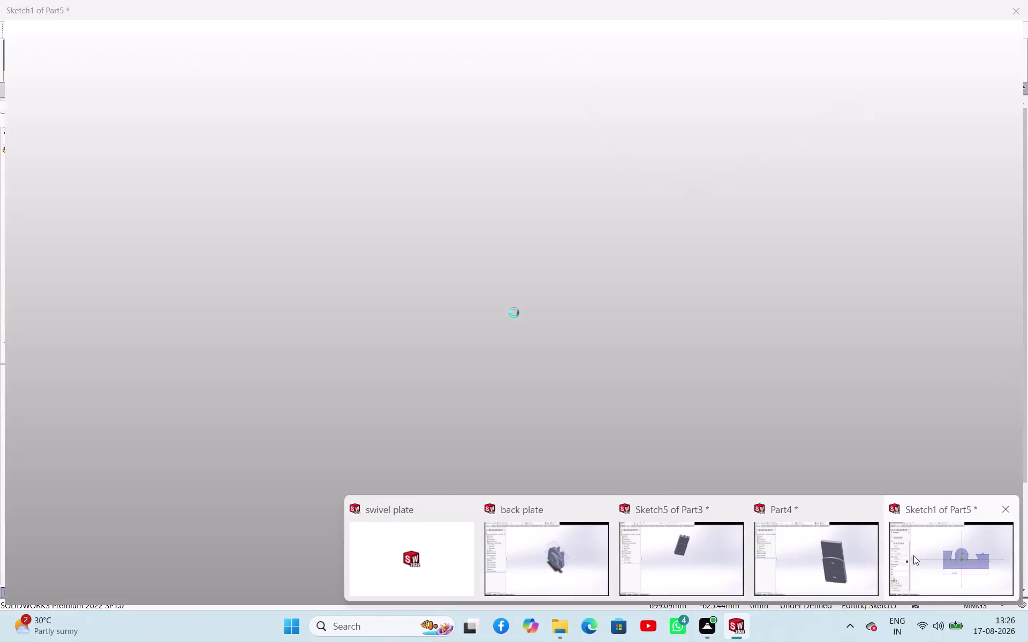
Dimension the block's left edge 50 mm from the vertical centreline.
click(638, 231)
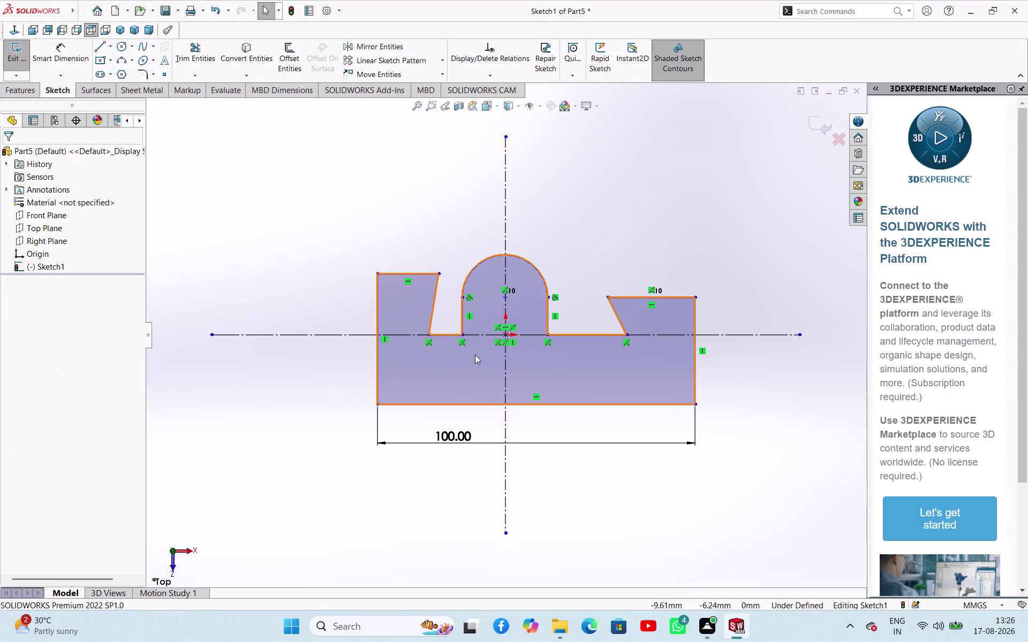
right_drag(628, 549, 650, 468)
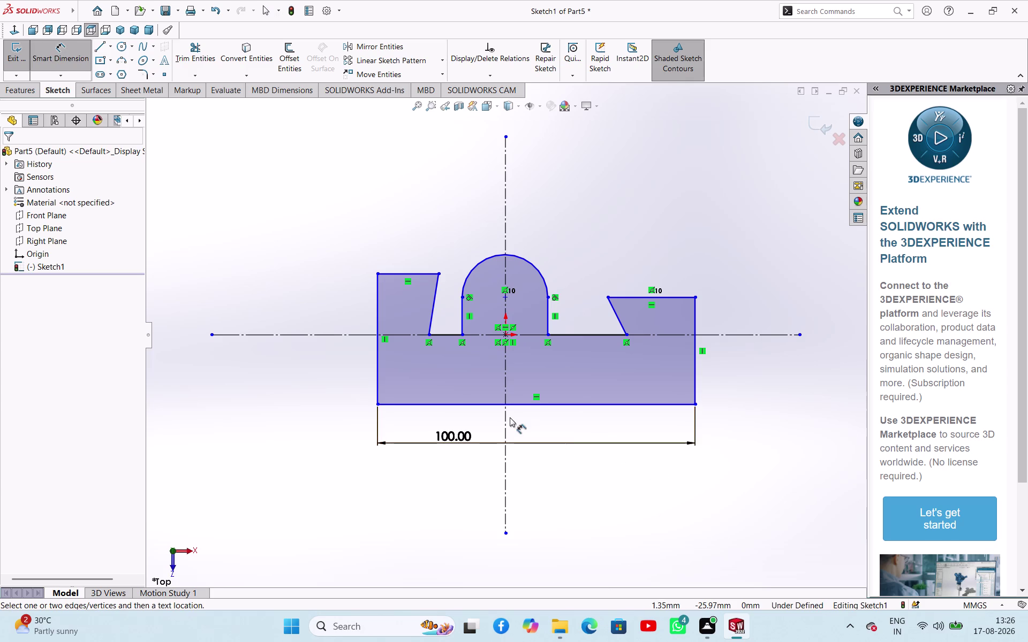
click(505, 418)
click(377, 405)
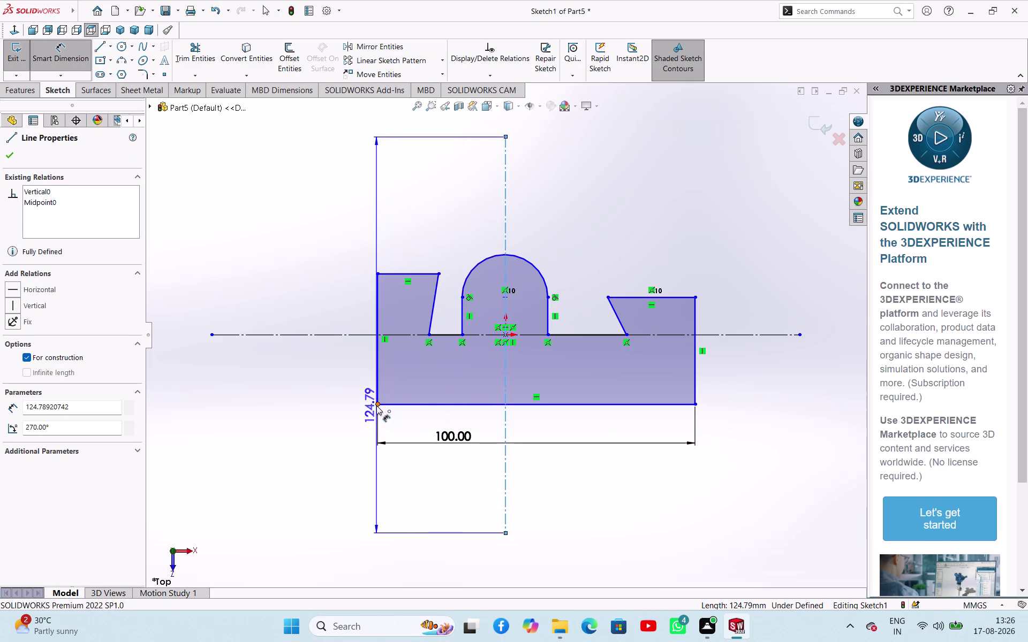
click(341, 441)
text(50)
key(Return)
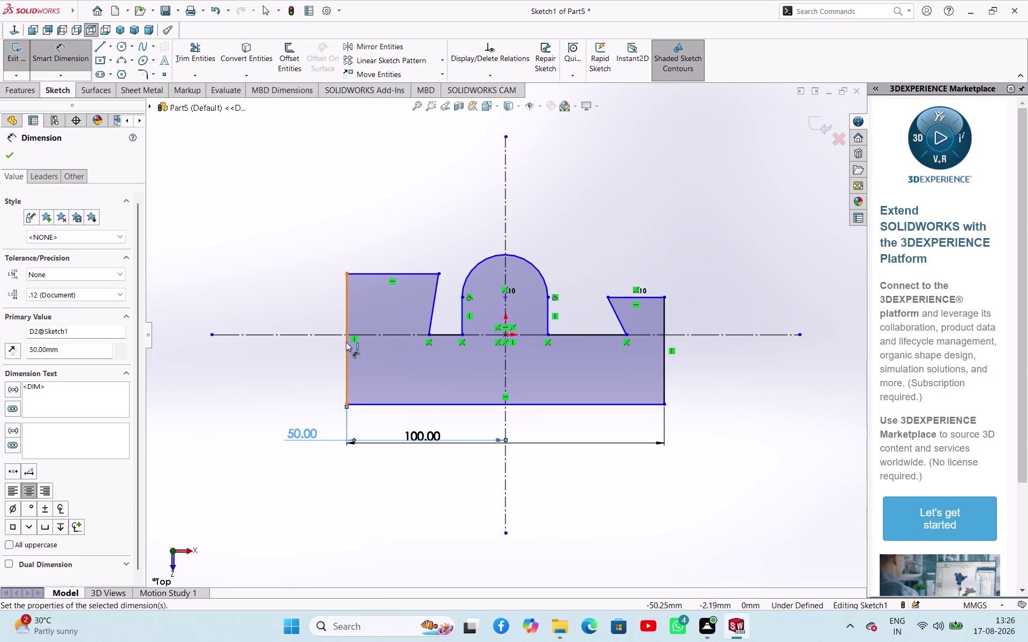
Try an extra left-edge dimension, dismiss the over-defining warning and cancel it.
click(347, 315)
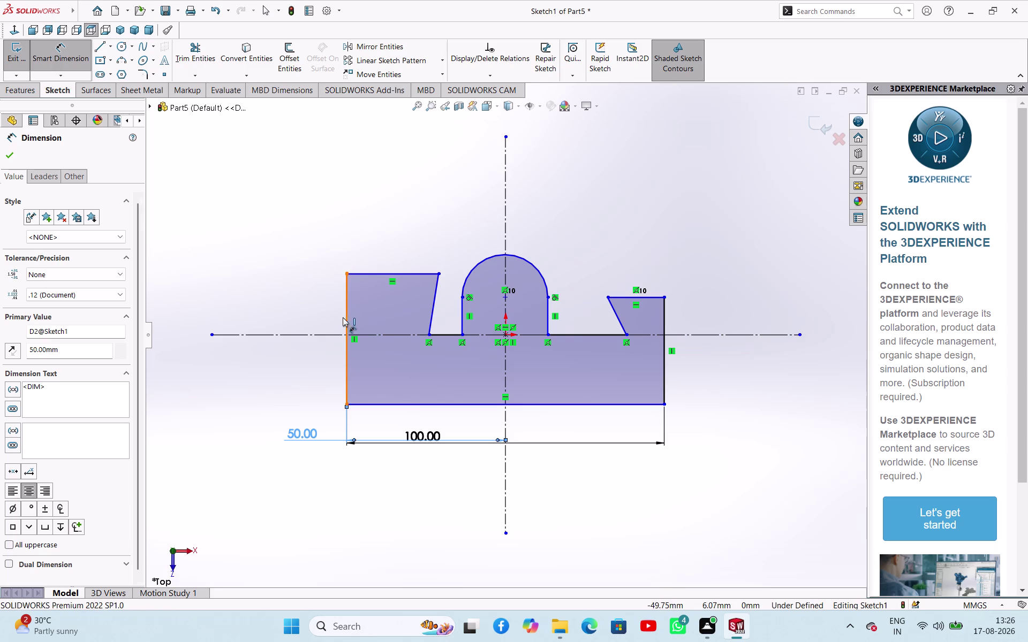
click(289, 301)
click(604, 255)
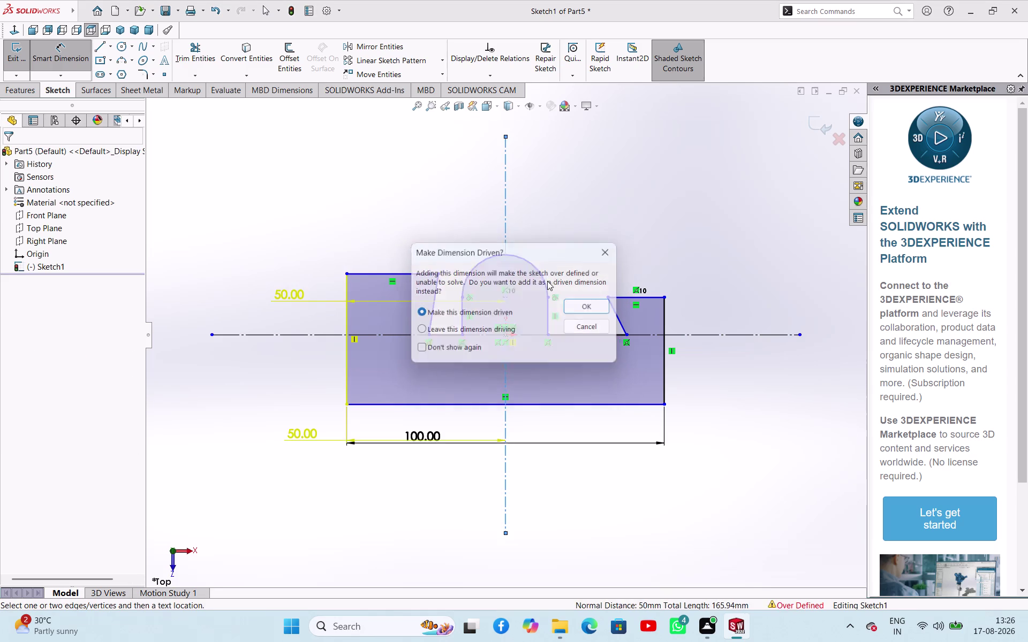
click(347, 309)
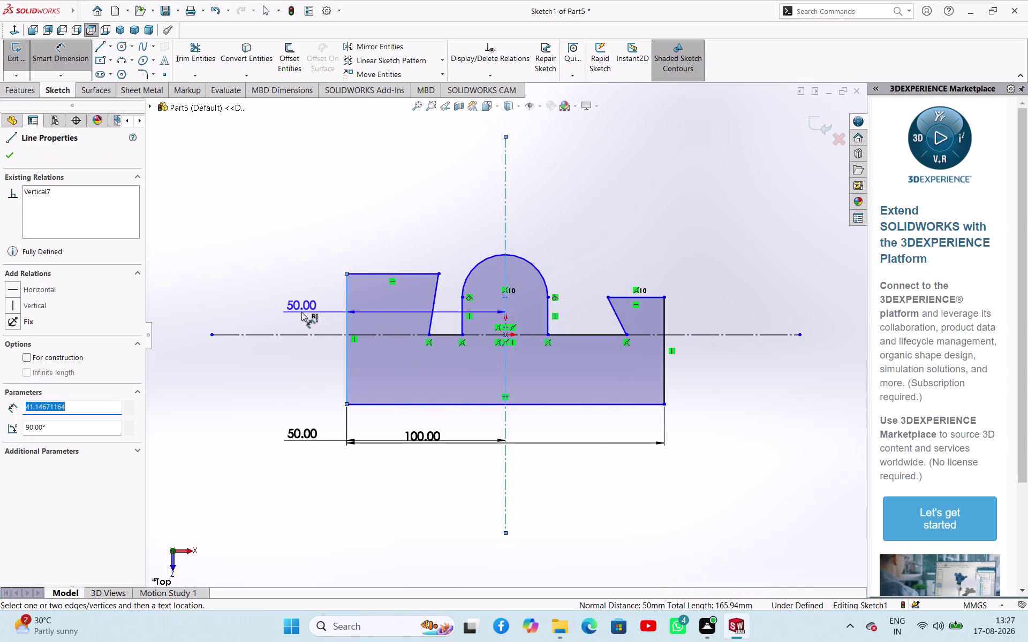
key(Escape)
key(Escape)
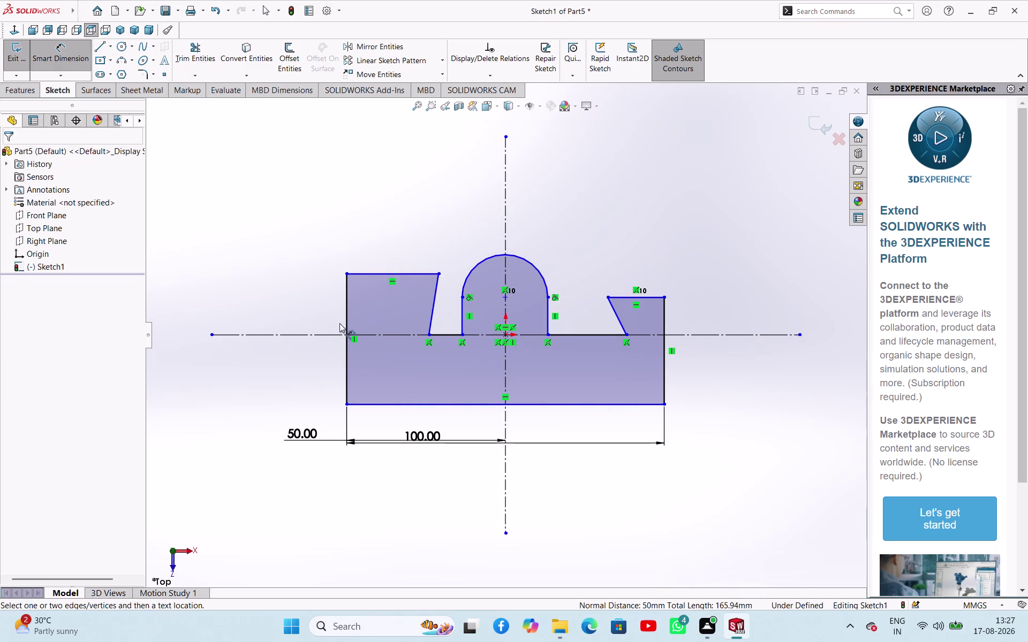
Set the left and right side edge heights to 45 mm each.
click(345, 325)
click(310, 322)
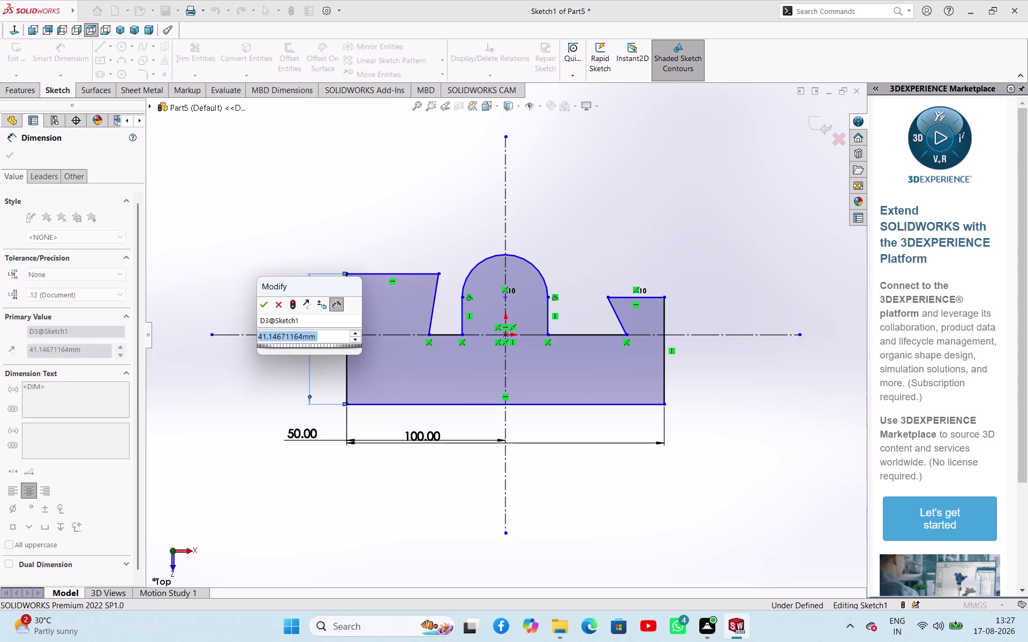
text(45)
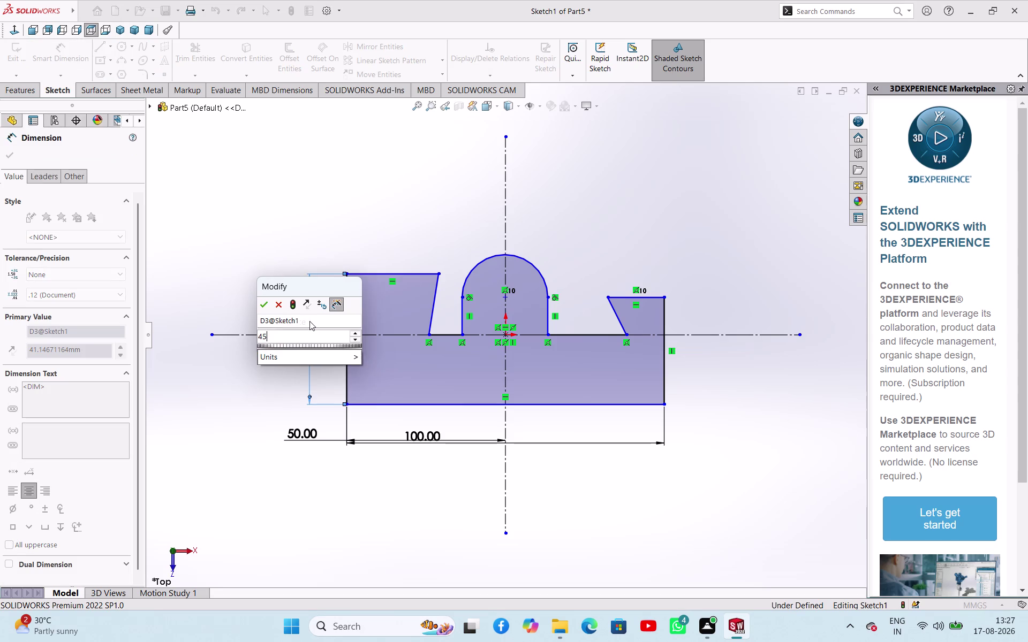
key(Return)
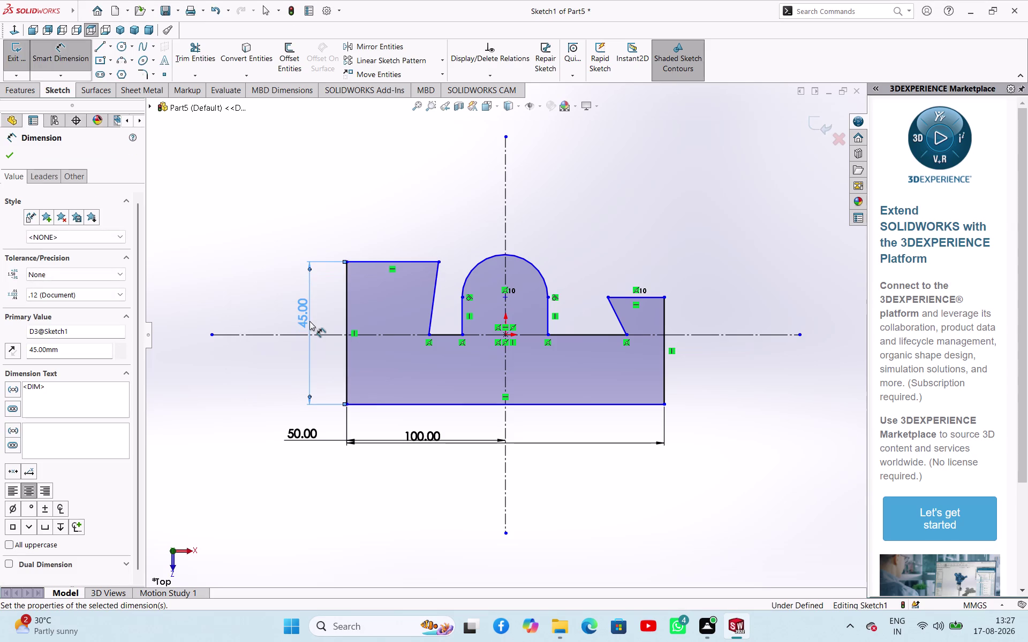
click(669, 318)
click(696, 322)
click(664, 321)
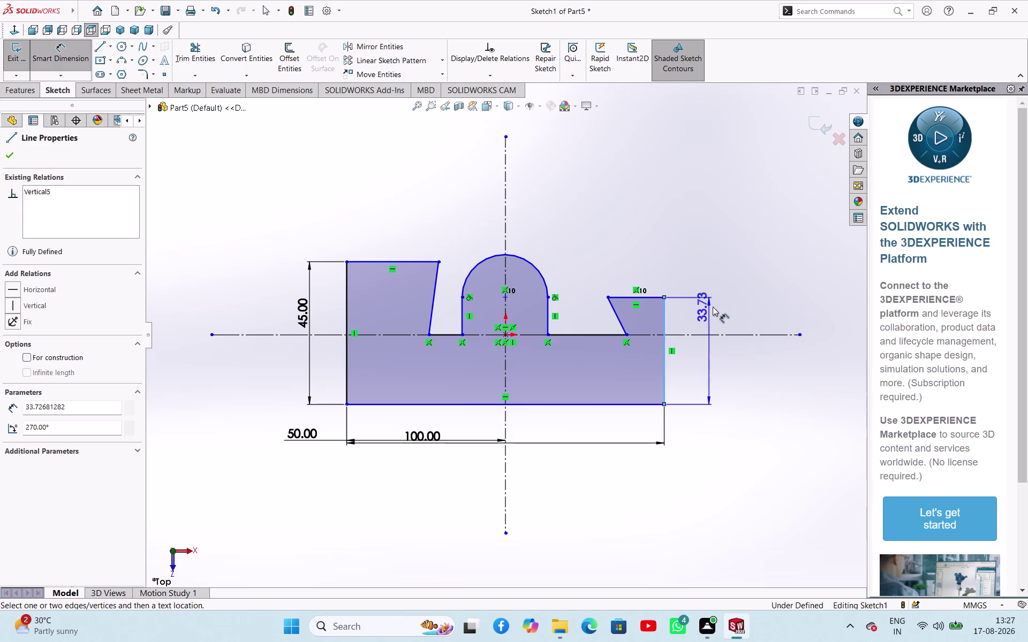
click(713, 306)
text(45)
key(Return)
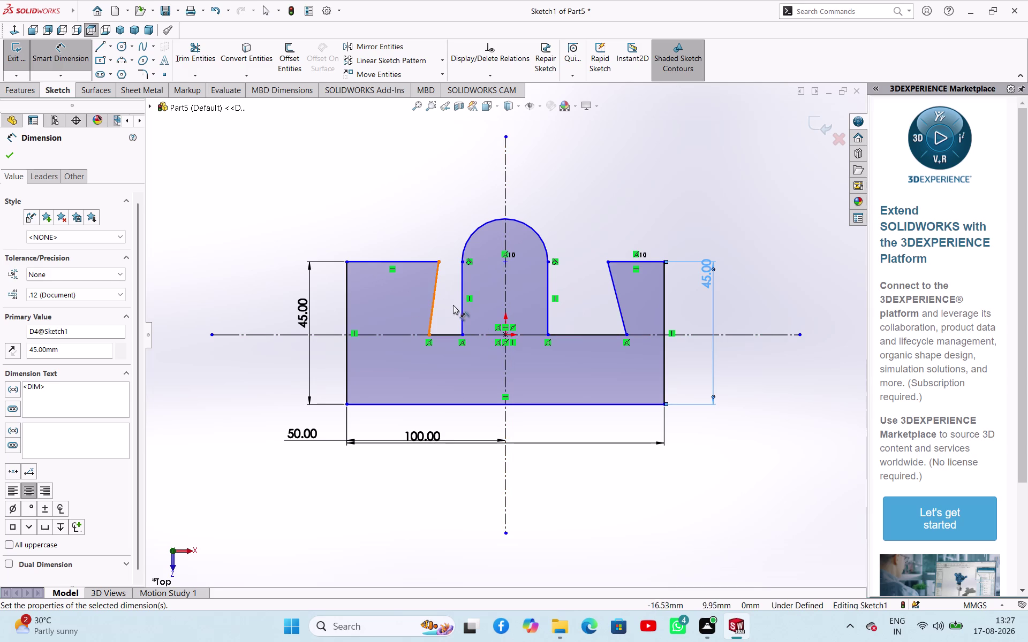
Dimension the top left edge 20 mm above the horizontal centreline.
click(446, 336)
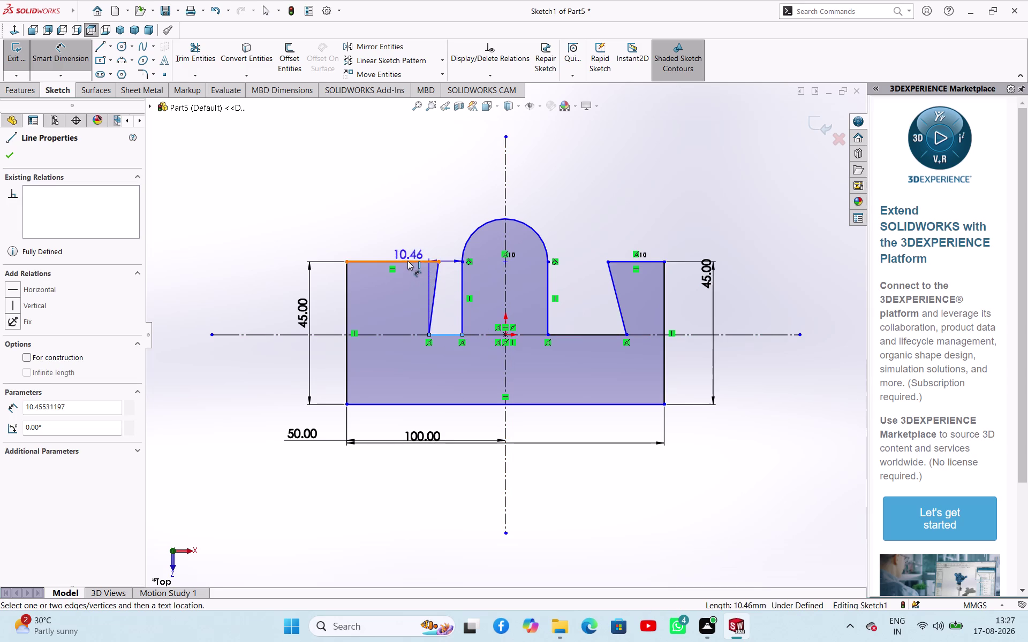
click(408, 260)
click(257, 278)
text(20)
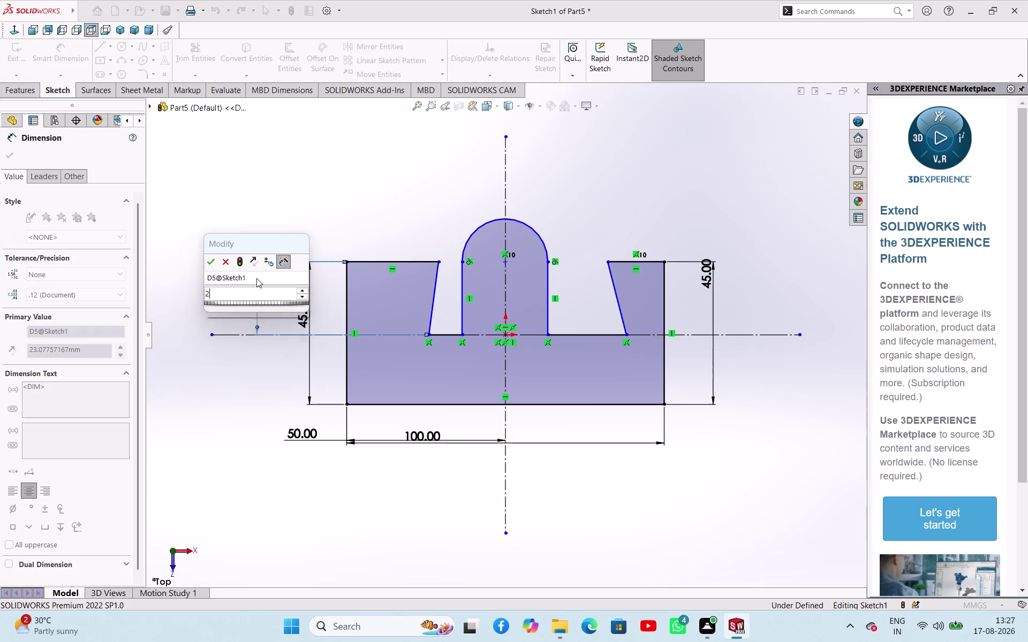
key(Return)
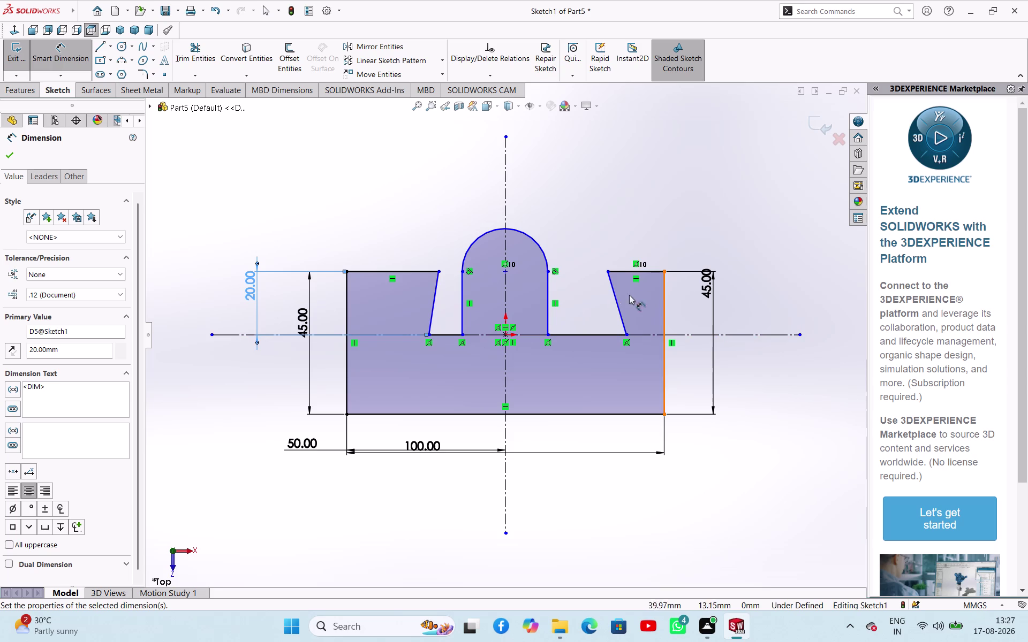
Place the left and right notch bottom corners 35 mm from the vertical centreline.
click(503, 335)
click(428, 334)
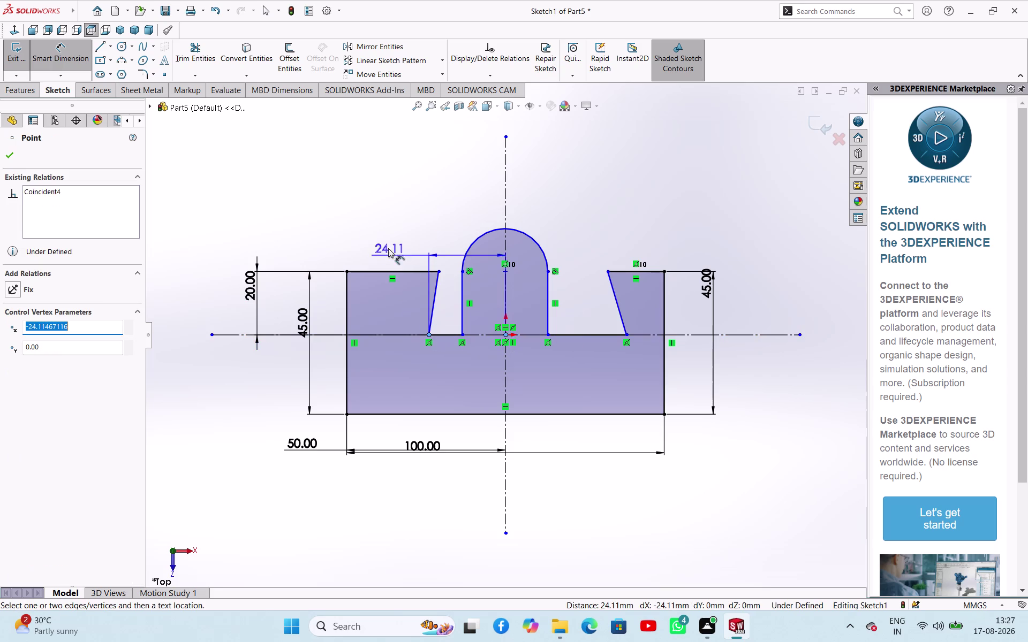
click(370, 218)
text(35)
key(Return)
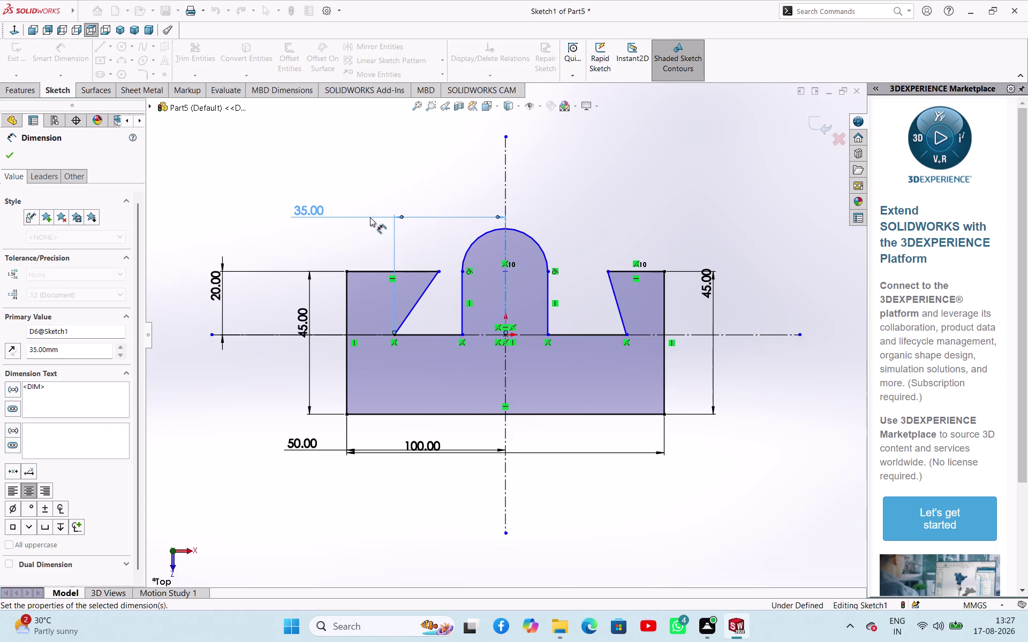
click(628, 335)
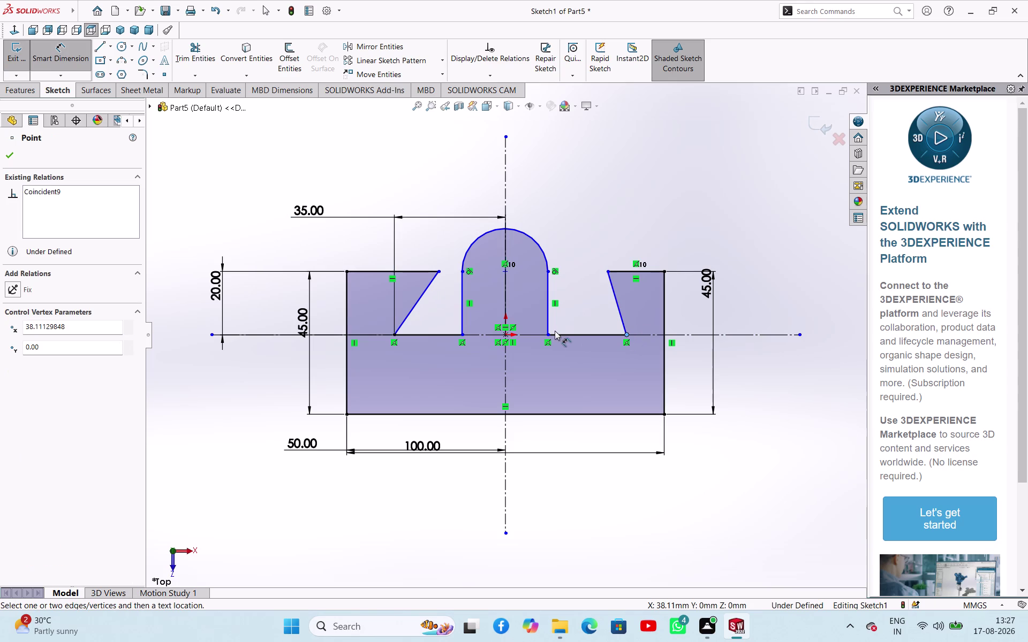
click(506, 335)
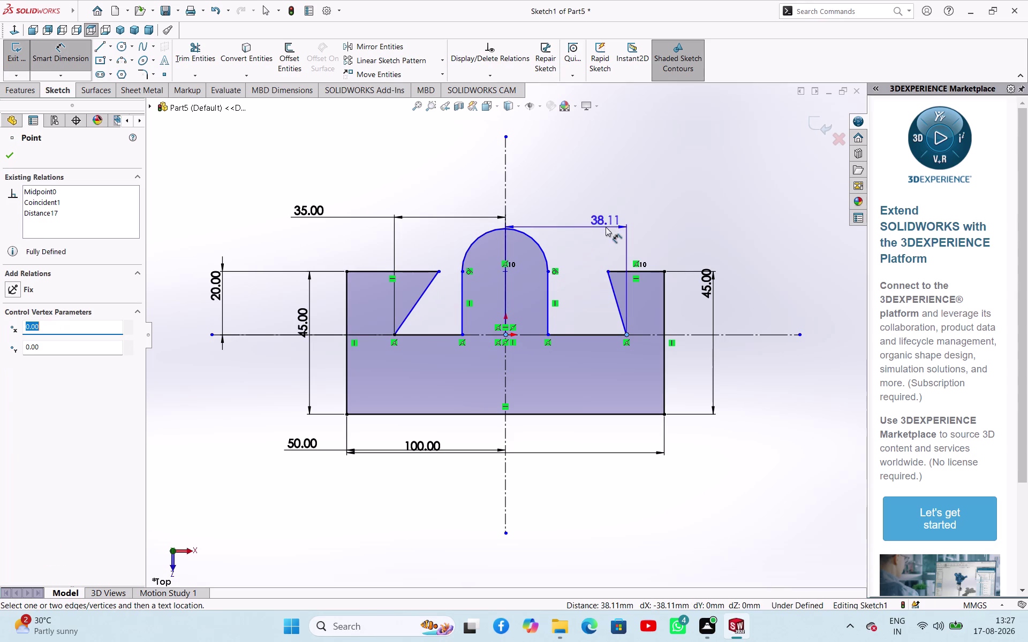
click(605, 227)
text(35)
key(Return)
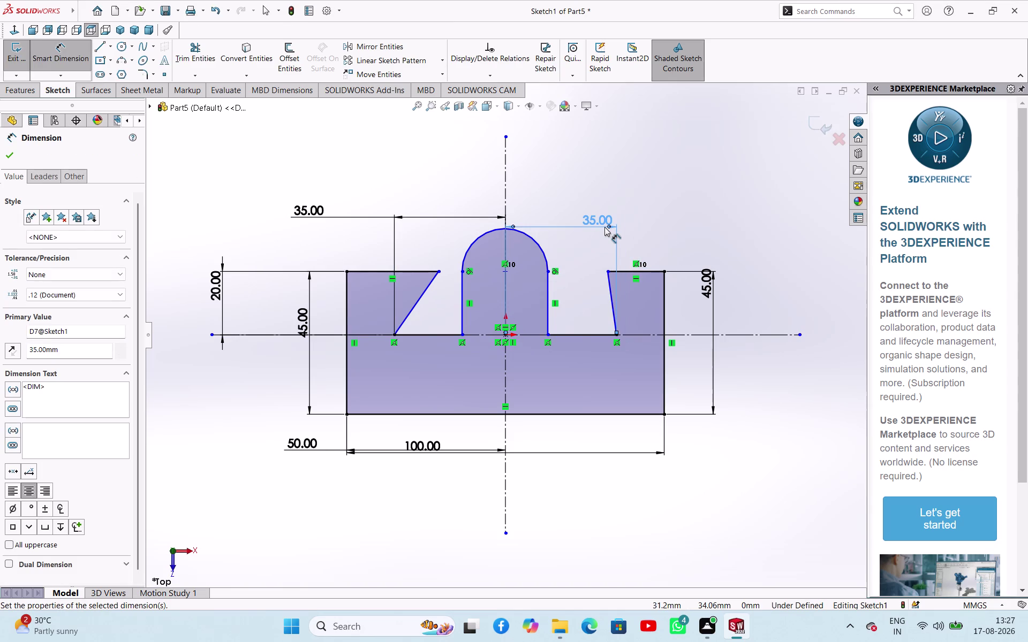
right_click(622, 147)
click(641, 179)
right_drag(756, 215, 765, 158)
click(609, 289)
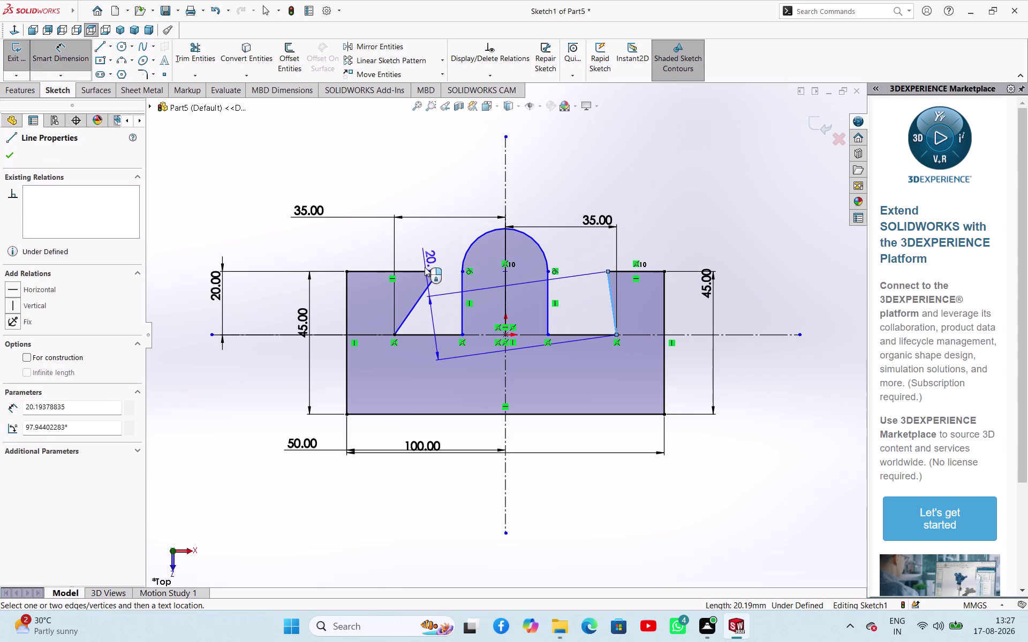
click(424, 269)
click(467, 192)
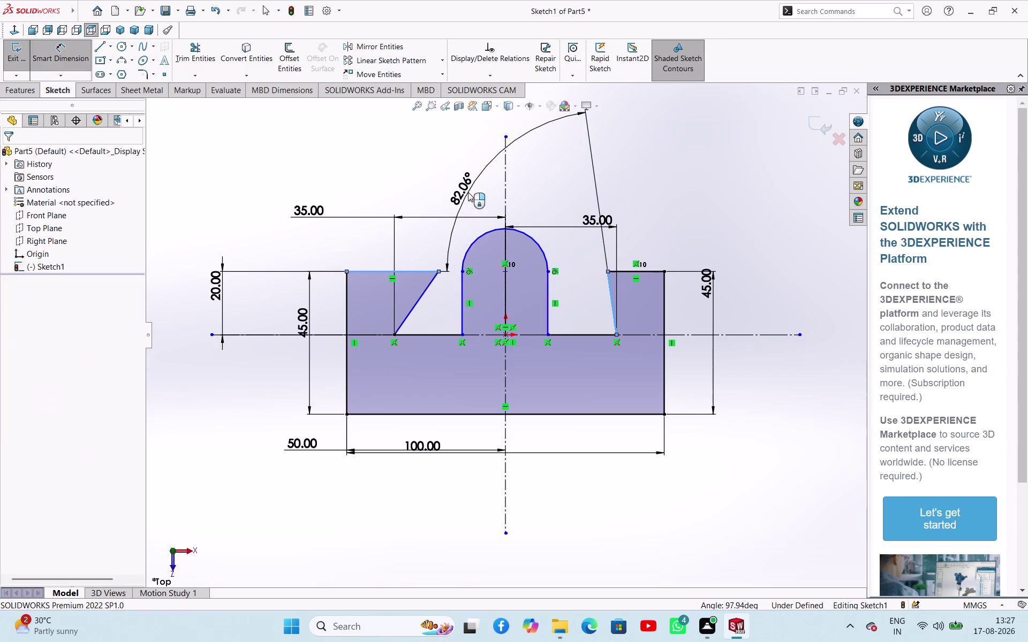
text(65)
key(Return)
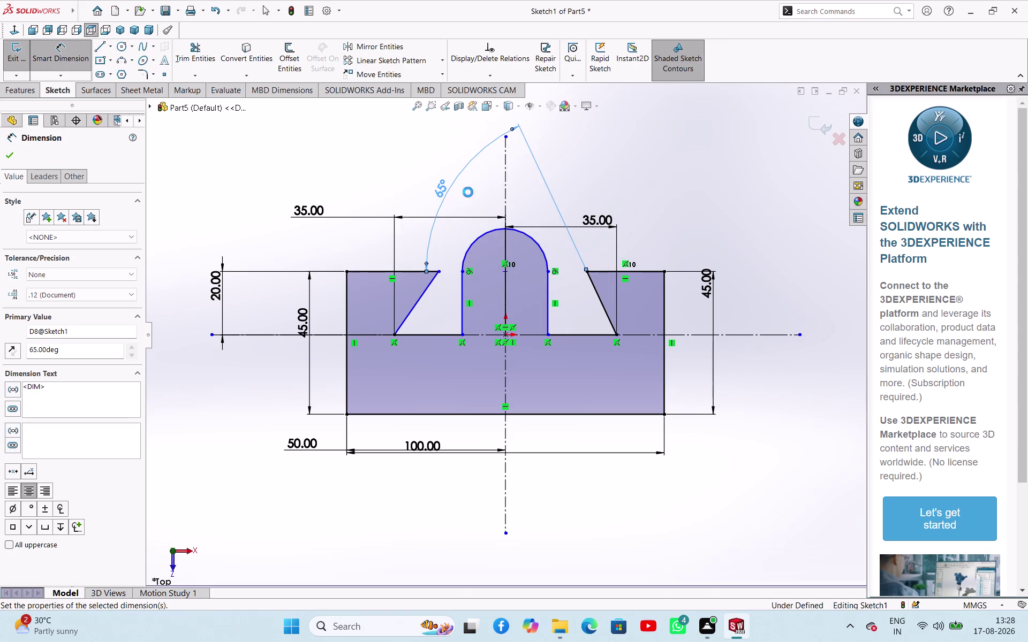
click(417, 304)
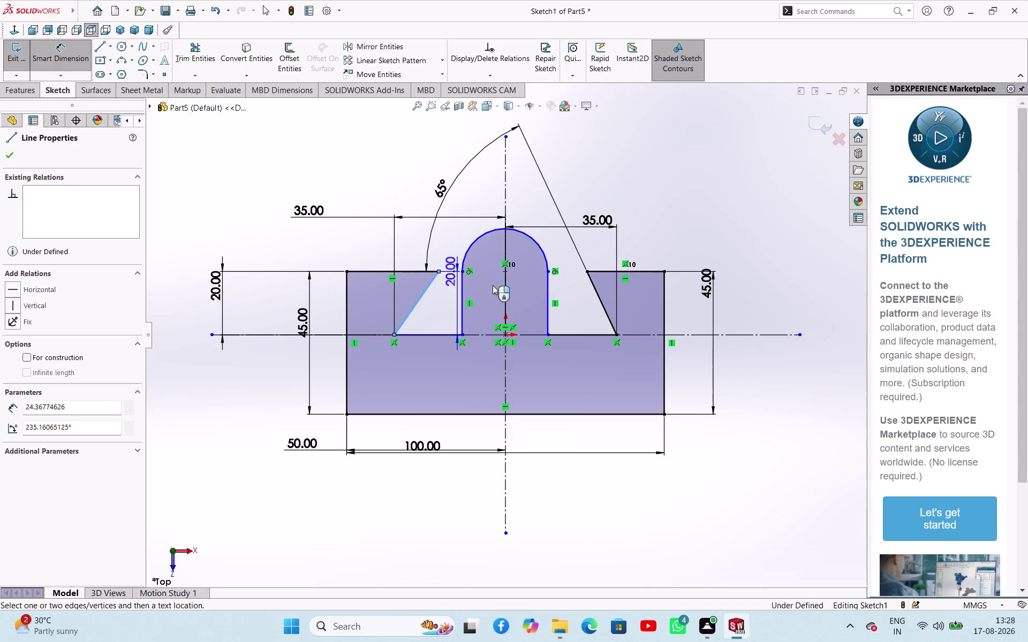
click(609, 271)
click(569, 233)
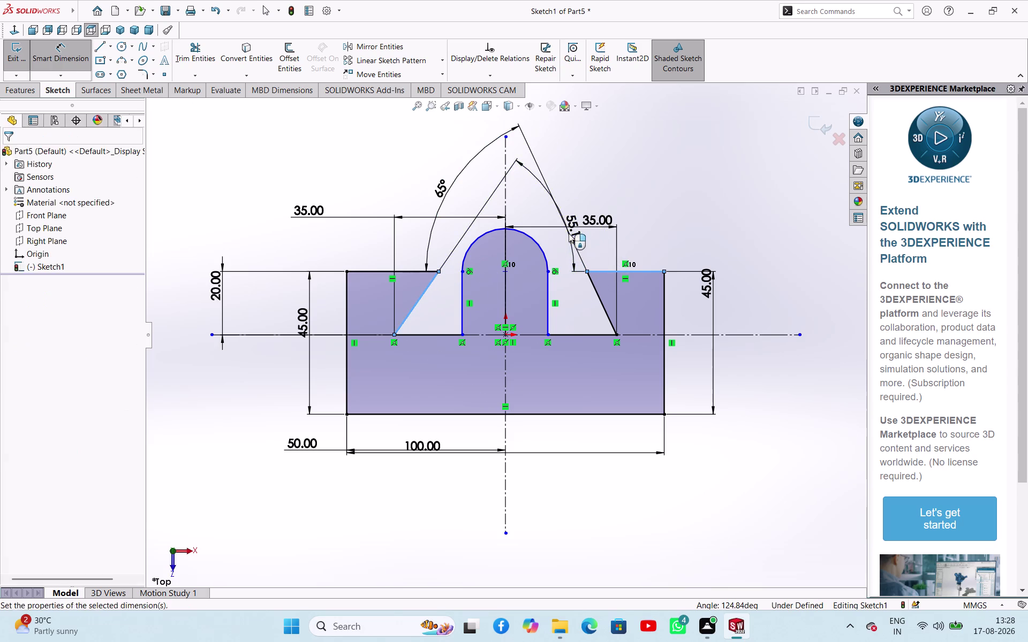
text(65)
key(Return)
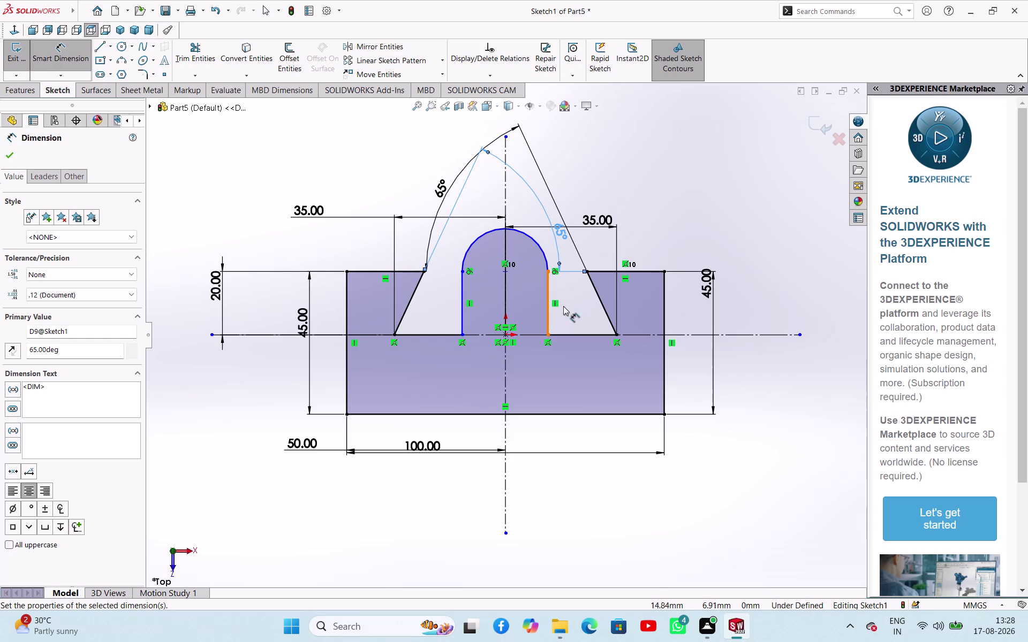
click(506, 271)
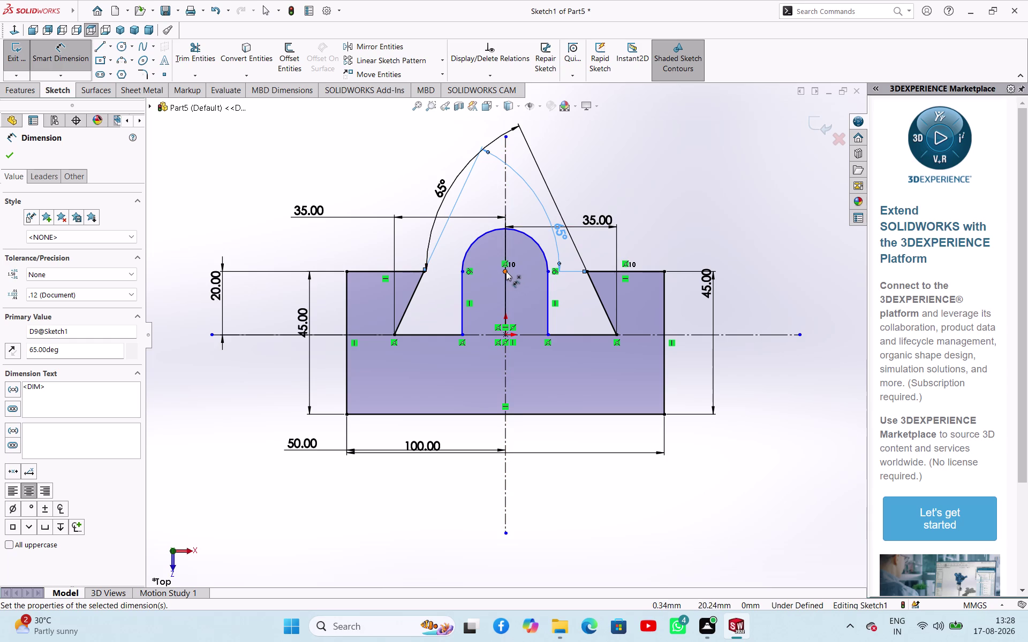
click(525, 415)
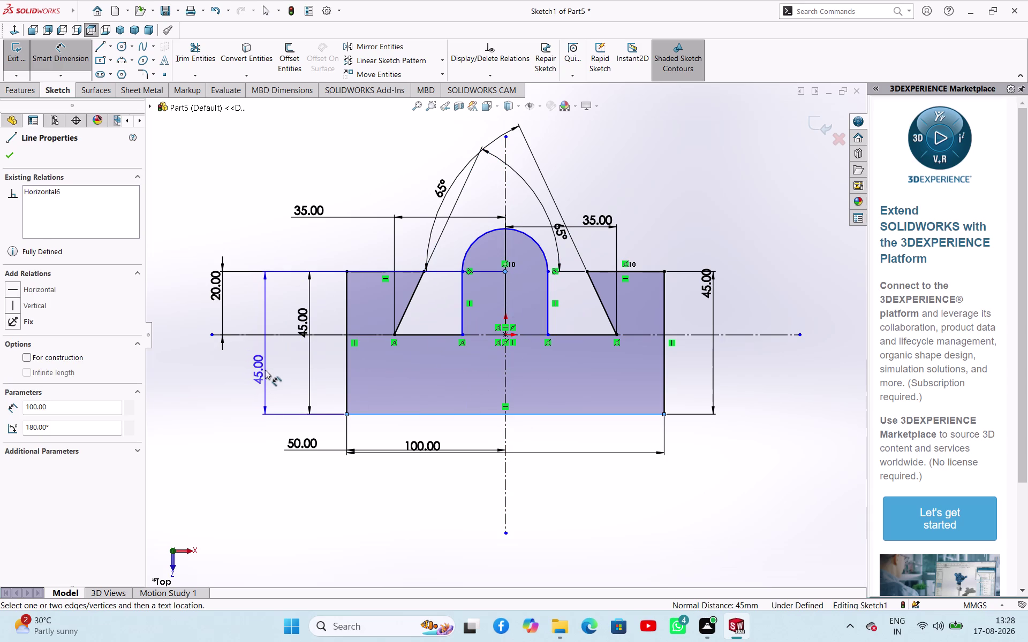
click(265, 370)
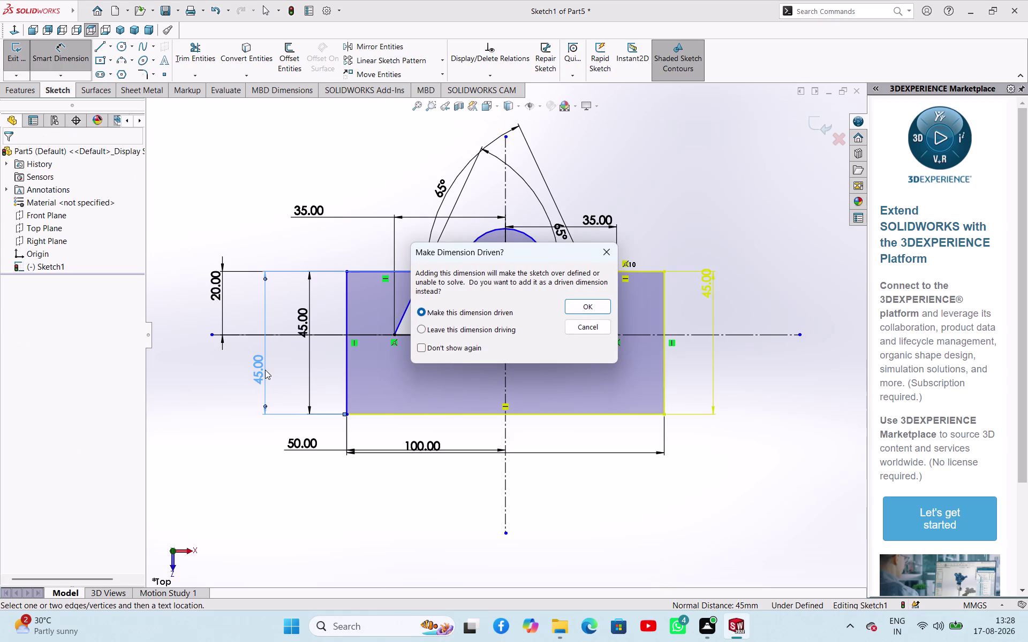
click(611, 252)
click(746, 226)
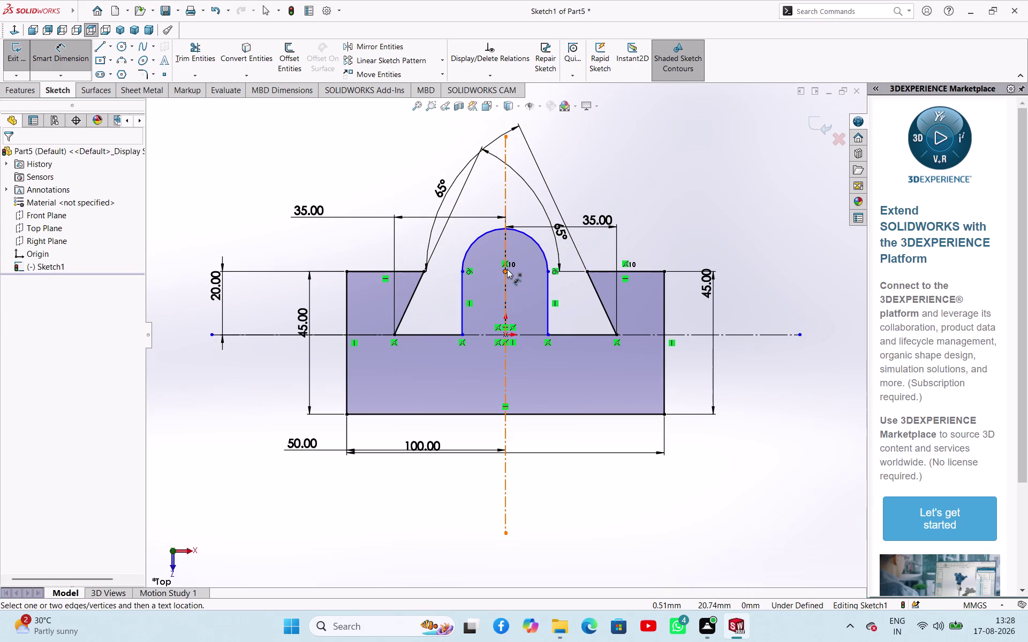
drag(507, 269, 504, 299)
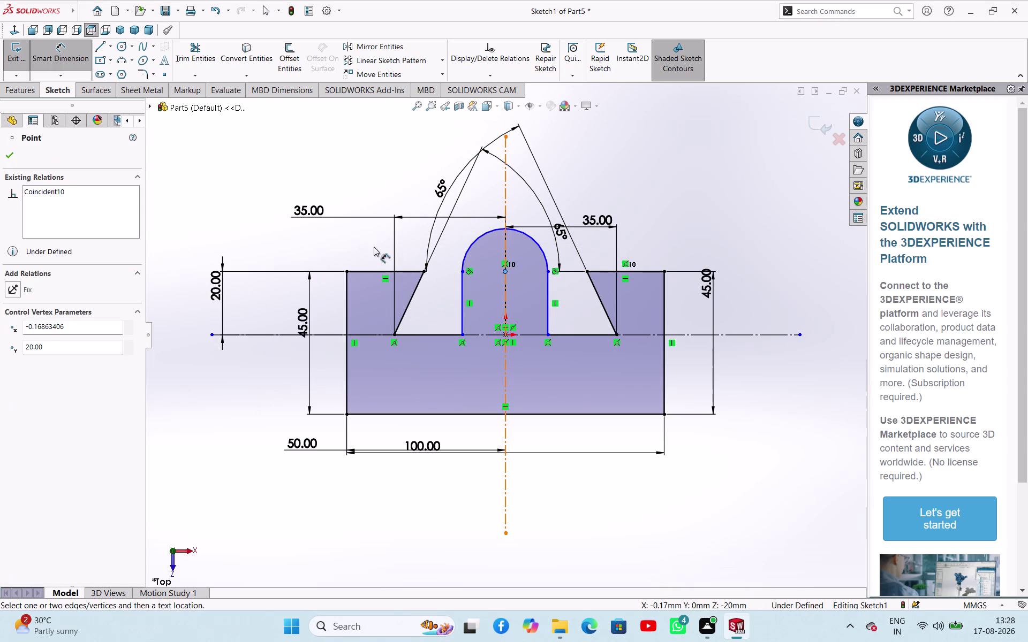
click(362, 247)
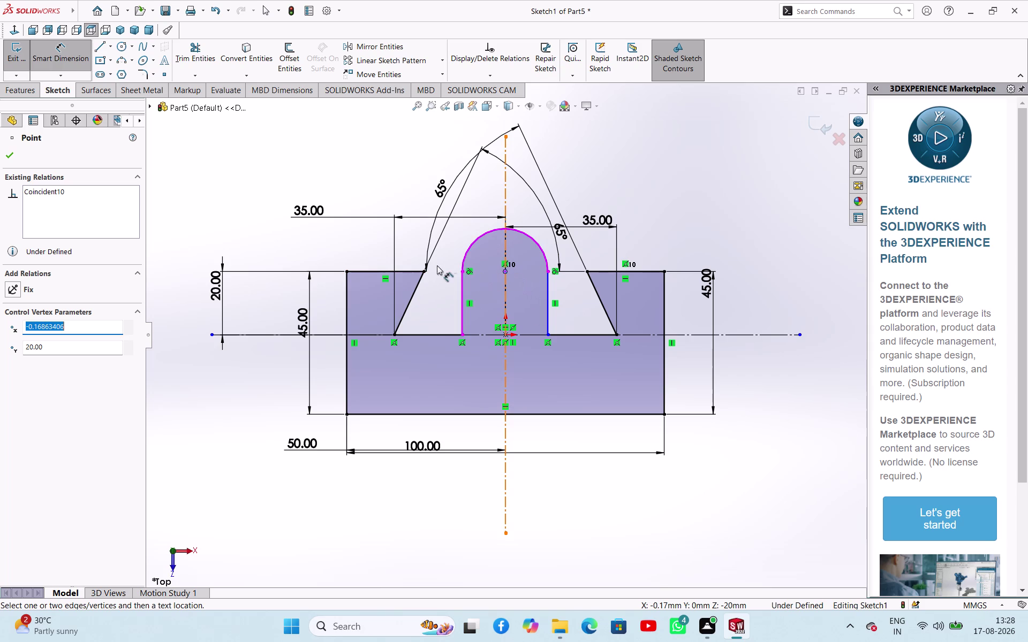
click(449, 294)
right_click(447, 300)
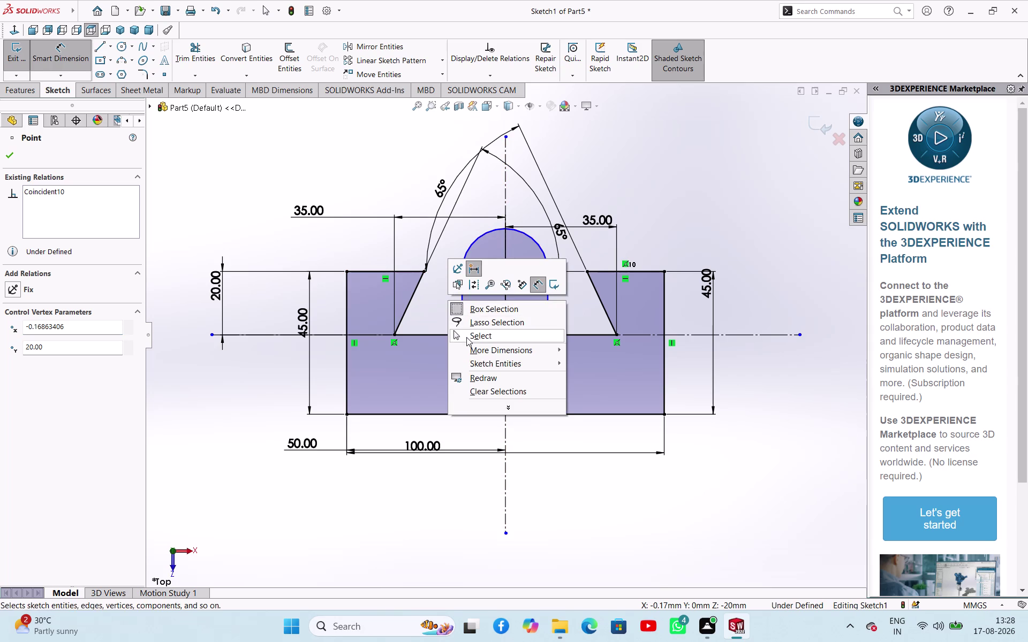
click(467, 338)
right_drag(707, 215, 744, 147)
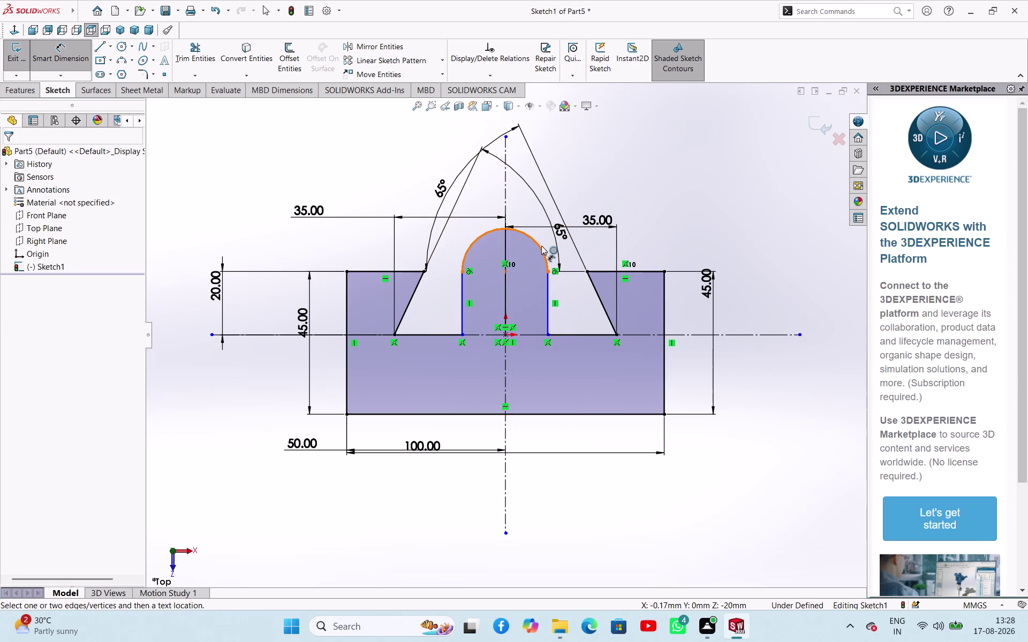
Dimension the top arc with a 15 mm radius.
click(541, 246)
click(725, 167)
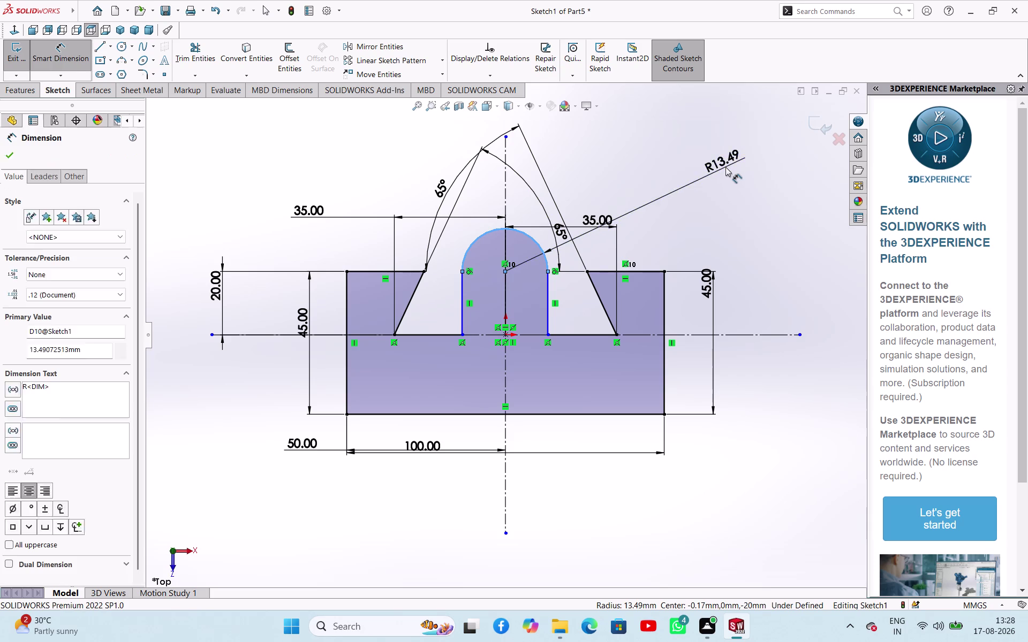
text(15)
key(Return)
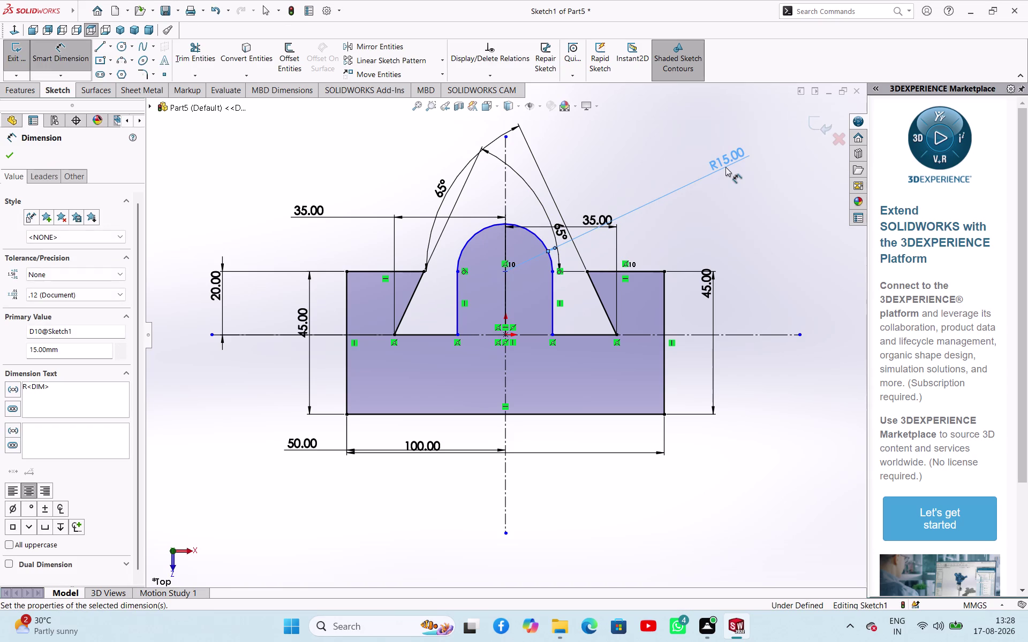
Drag the arc endpoint and slot wall to test the under-defined sketch.
right_click(735, 219)
click(752, 257)
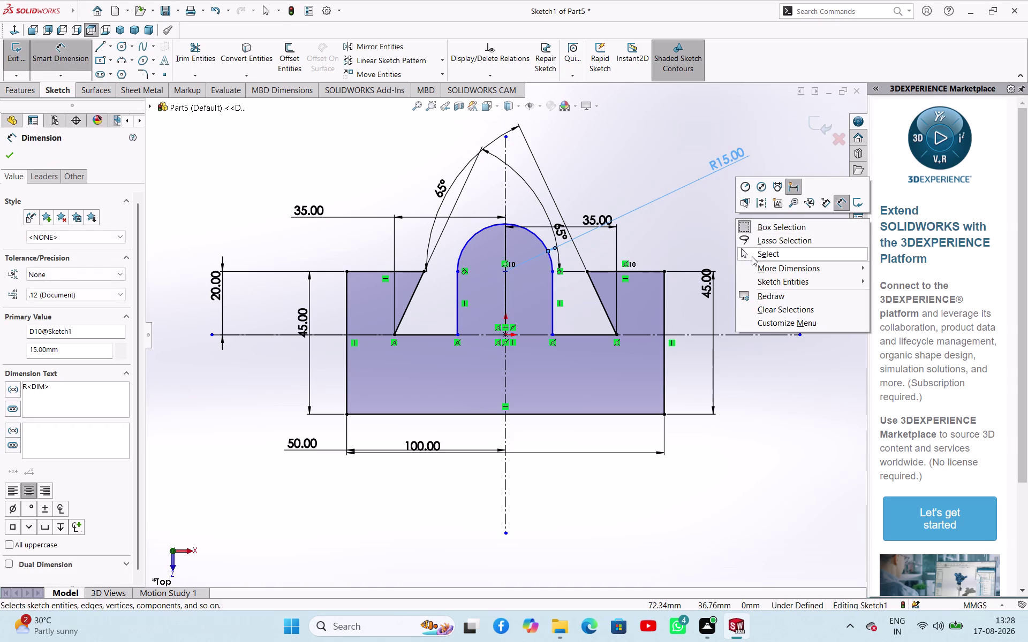
drag(552, 274, 547, 292)
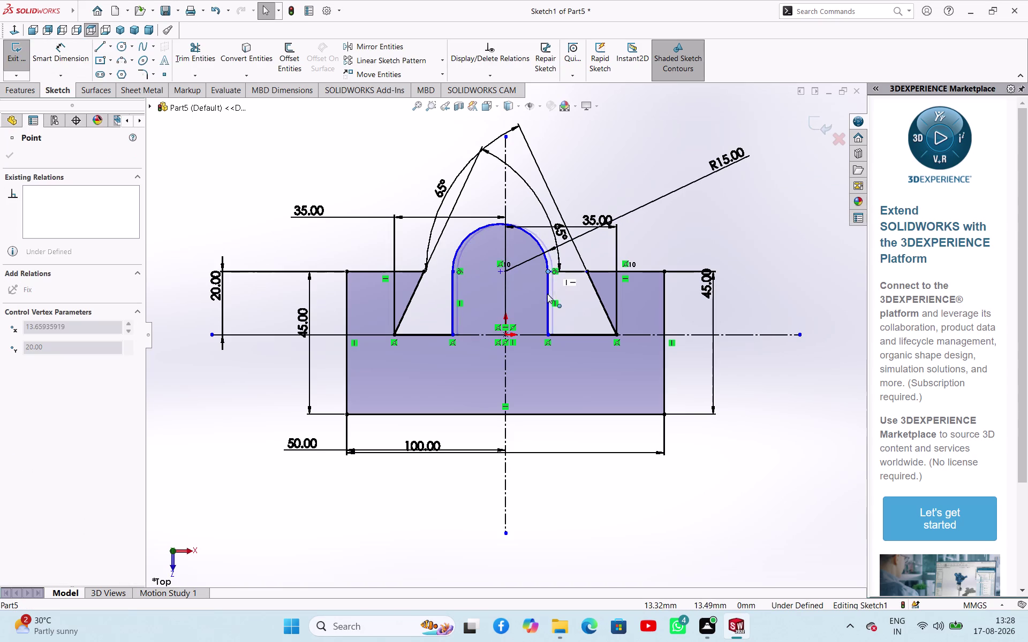
drag(547, 293, 548, 310)
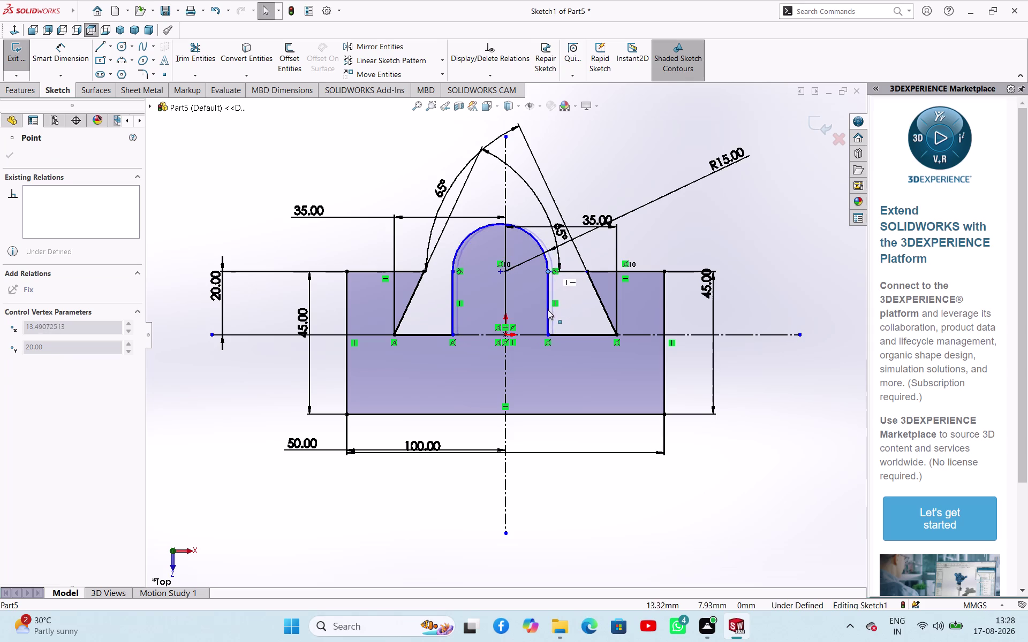
drag(548, 310, 553, 312)
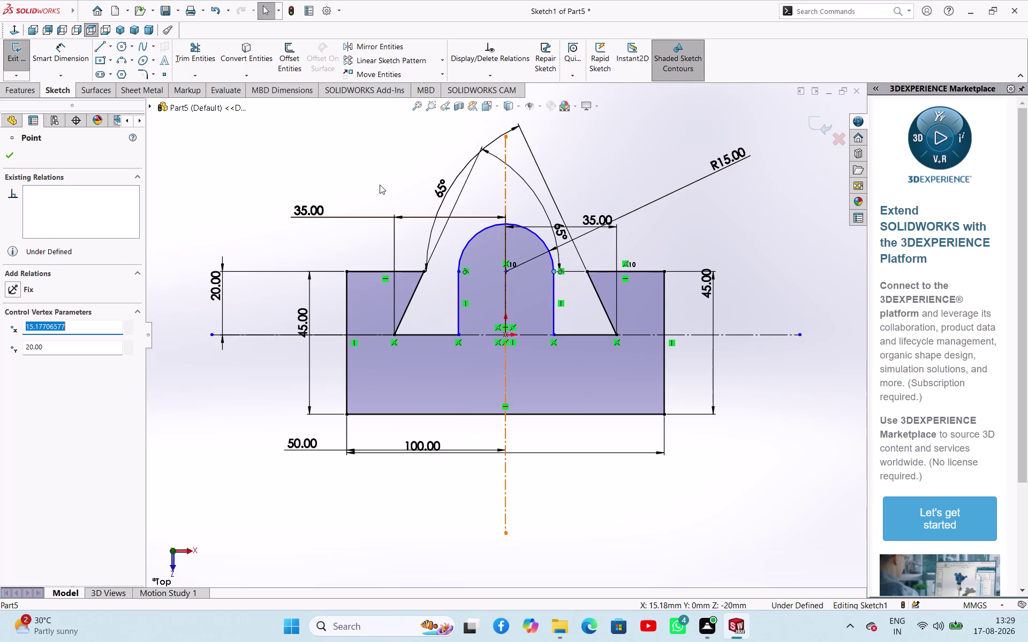
Try dimensioning the arc centre to the bottom edge, then dismiss the over-defining warning.
right_drag(379, 184, 400, 138)
click(506, 273)
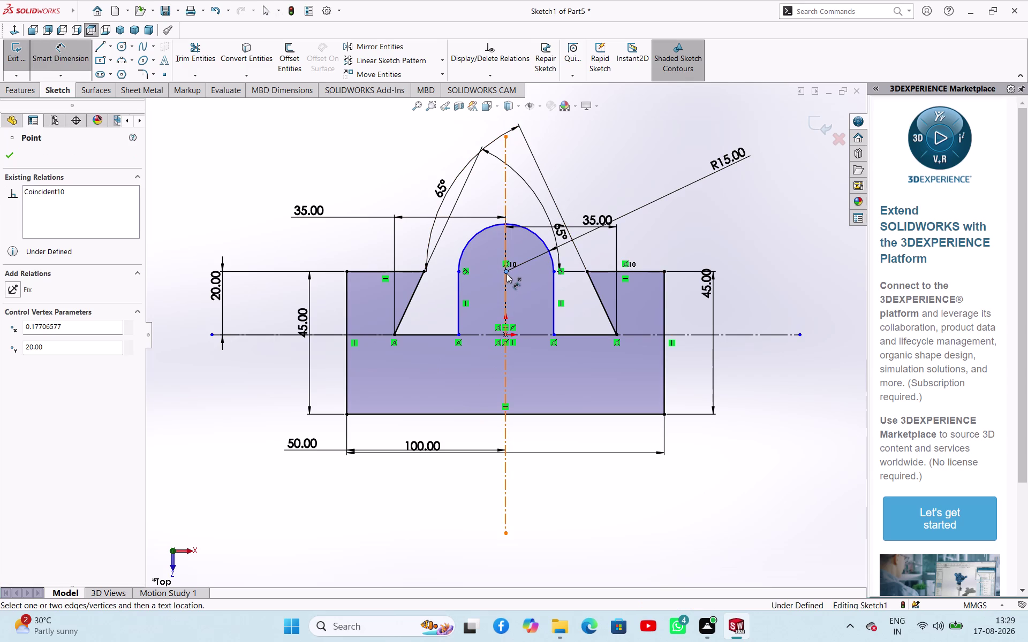
click(525, 416)
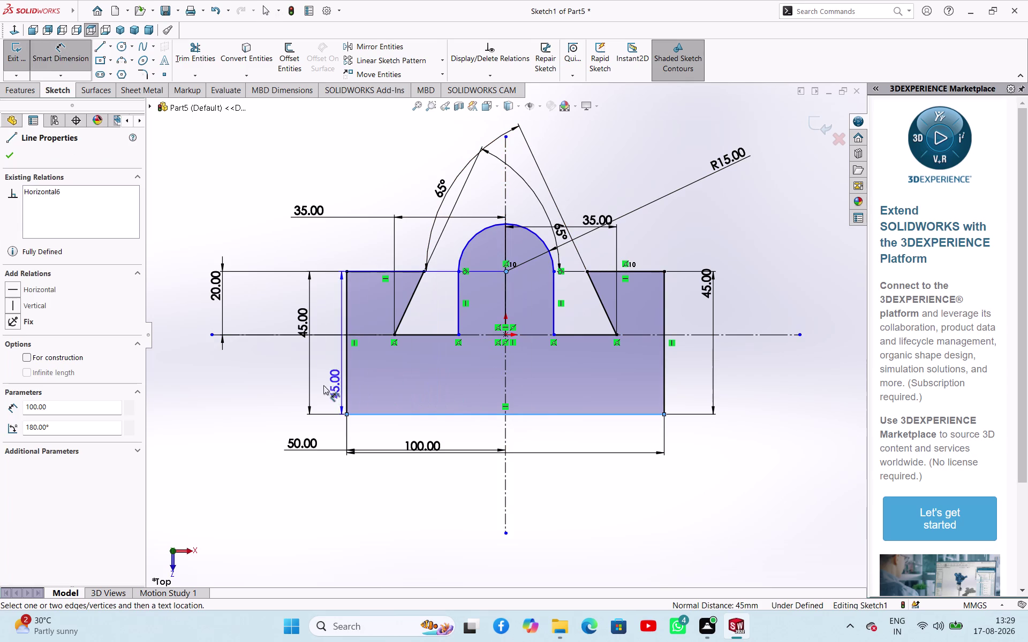
click(275, 390)
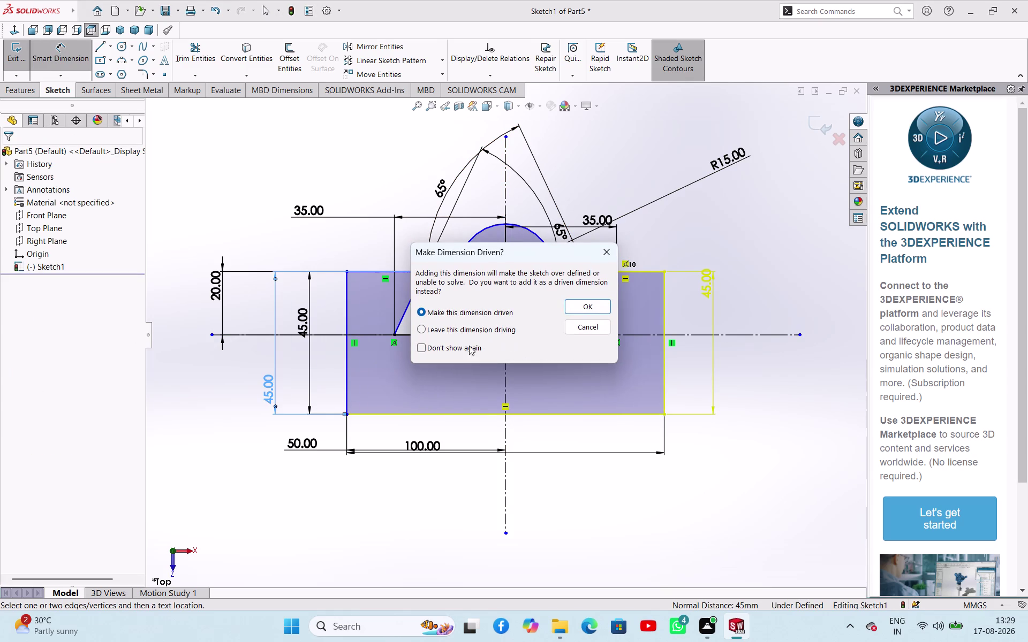
click(611, 252)
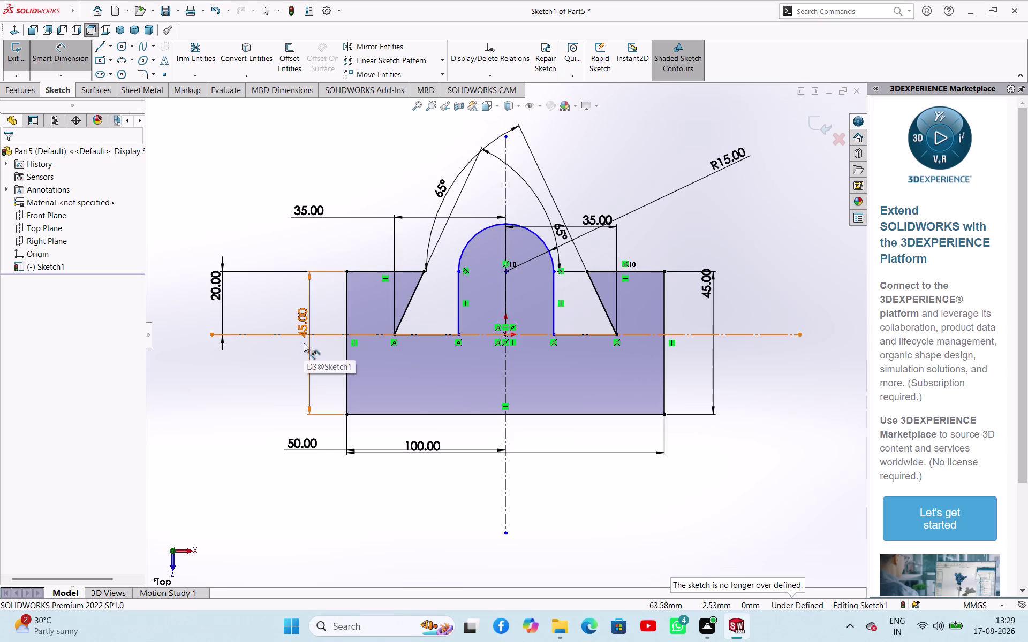
Delete the left 45 mm height dimension.
right_click(203, 361)
click(217, 395)
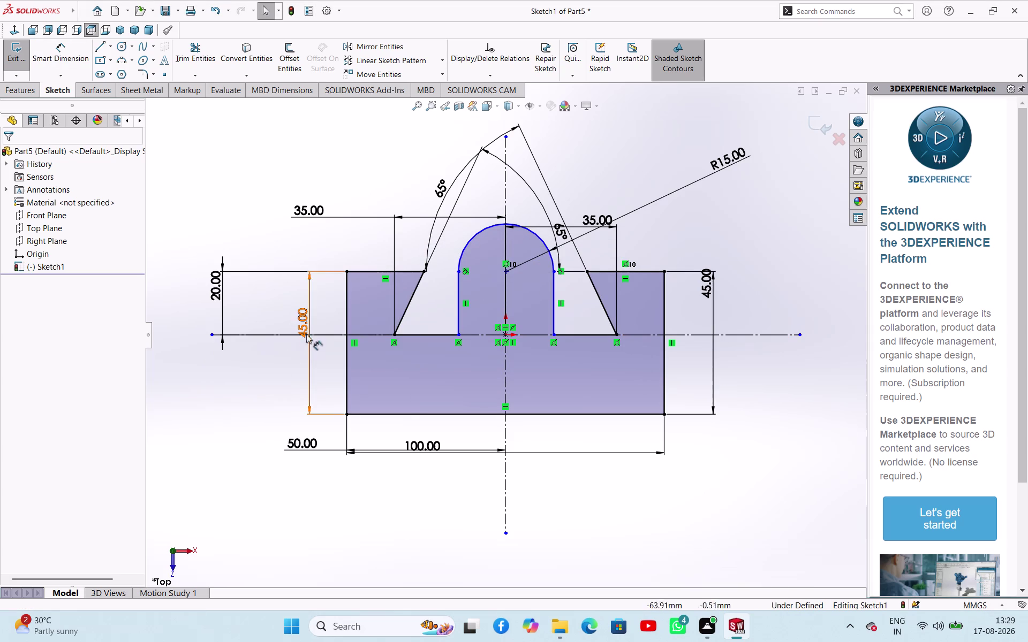
click(310, 327)
key(Delete)
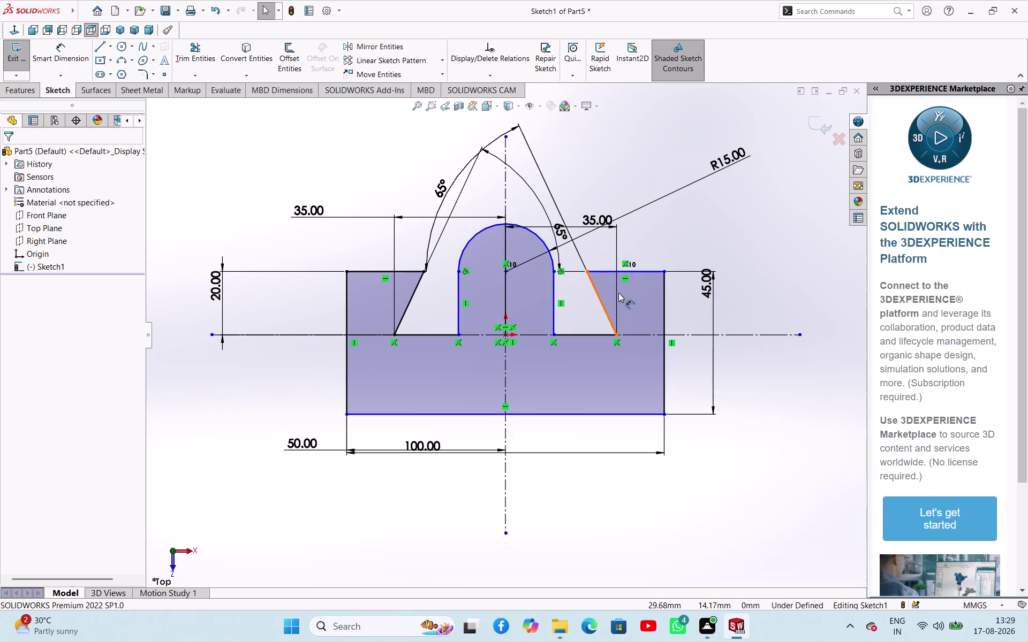
Change the right 45 mm height dimension to 36 mm.
double_click(704, 289)
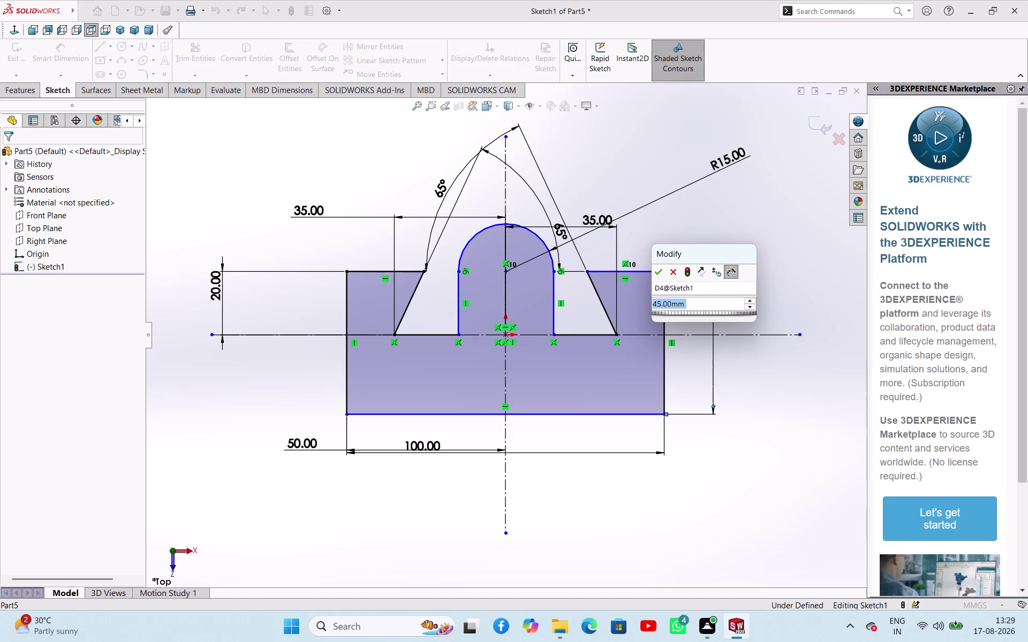
text(36)
key(Return)
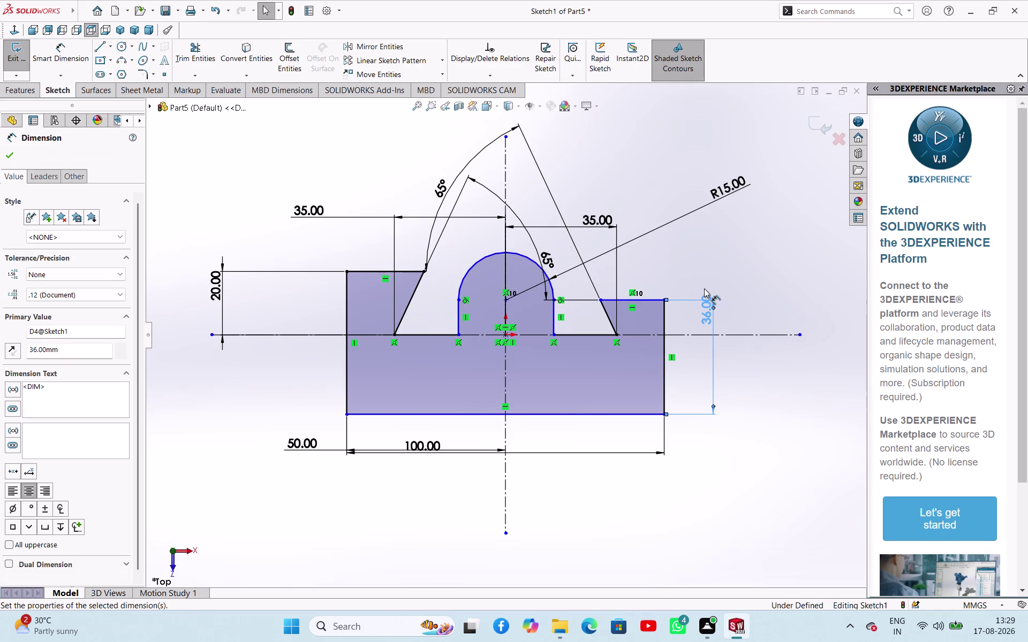
click(361, 272)
right_drag(254, 365, 257, 343)
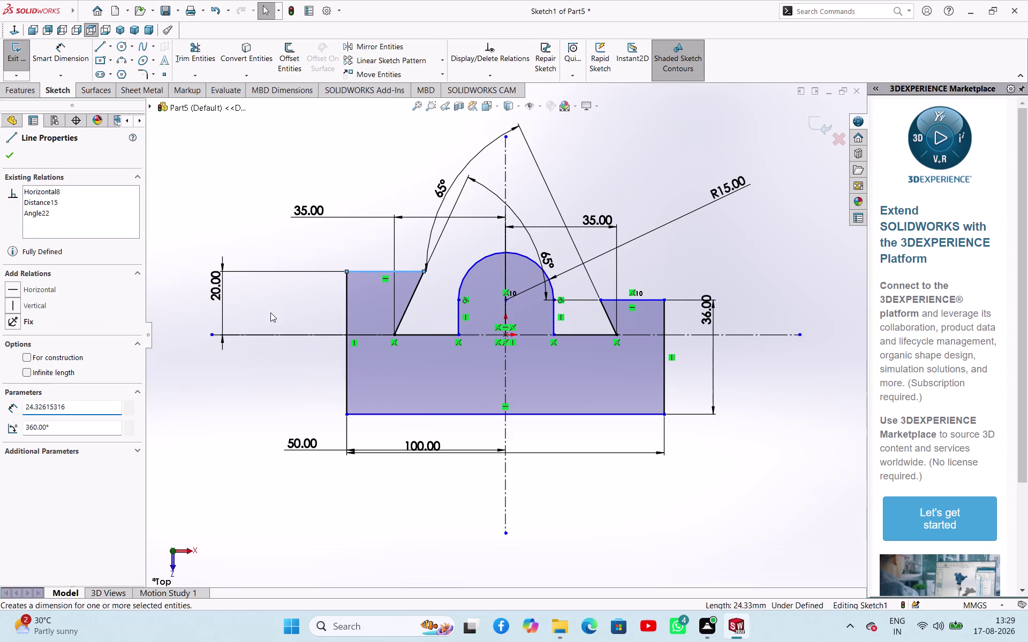
right_drag(257, 344, 293, 269)
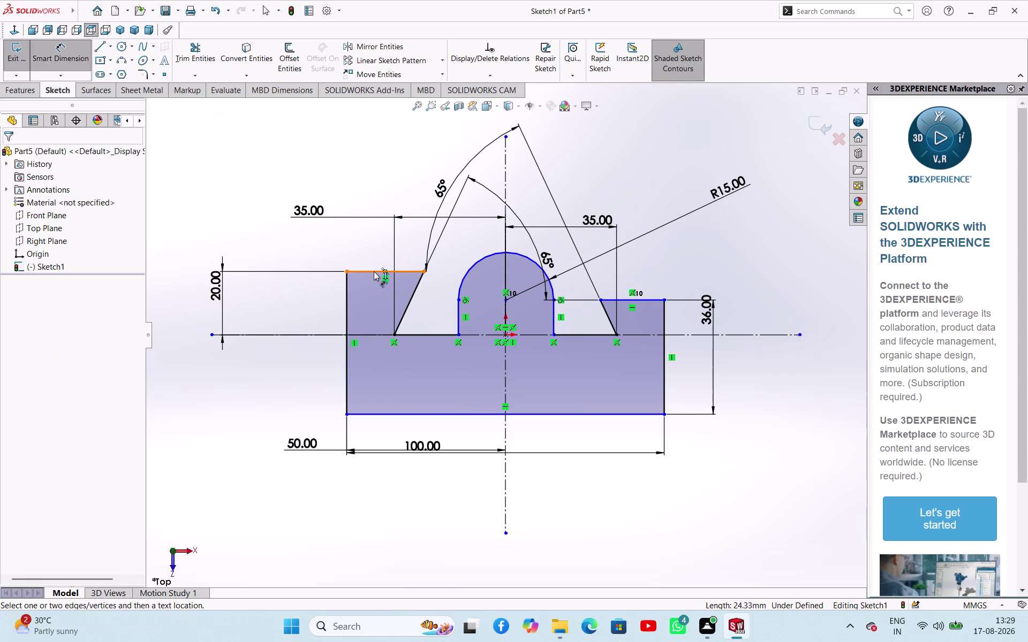
Dimension the right shoulder's top edge 20 mm from the centreline.
click(637, 298)
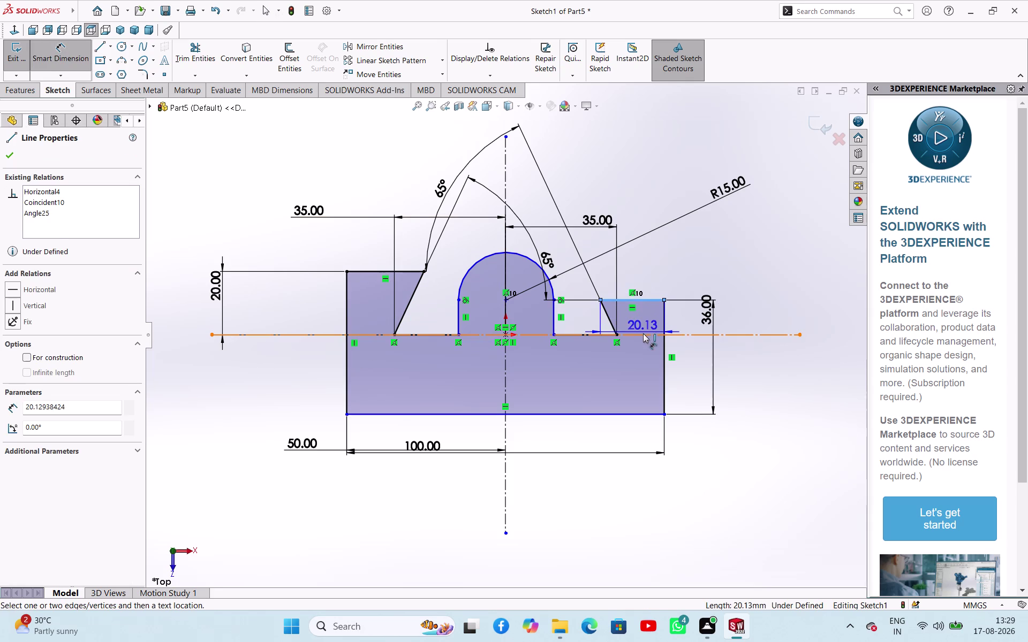
click(643, 333)
click(710, 256)
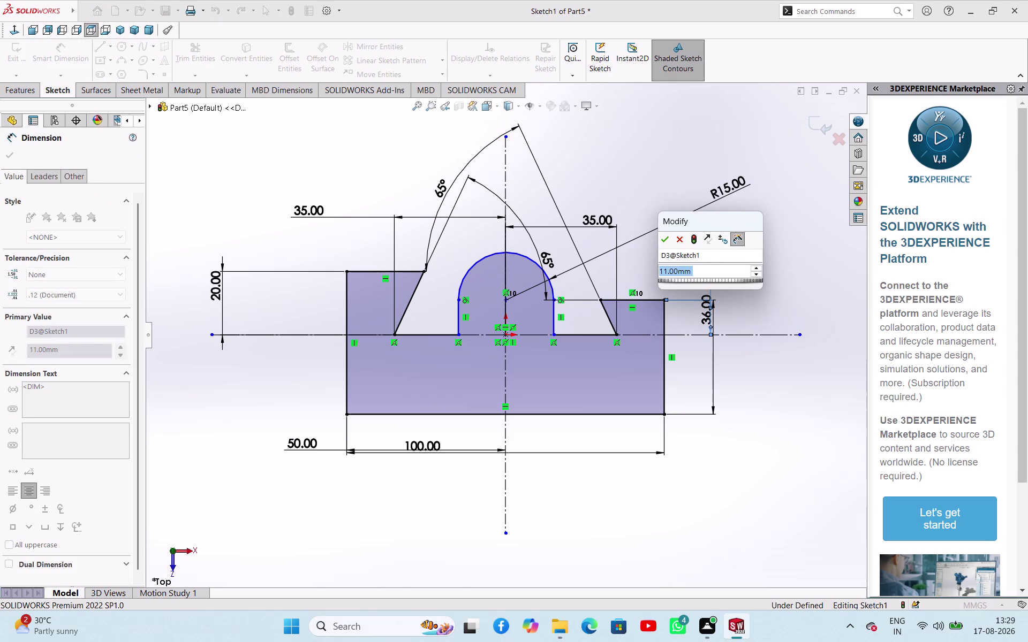
text(36)
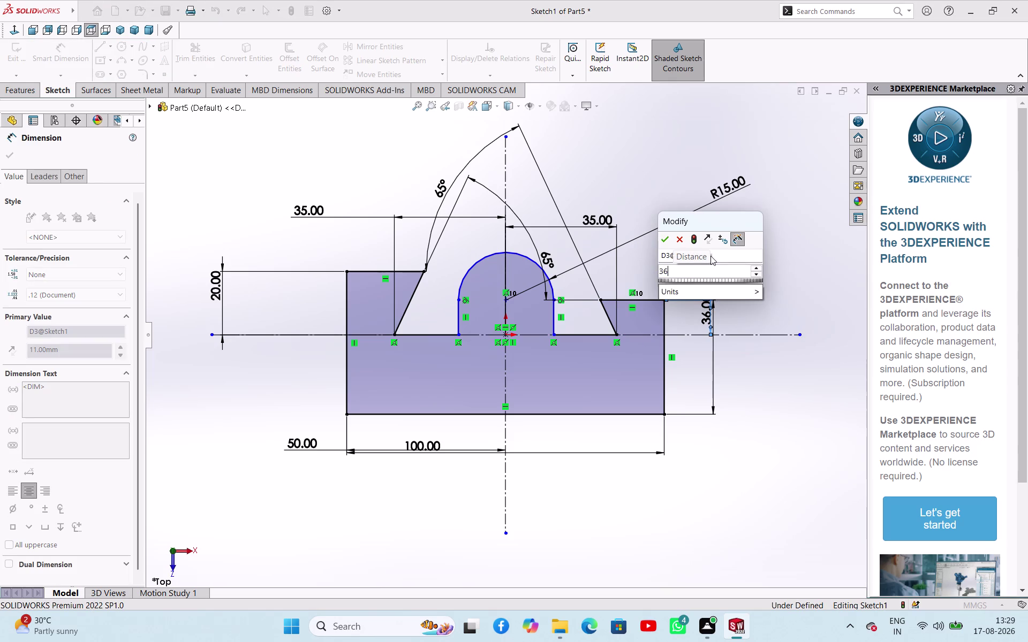
key(BackSpace)
key(BackSpace)
text(20)
key(Return)
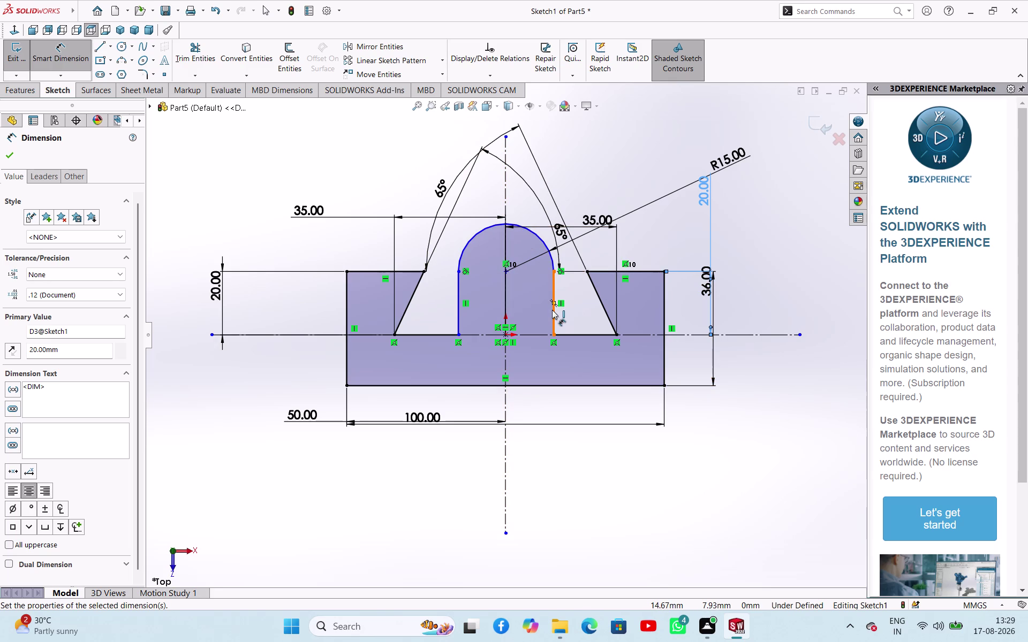
Add a height dimension from the slot's right wall, then decline the redundant driven dimension.
click(556, 271)
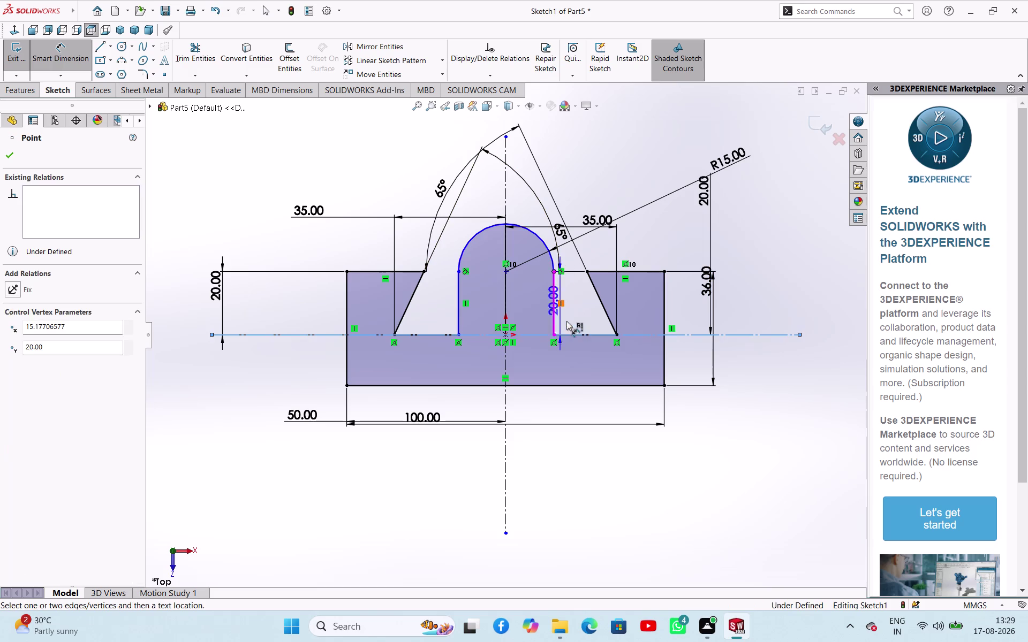
click(568, 384)
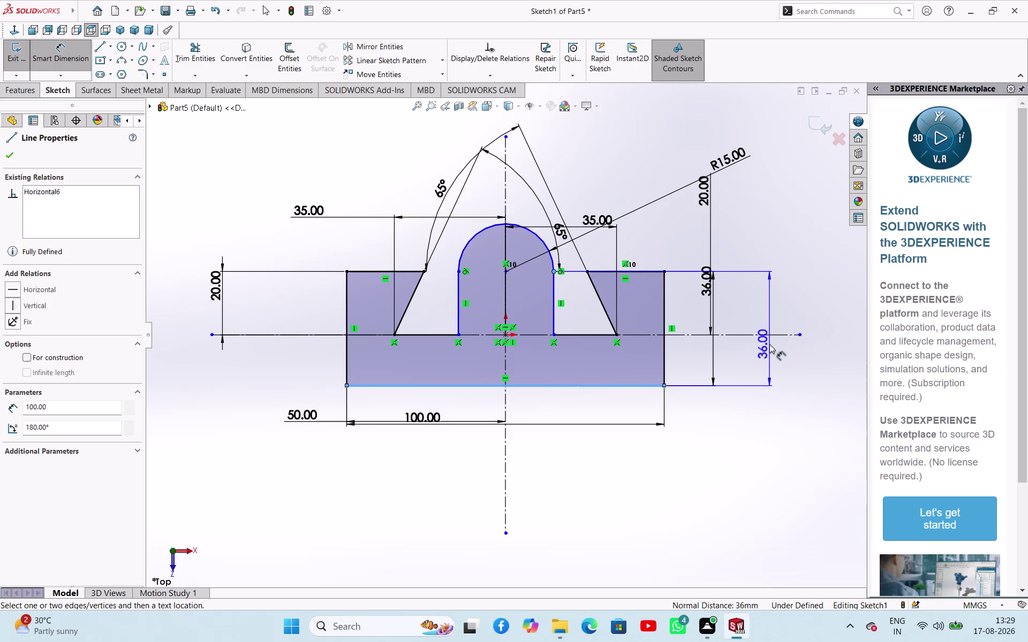
click(769, 344)
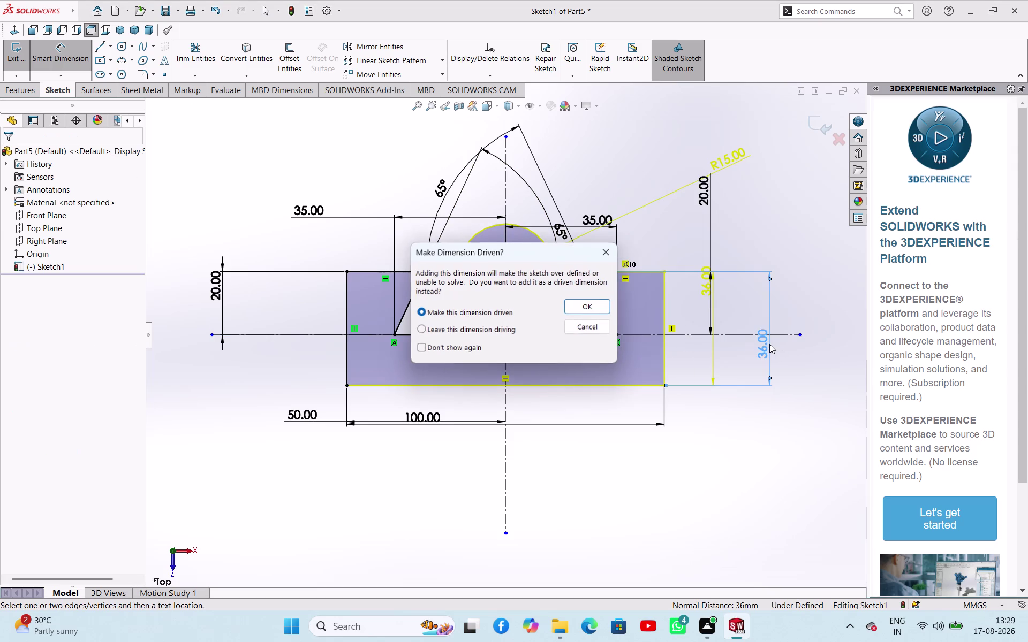
click(601, 327)
click(775, 238)
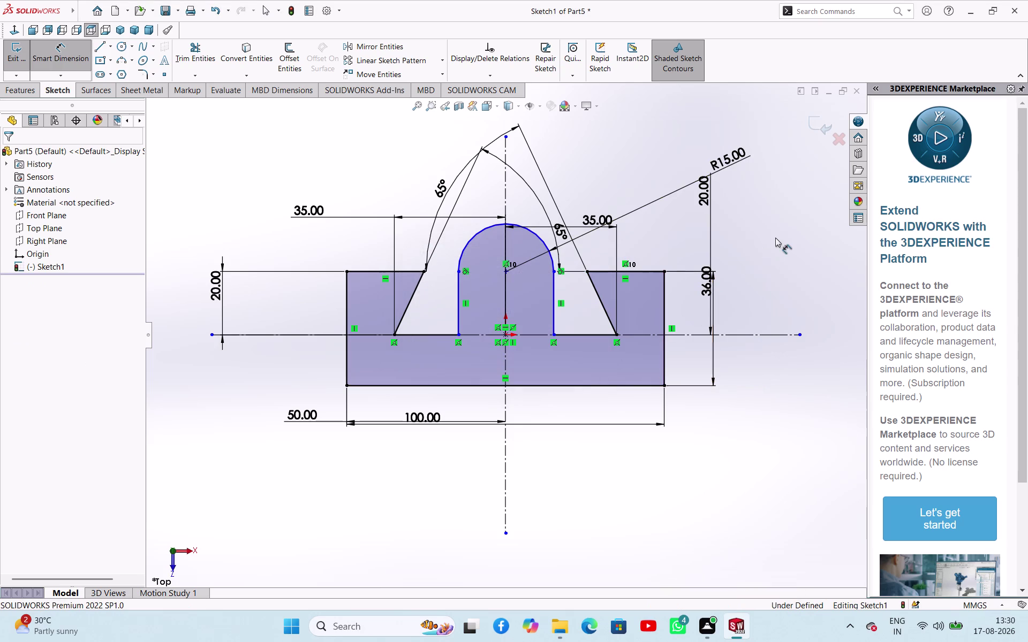
key(Escape)
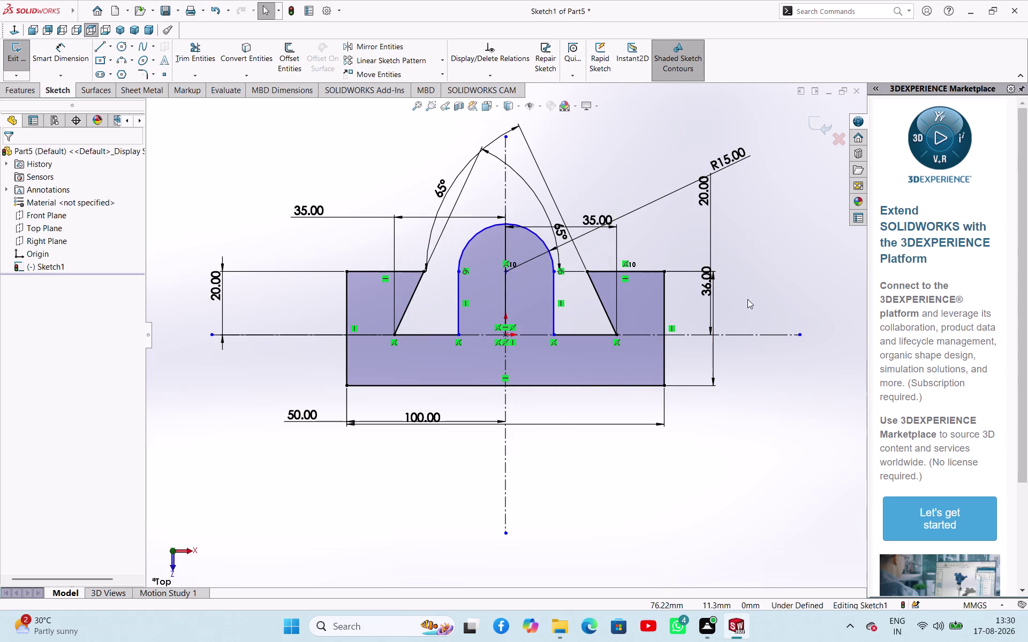
Undo repeatedly, leaving only the 147.95 mm overall width dimension.
drag(748, 299, 726, 297)
key(ctrl+z)
key(ctrl+z)
key(ctrl+z)
key(ctrl+z)
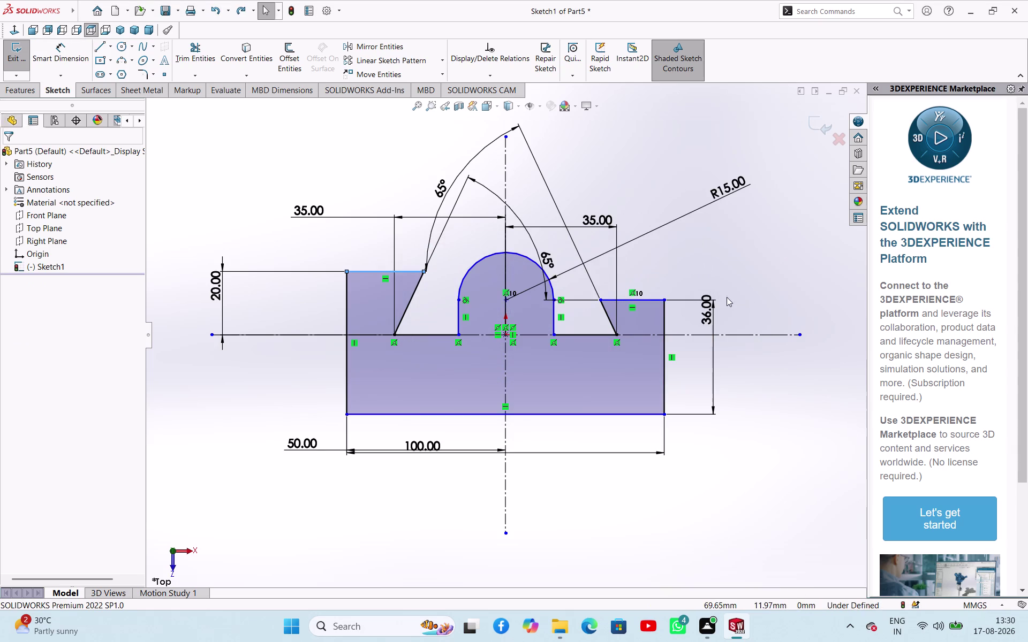
key(ctrl+z)
key(ctrl+z)
key(ctrl+z)
key(ctrl+z)
key(ctrl+z)
key(ctrl+z)
key(ctrl+z)
key(ctrl+z)
key(ctrl+z)
key(ctrl+z)
key(ctrl+z)
key(ctrl+z)
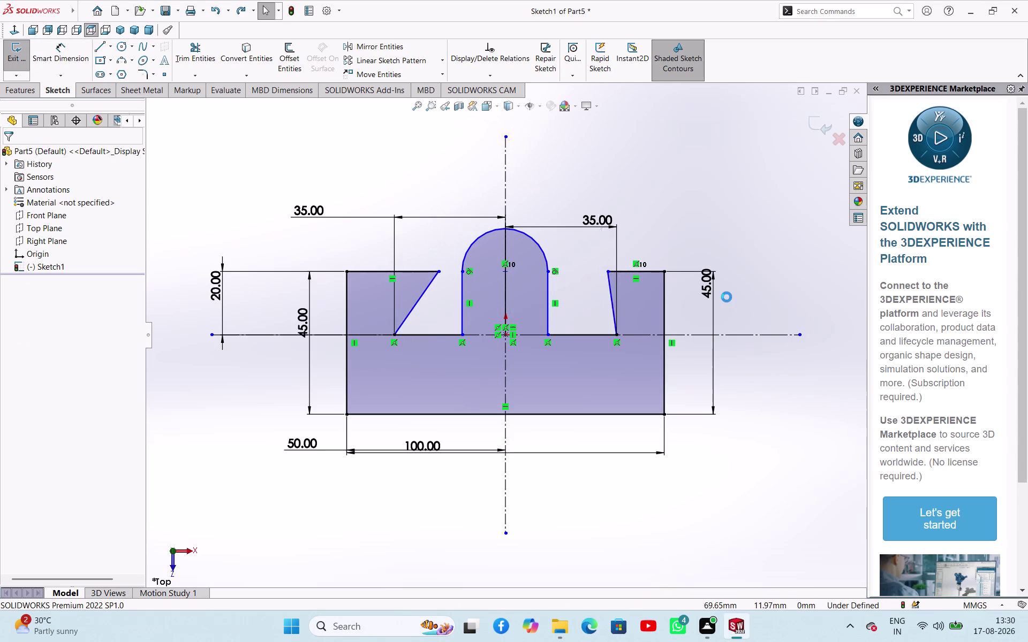
key(ctrl+z)
key(ctrl+z)
key(ctrl+z)
key(ctrl+z)
key(ctrl+z)
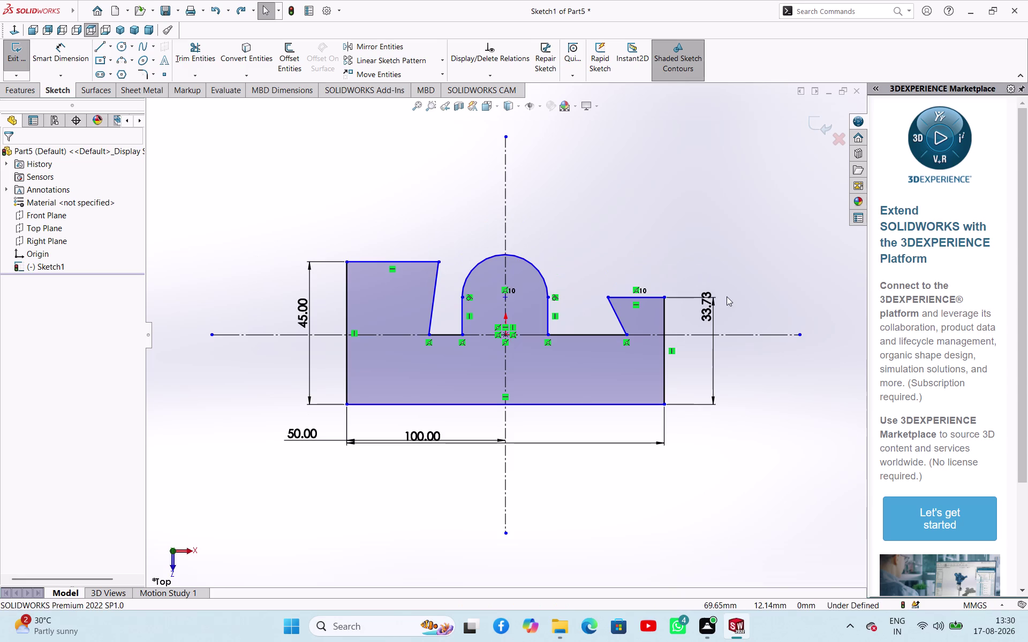
key(ctrl+z)
key(ctrl+z)
key(ctrl+z)
key(ctrl+z)
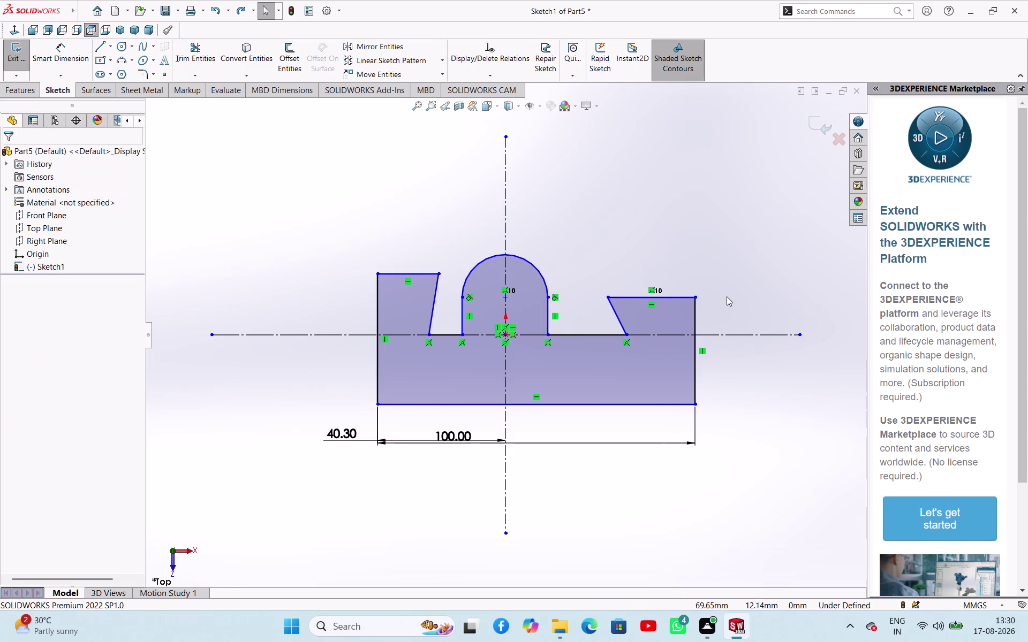
key(ctrl+z)
key(ctrl+z)
key(ctrl+z)
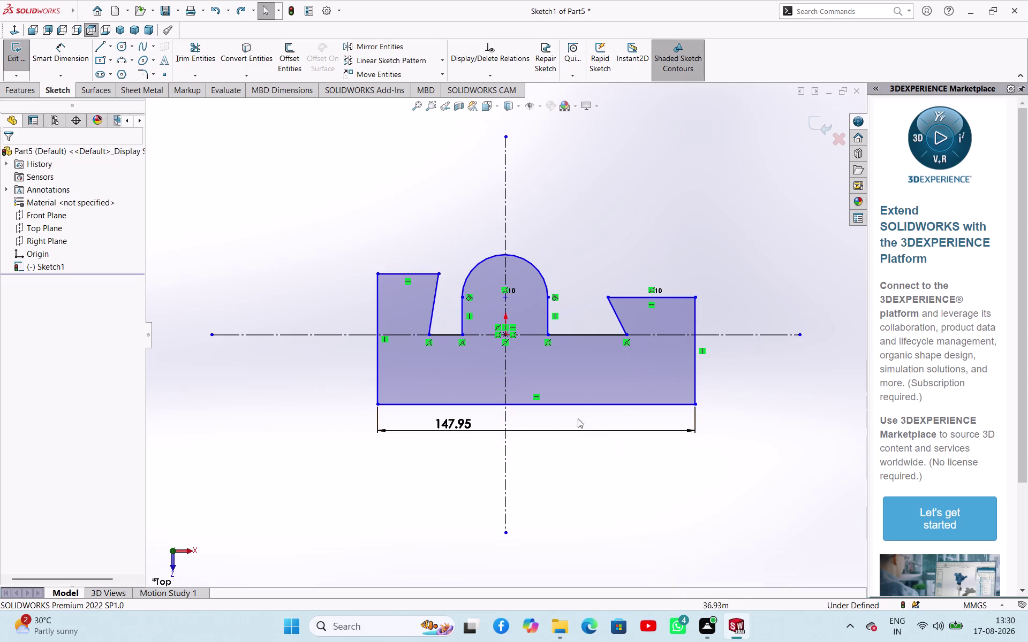
Change the overall width dimension to 100 mm.
double_click(455, 429)
text(1)
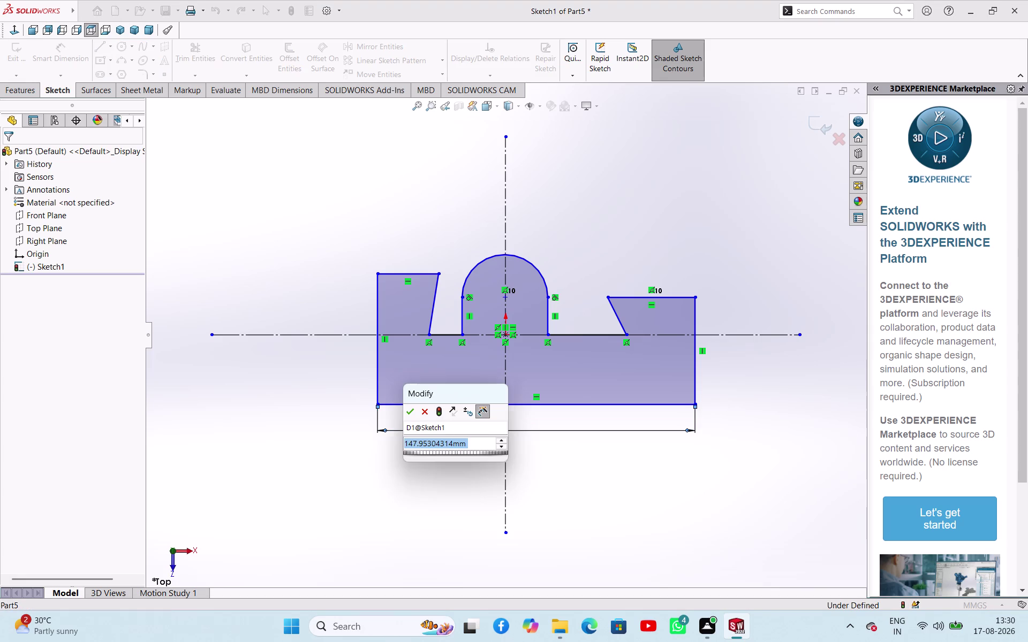
text(00)
key(Return)
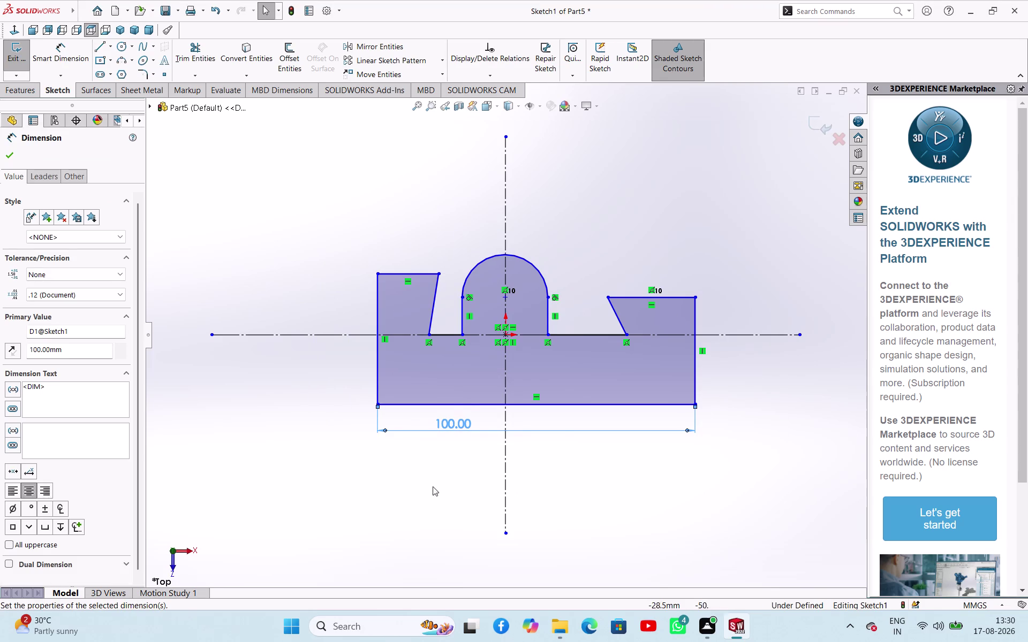
click(506, 418)
right_drag(273, 406, 303, 275)
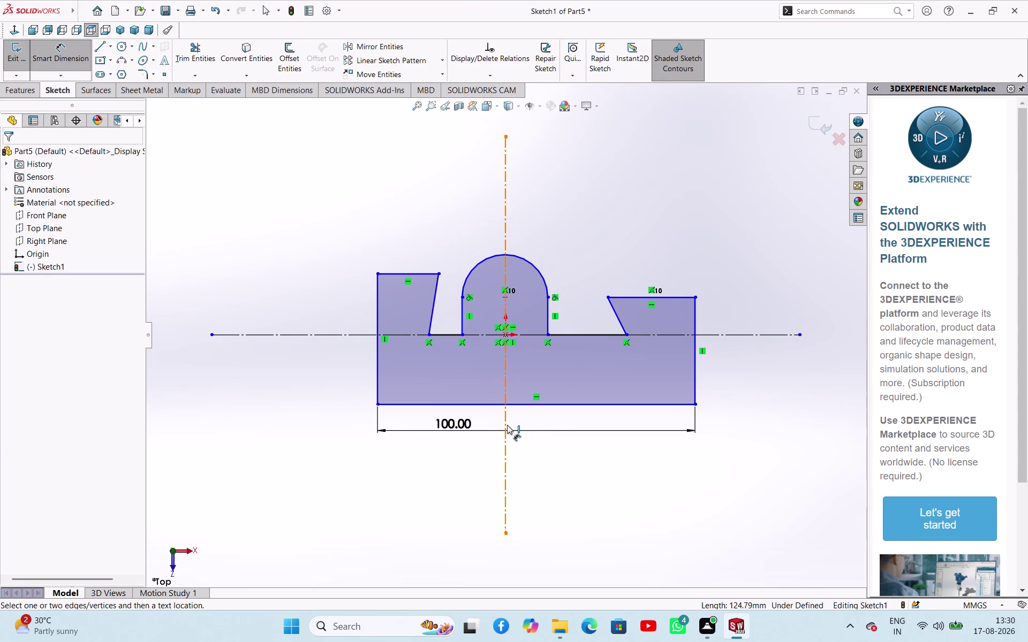
Dimension the block's left edge 50 mm from the vertical centreline.
click(507, 425)
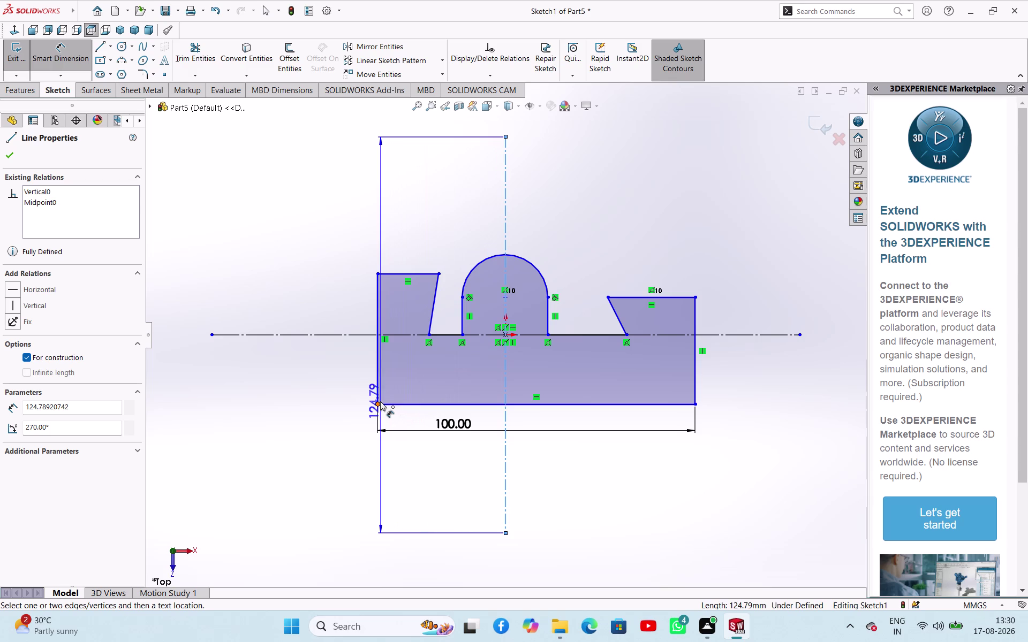
click(381, 402)
click(387, 455)
text(50)
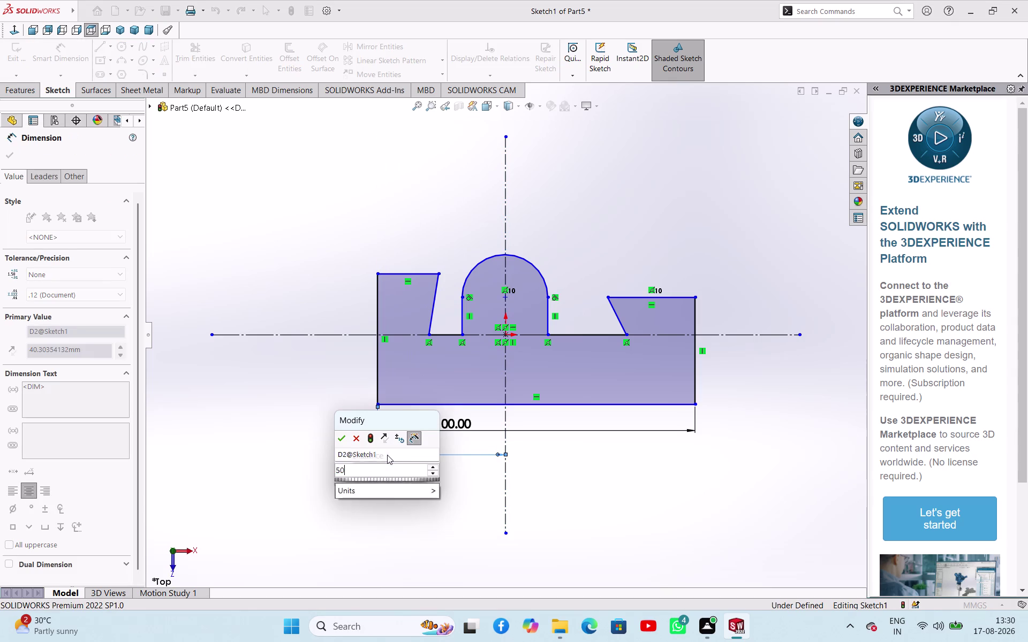
key(Return)
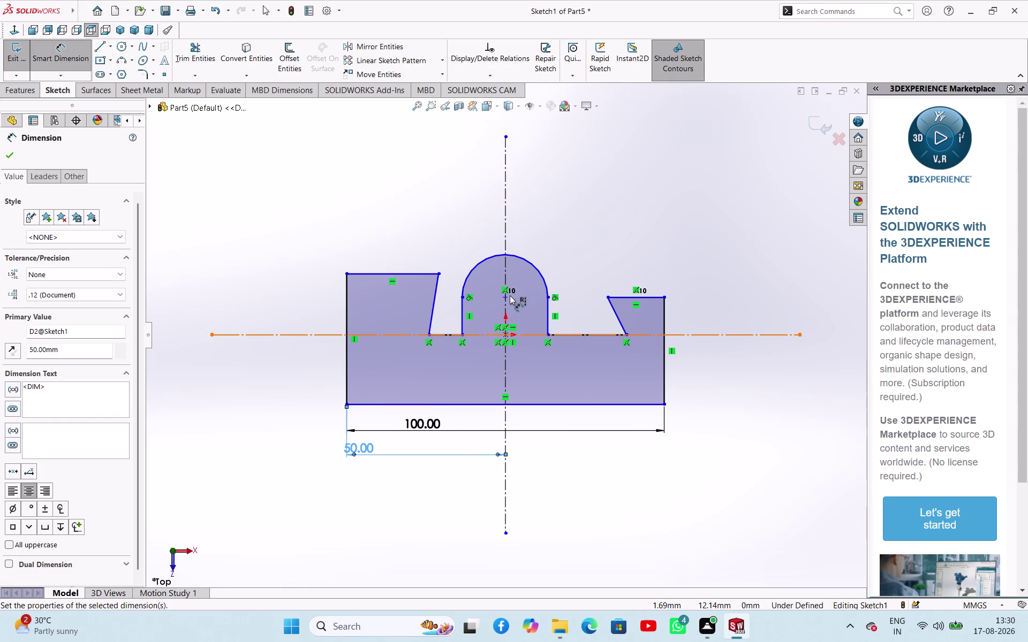
click(608, 240)
right_click(607, 239)
click(631, 280)
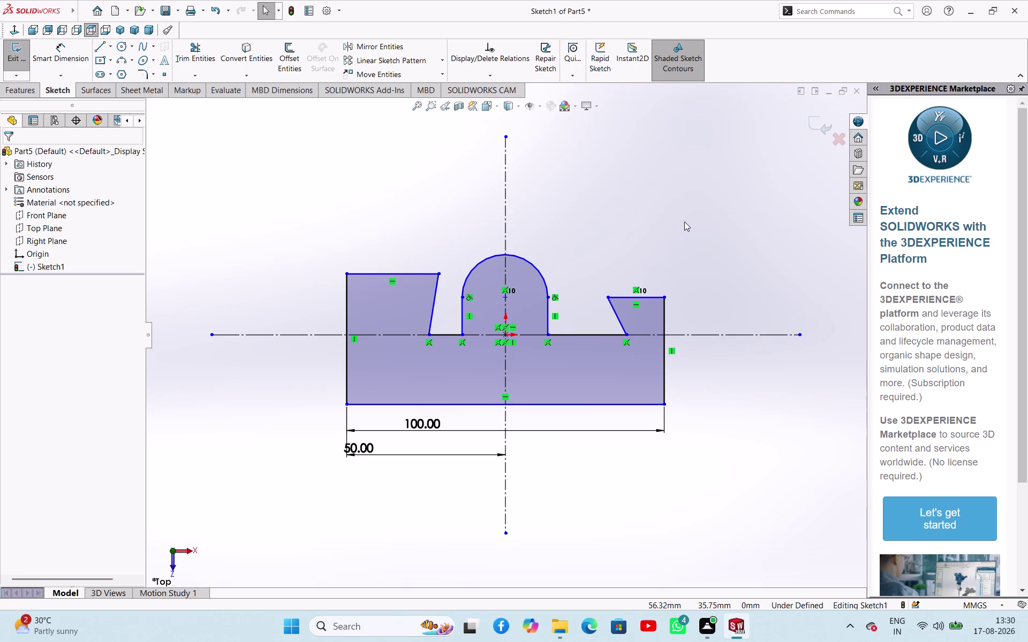
Try making the arc centre coincident with the origin, then remove the invalid relation.
click(684, 222)
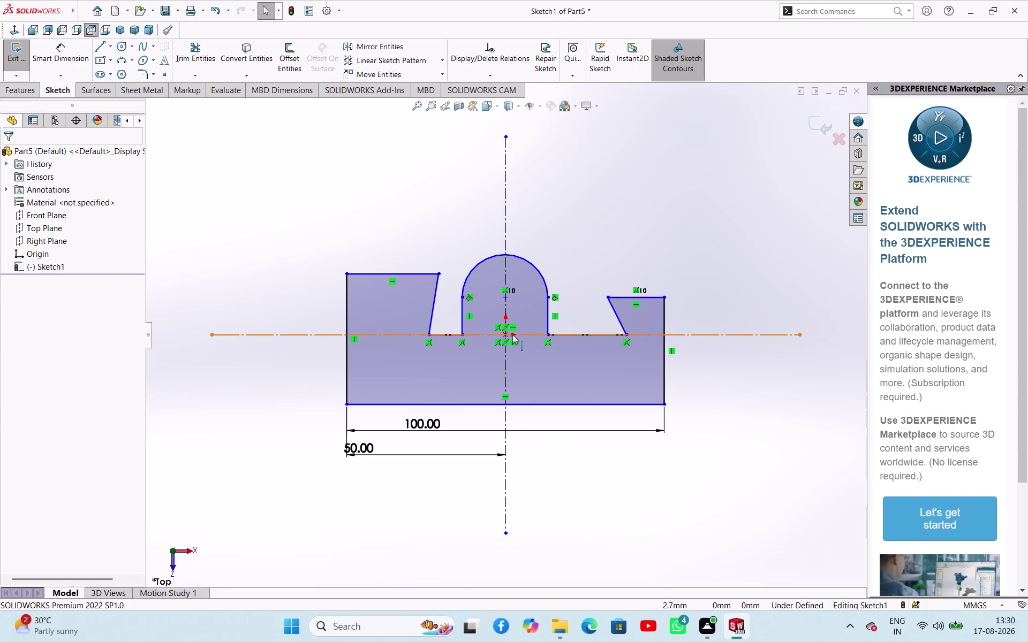
click(506, 334)
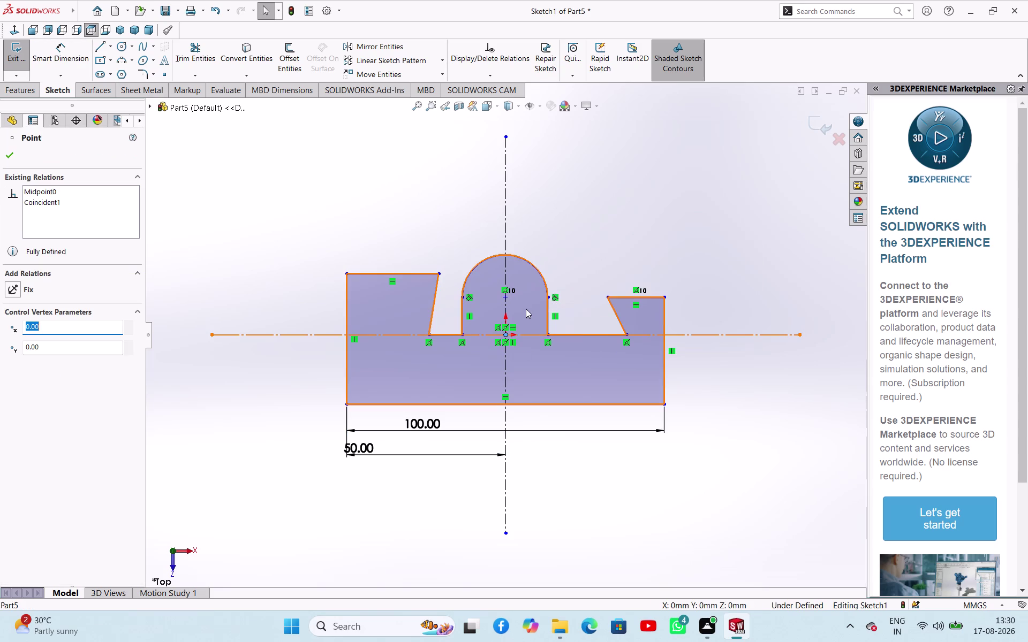
click(506, 299)
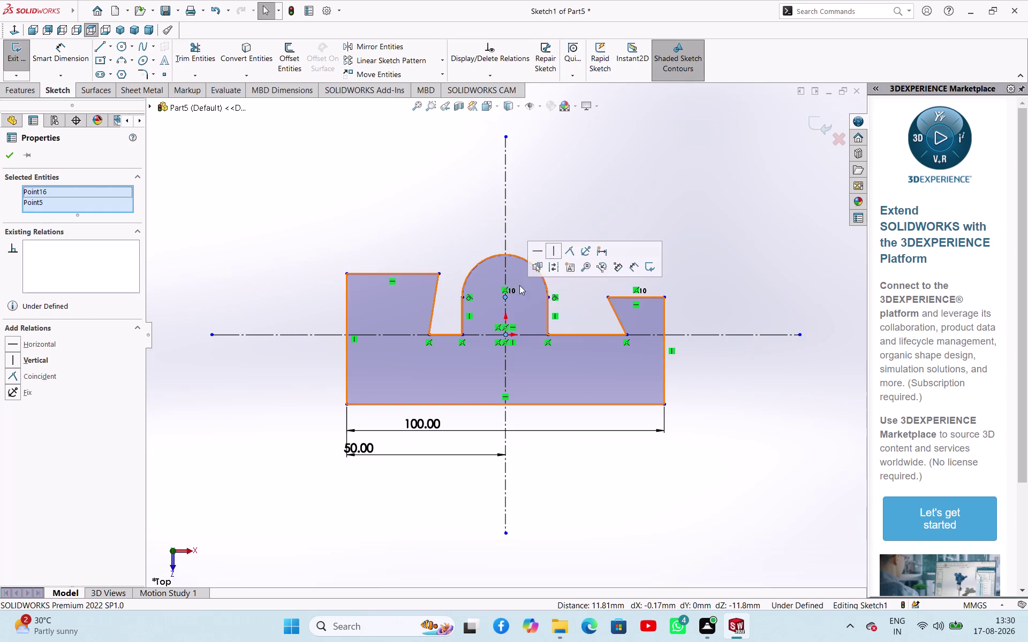
click(572, 251)
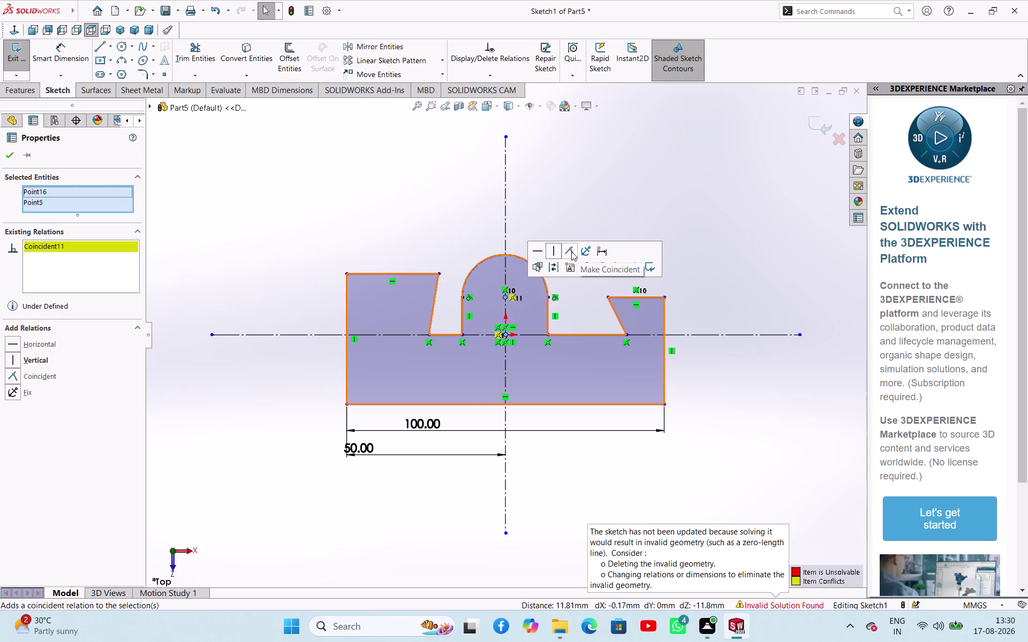
click(676, 200)
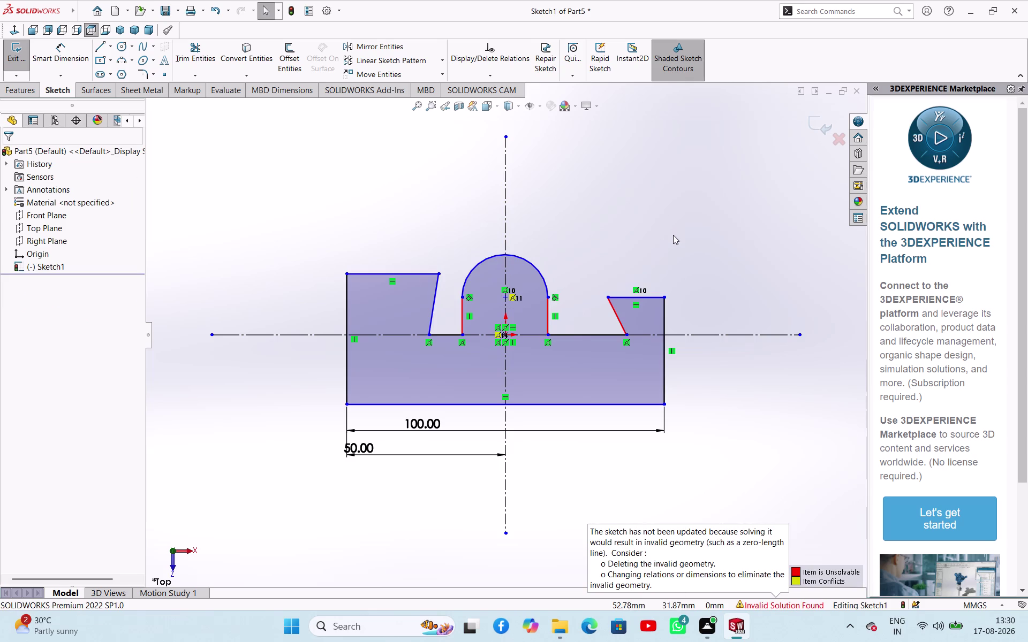
key(Escape)
key(Escape)
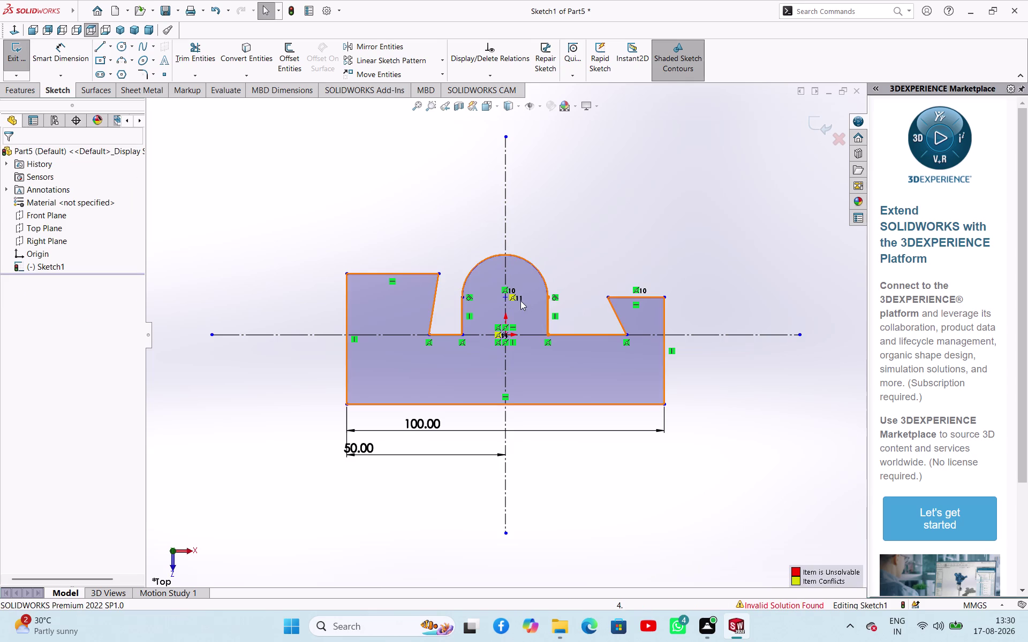
click(513, 298)
key(Delete)
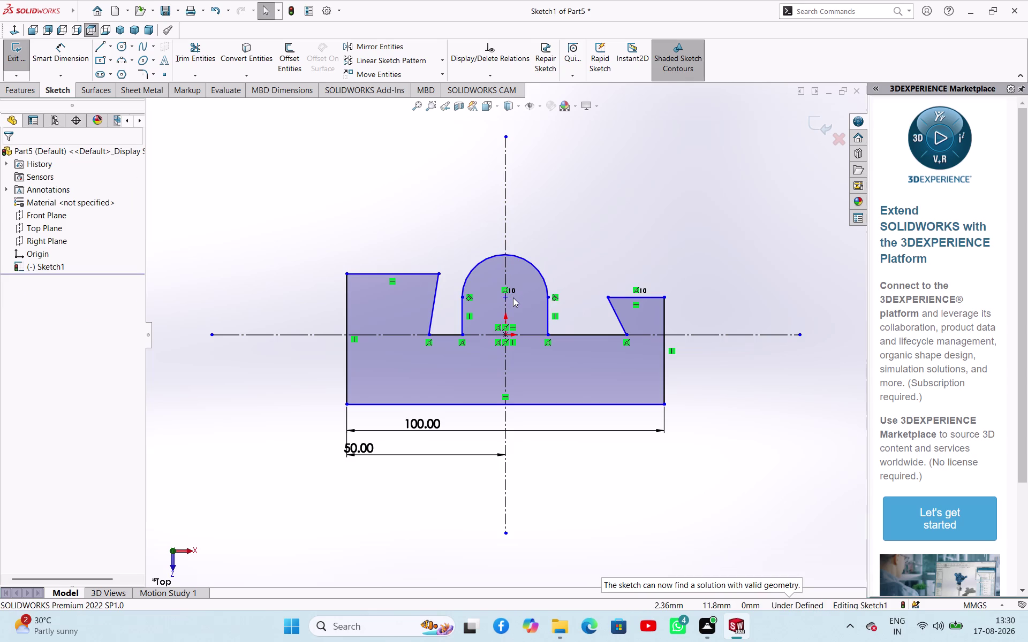
Retry the centre-to-origin coincident relation, discard it again, and select the semicircular arc.
click(706, 231)
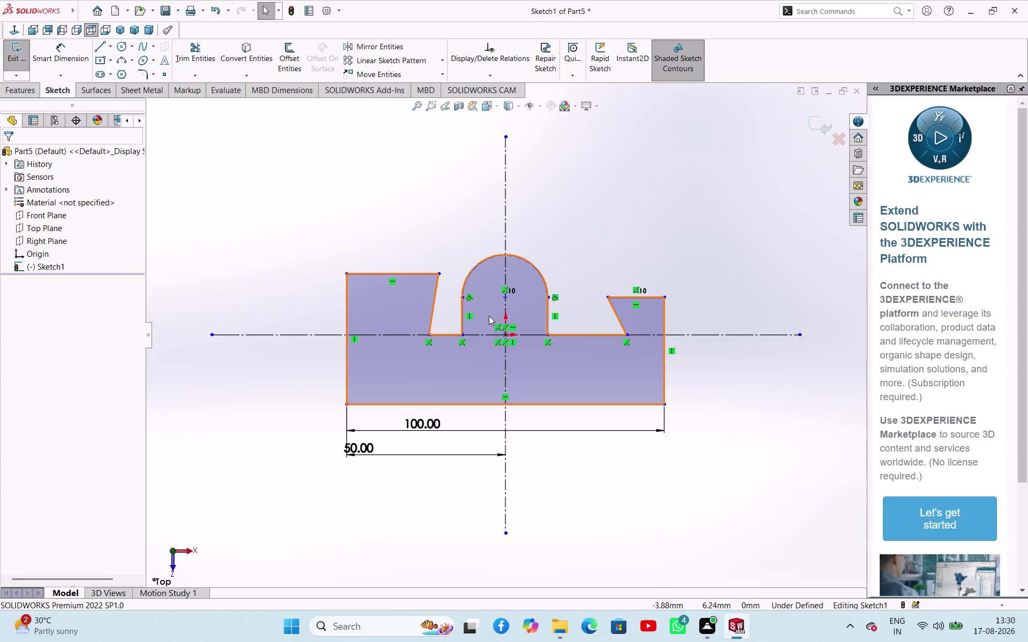
click(505, 299)
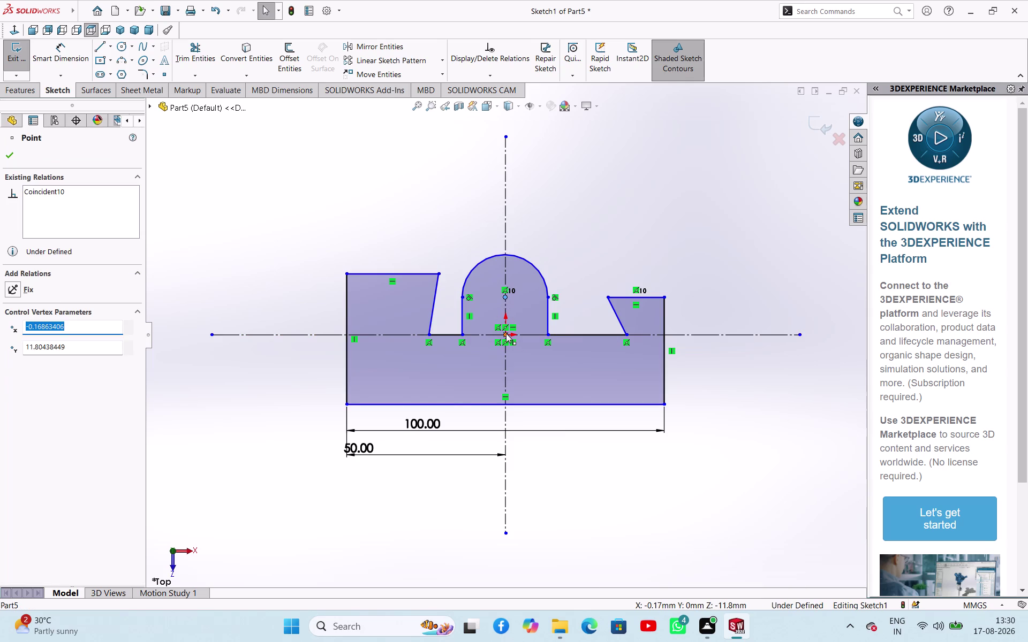
click(506, 333)
click(566, 285)
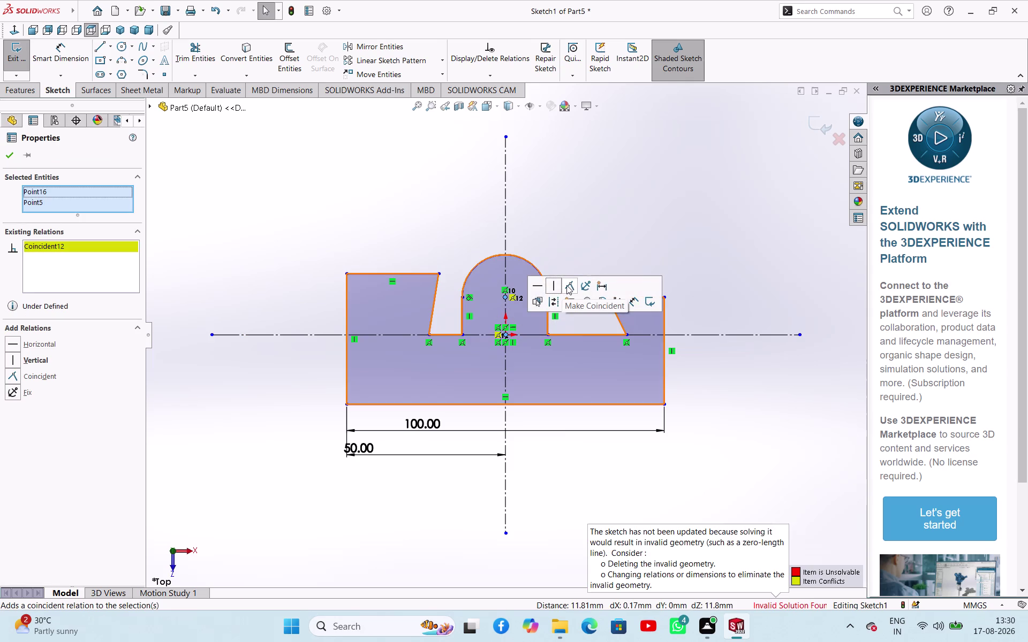
click(667, 199)
click(512, 299)
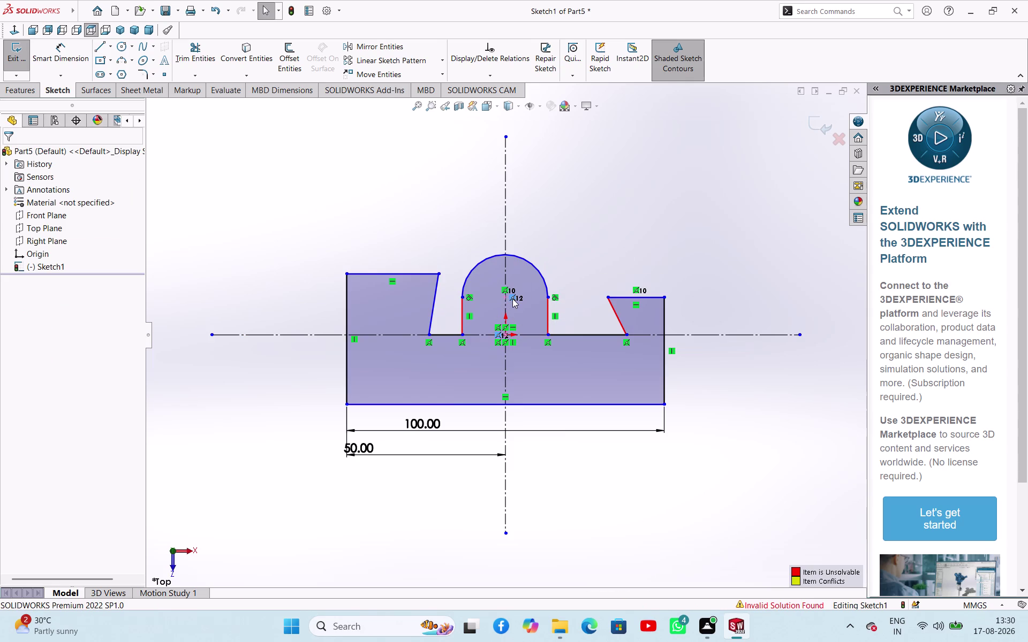
key(Delete)
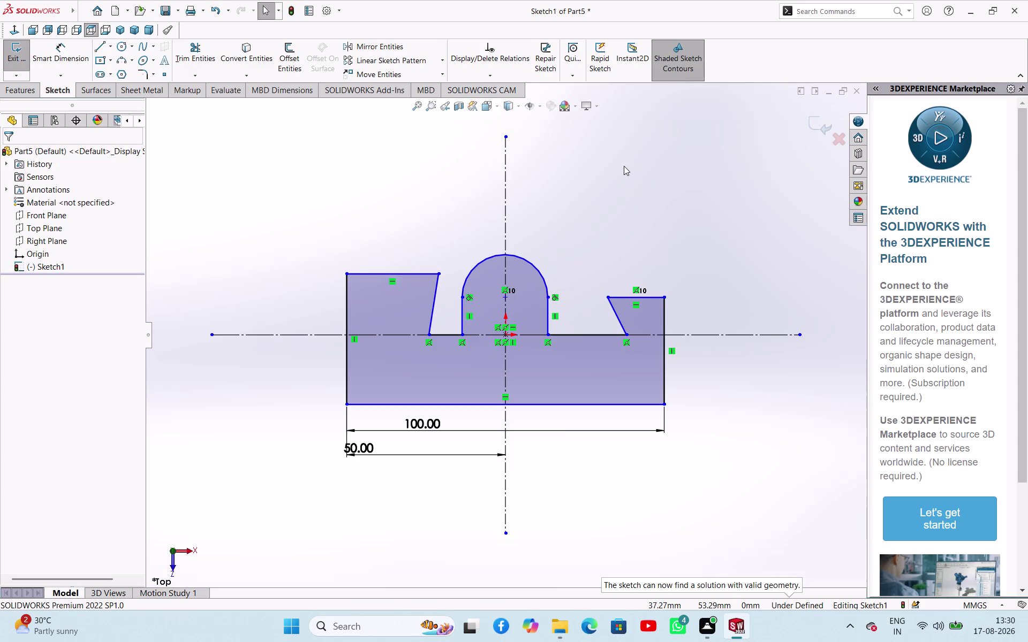
click(624, 166)
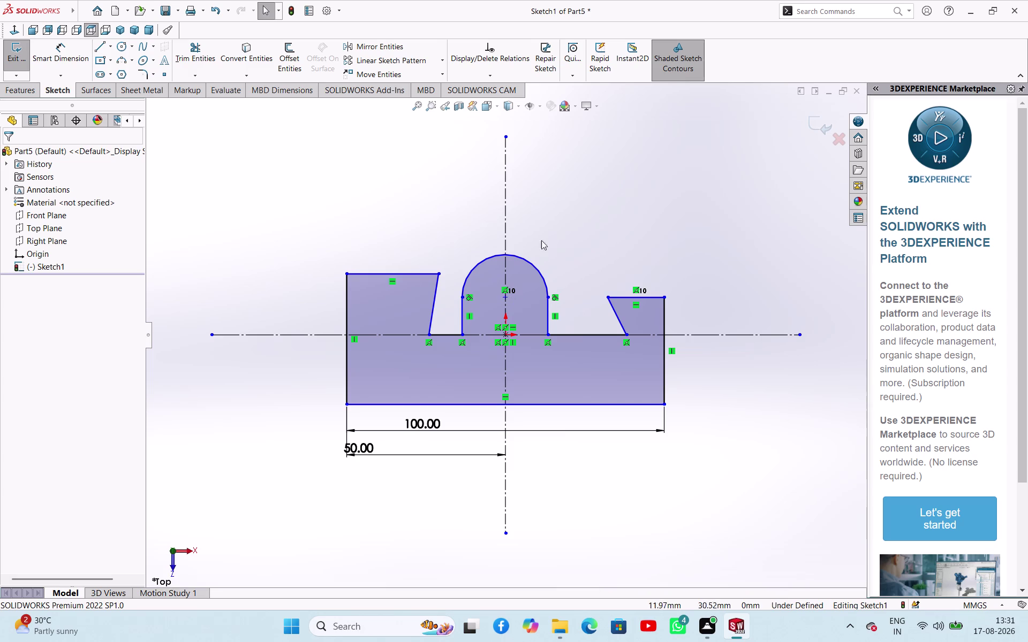
click(535, 266)
Delete the semicircular arc and the right vertical line beside the gap.
key(Delete)
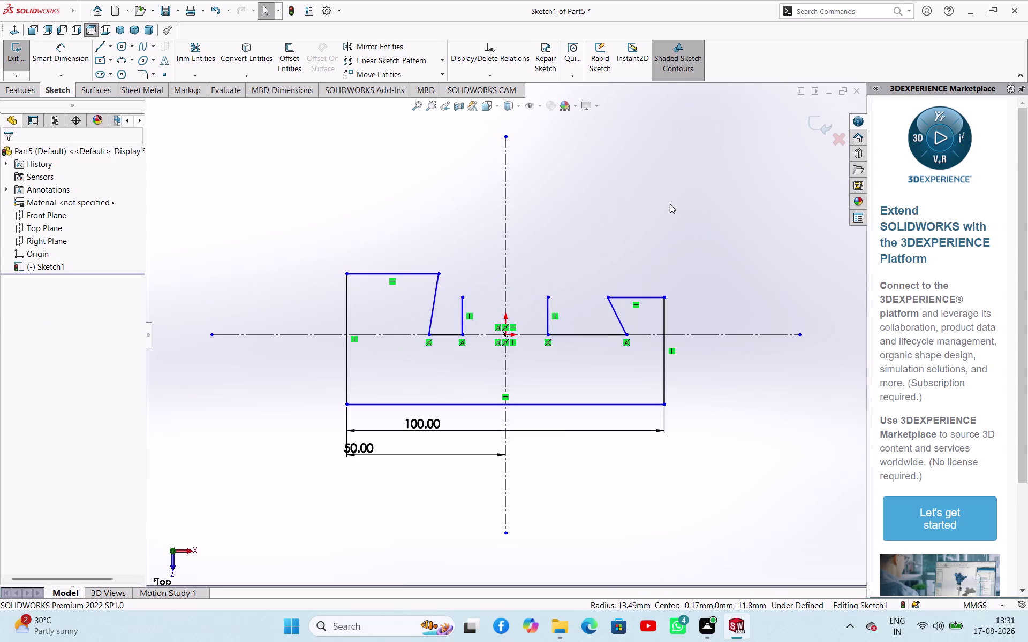
click(550, 316)
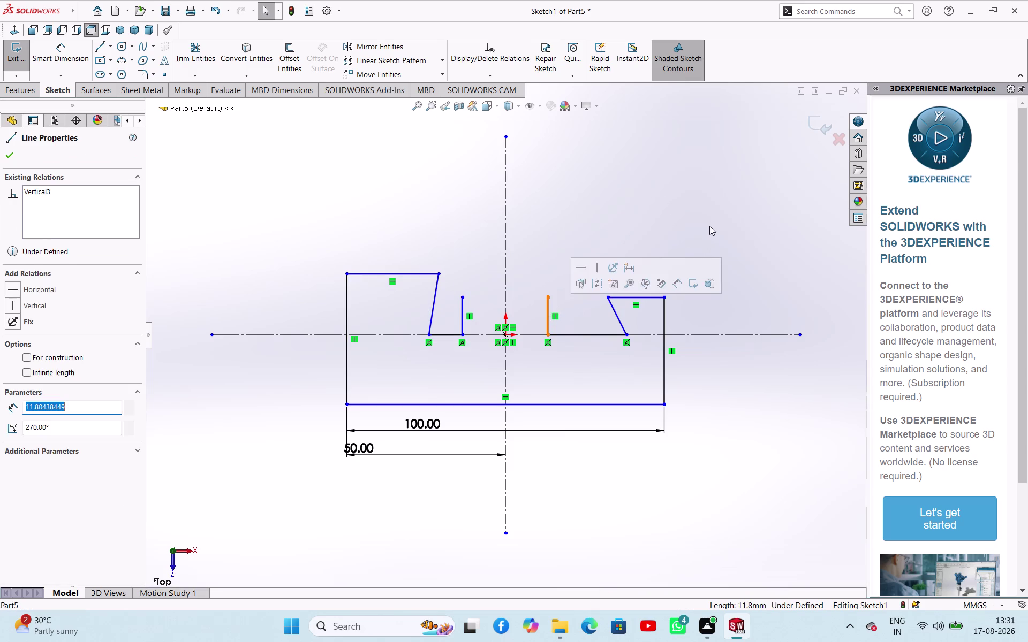
key(Delete)
click(458, 305)
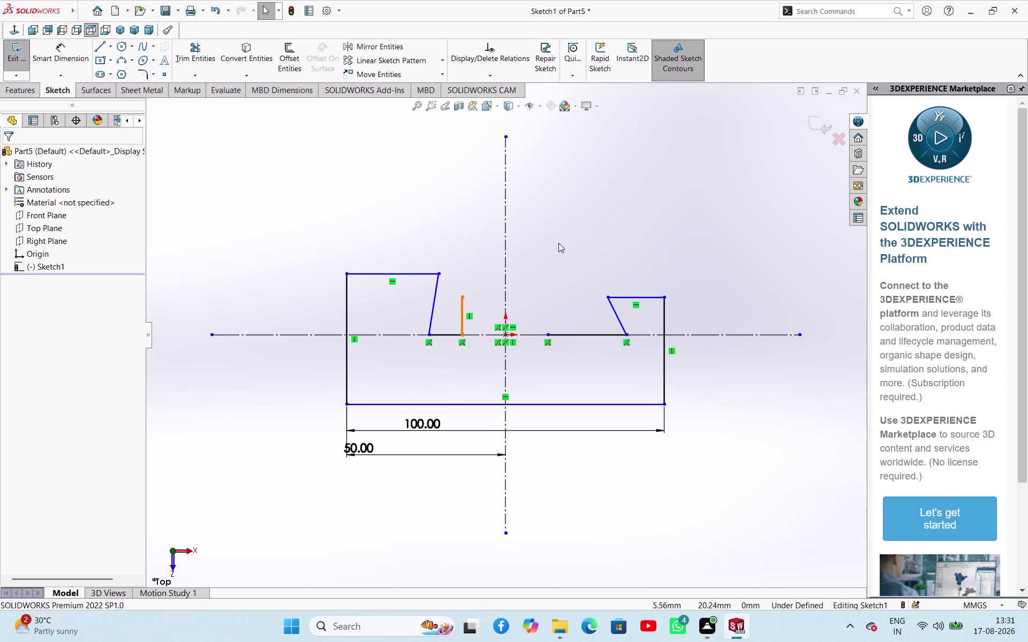
key(Delete)
key(Delete)
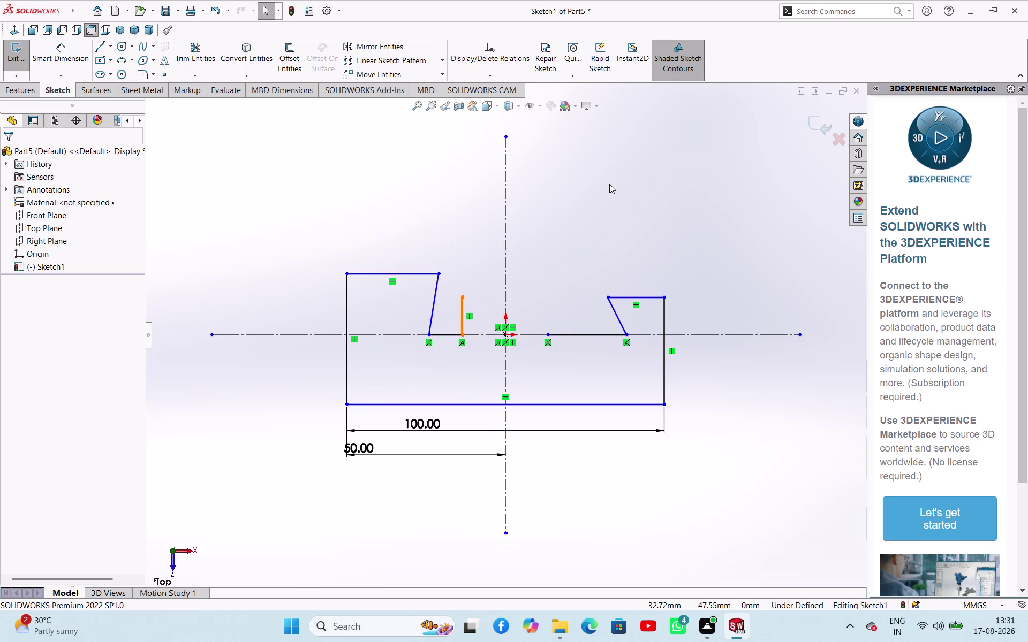
click(609, 184)
Delete the left vertical line of the central gap.
click(464, 315)
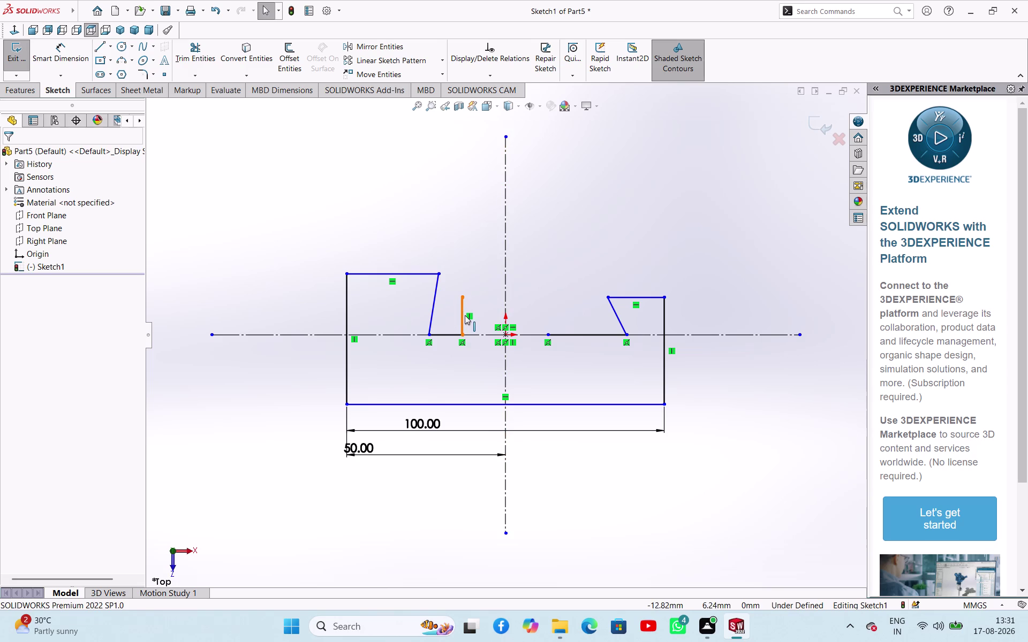
double_click(595, 209)
click(463, 308)
key(Delete)
Draw a circle centred on the origin whose radius spans the central gap.
right_drag(620, 237, 633, 212)
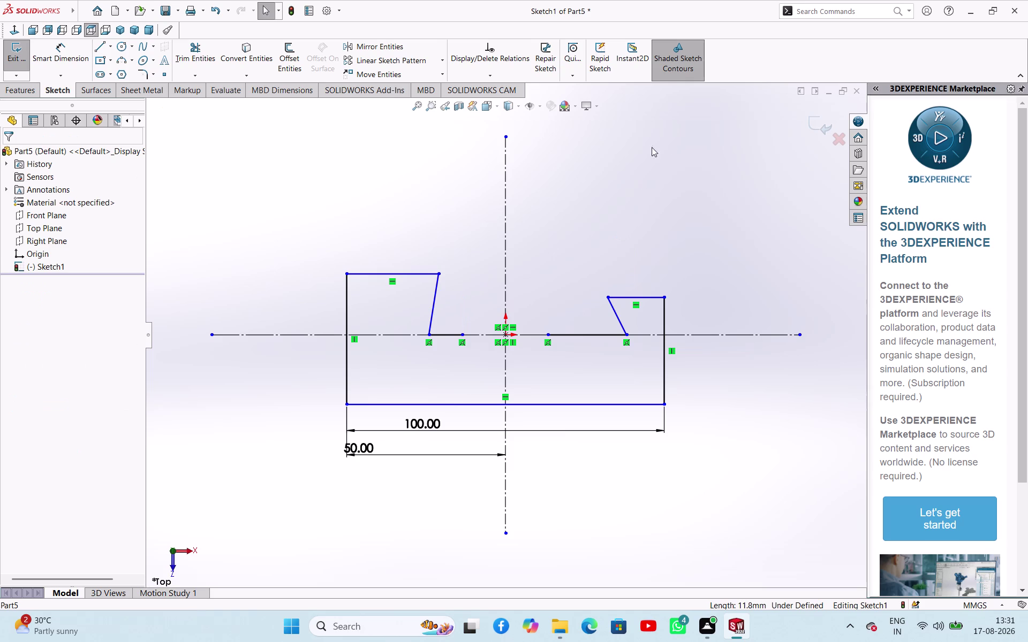
right_drag(633, 211, 658, 133)
right_drag(657, 134, 722, 196)
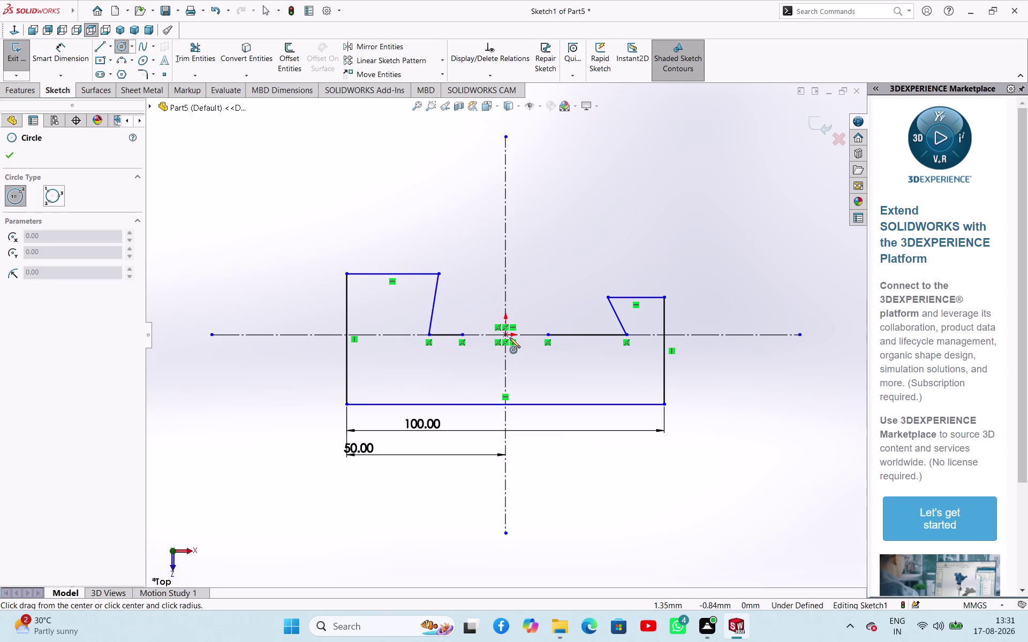
click(505, 337)
click(547, 318)
right_click(618, 199)
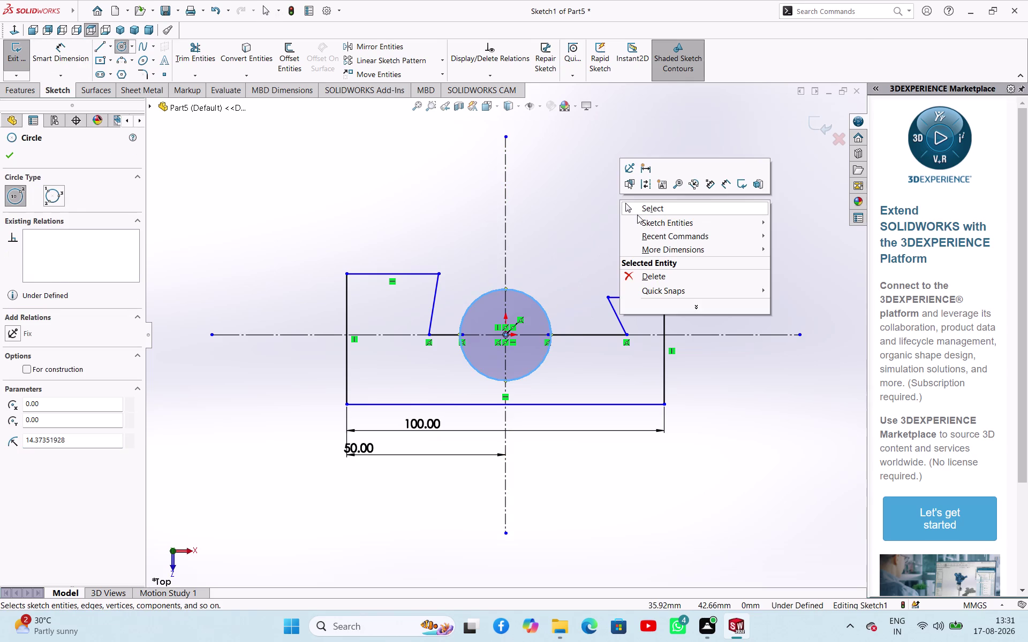
click(637, 215)
right_drag(663, 243, 679, 192)
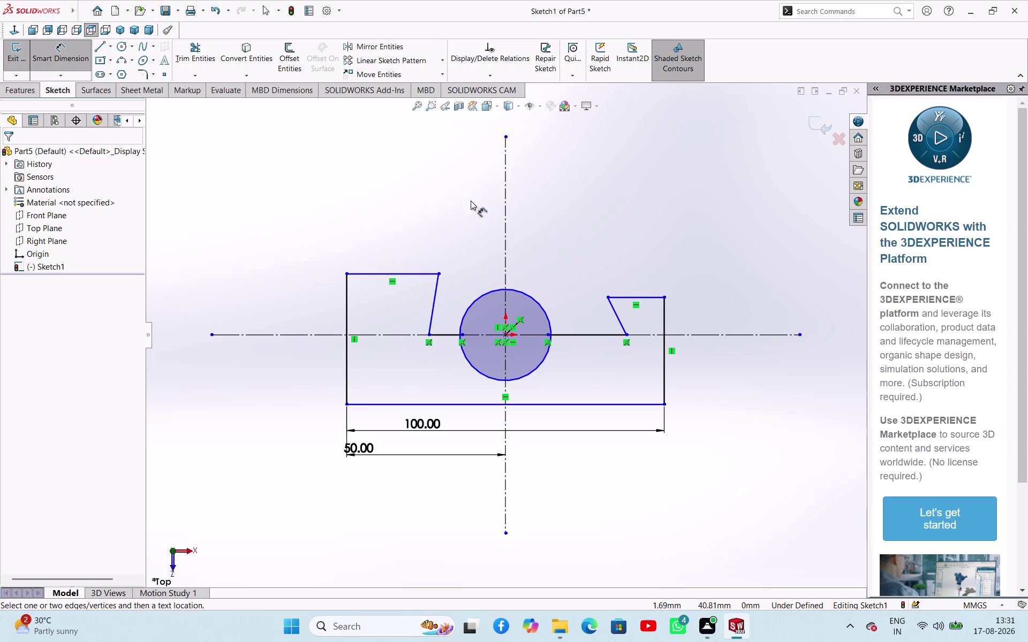
Give the central circle at the origin a 30 mm diameter dimension.
right_click(218, 175)
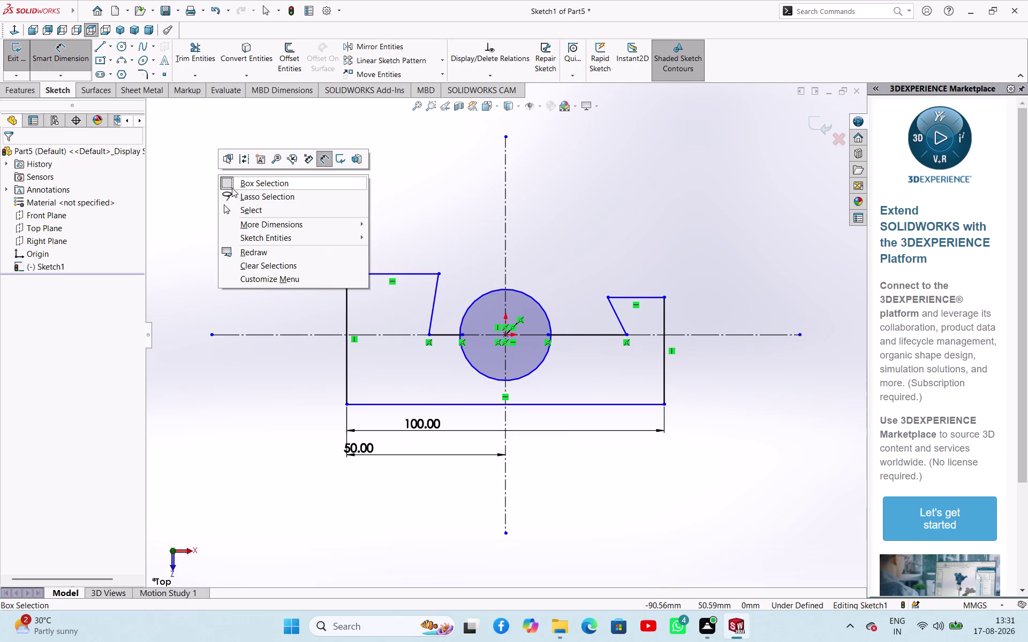
click(415, 215)
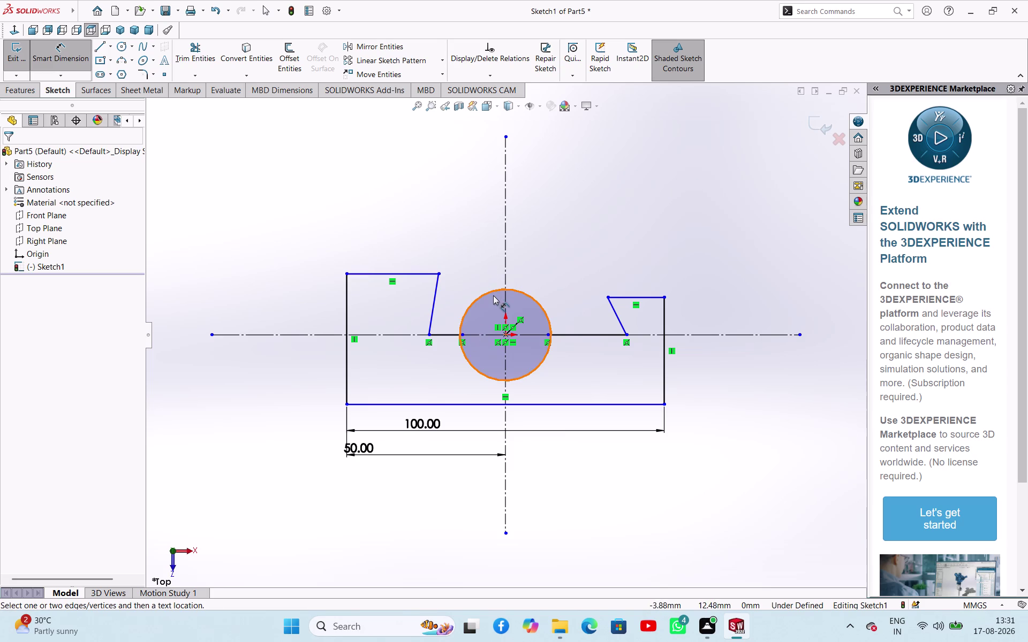
click(489, 294)
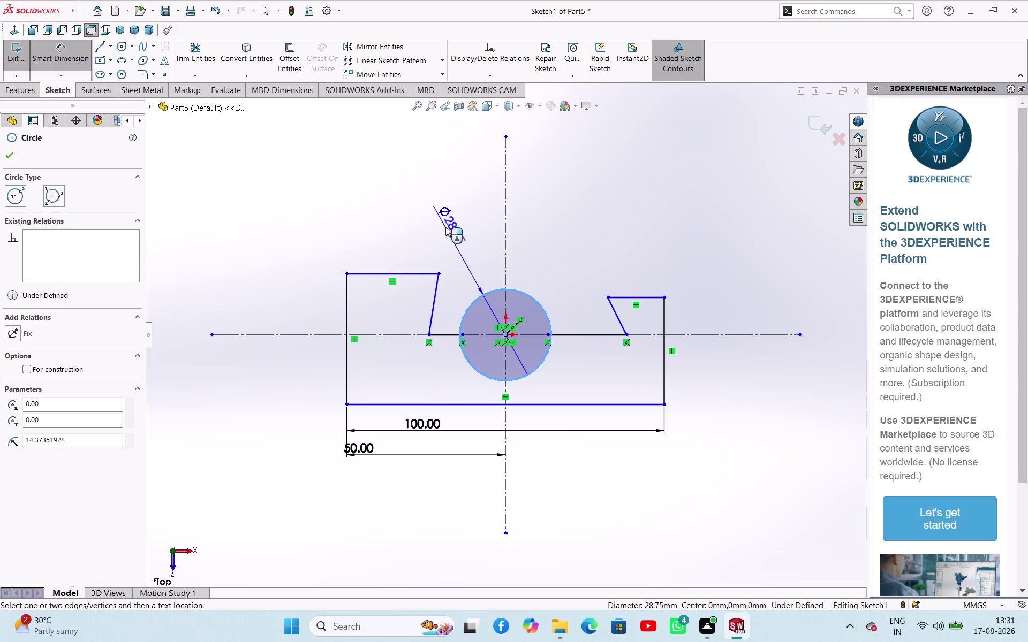
click(445, 227)
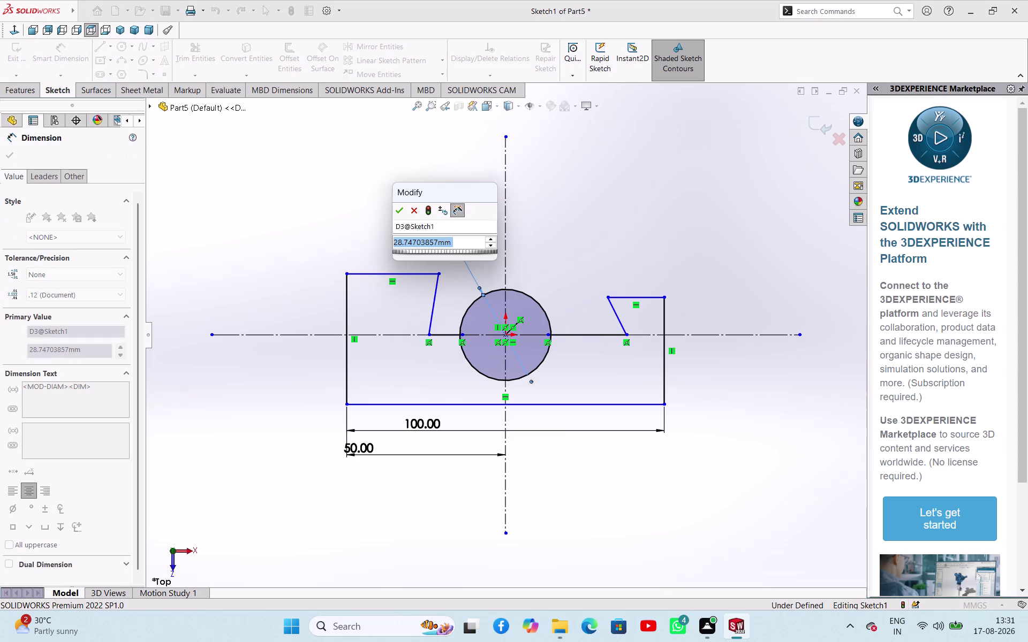
text(30)
key(Return)
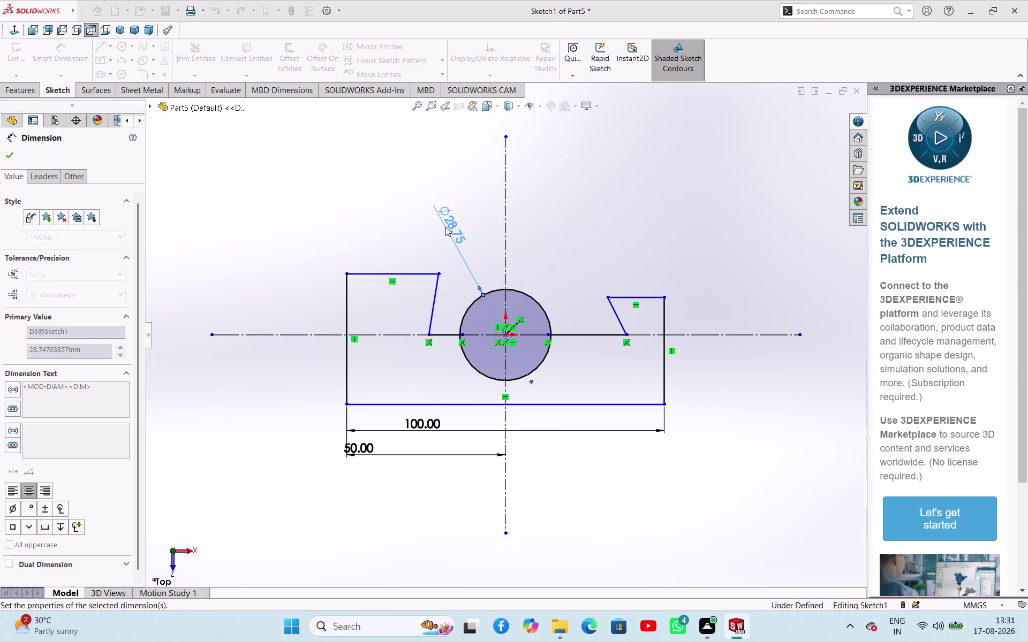
right_click(624, 201)
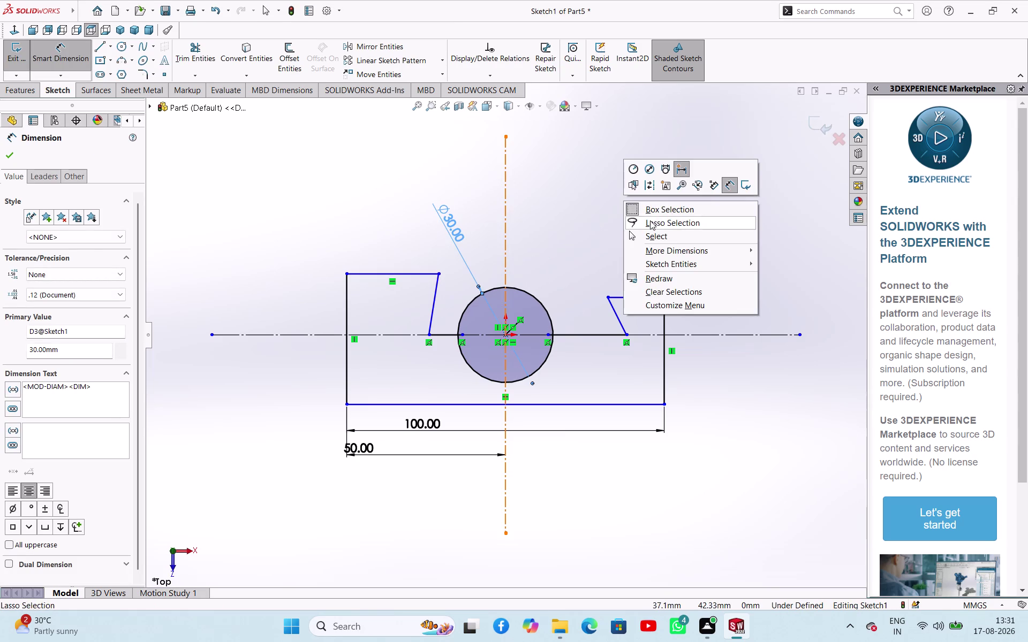
drag(651, 237, 642, 240)
click(195, 48)
Trim away the line pieces where they cross the circle.
scroll(down, 3)
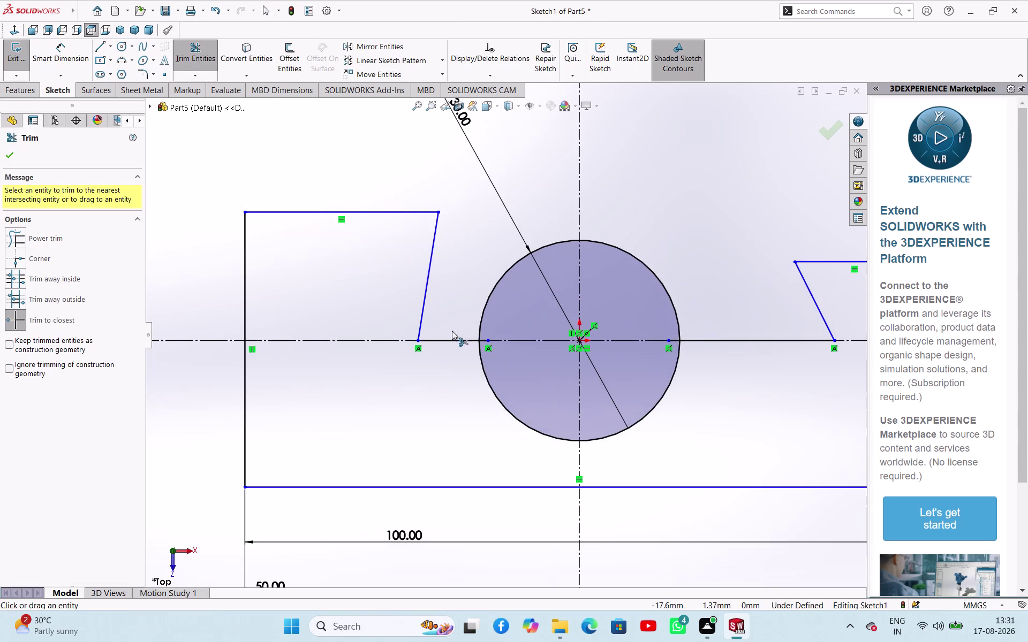
click(483, 339)
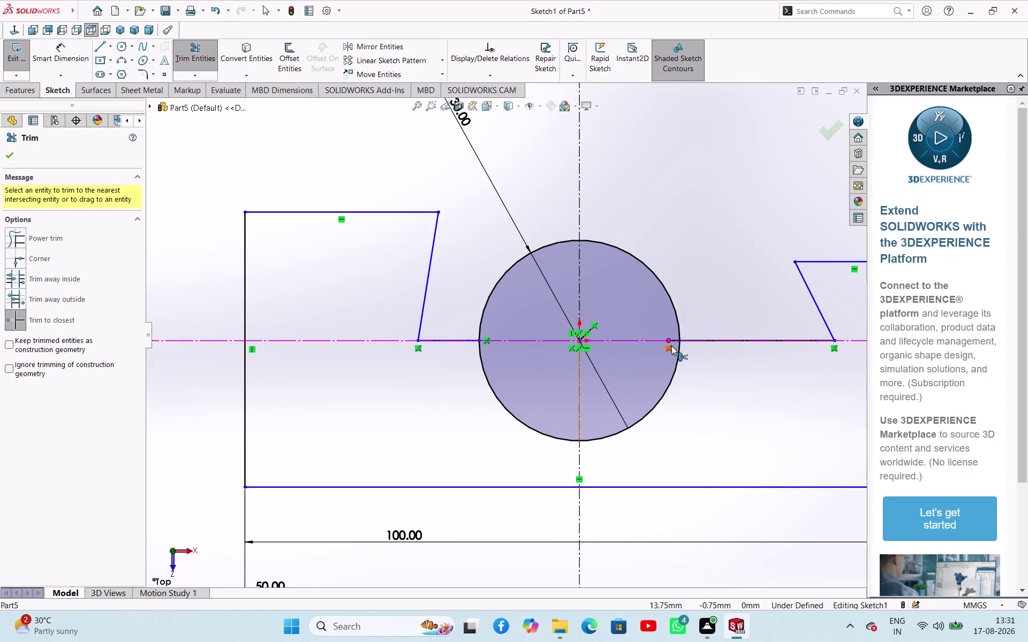
click(674, 342)
right_click(710, 247)
click(721, 279)
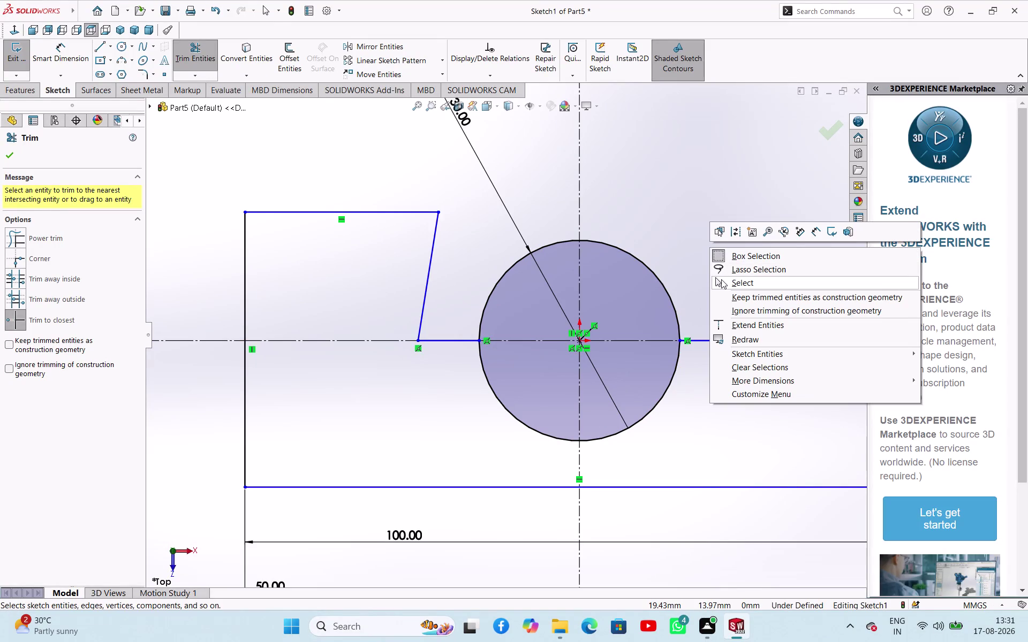
scroll(up, 3)
scroll(down, 3)
scroll(up, 3)
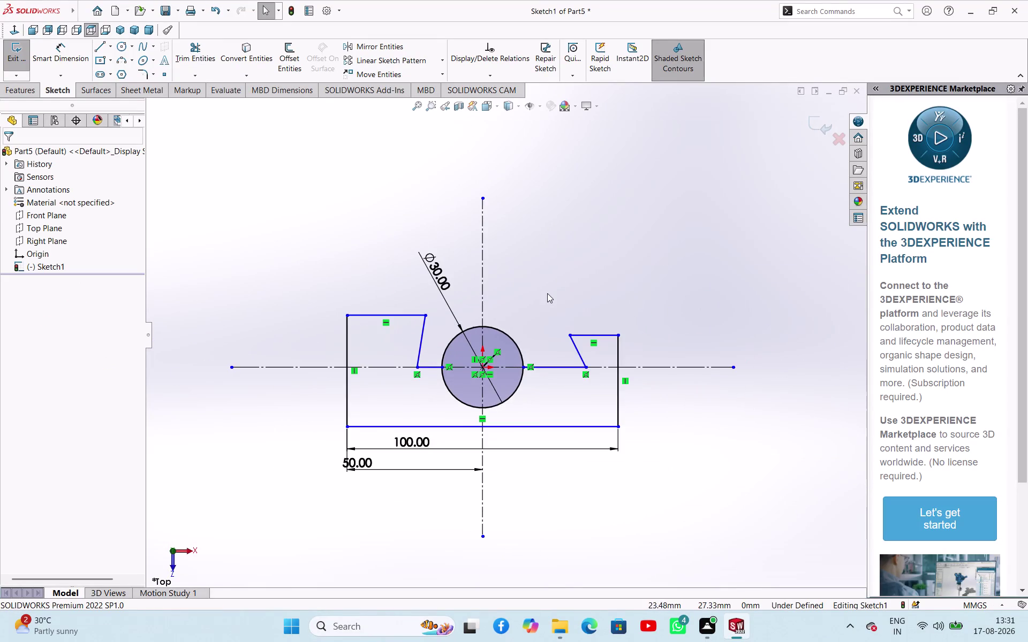
scroll(down, 3)
scroll(up, 3)
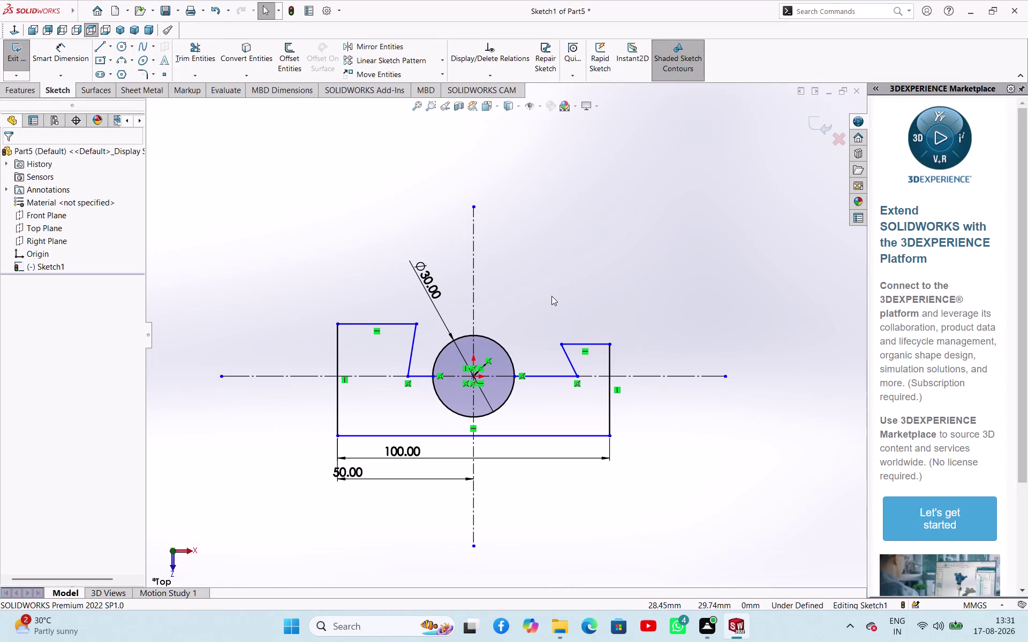
right_drag(634, 266, 662, 206)
Add an Equal relation between the block's left and right vertical edges.
click(661, 248)
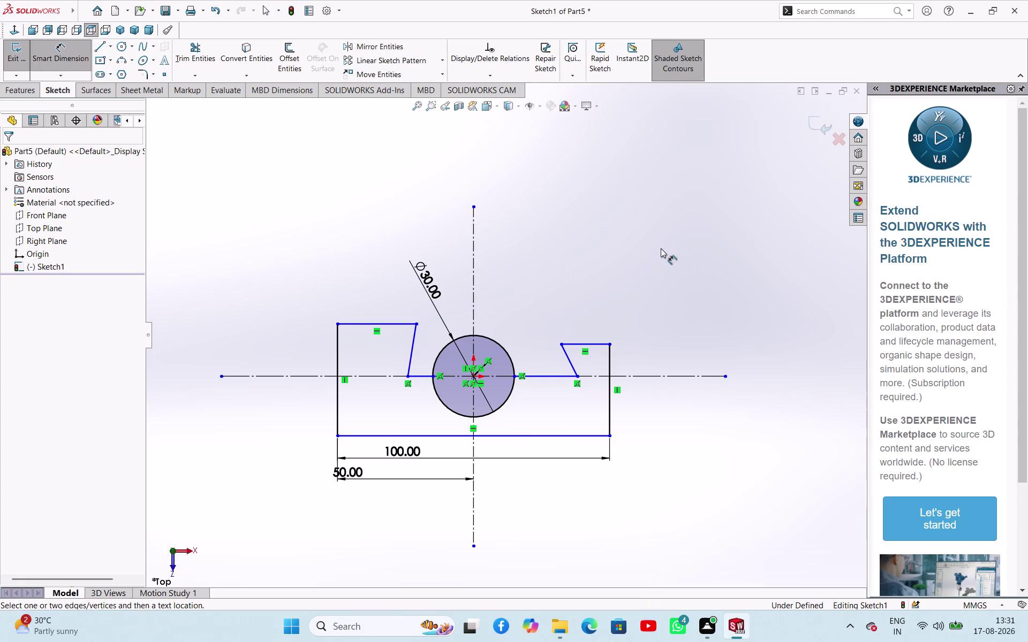
key(Escape)
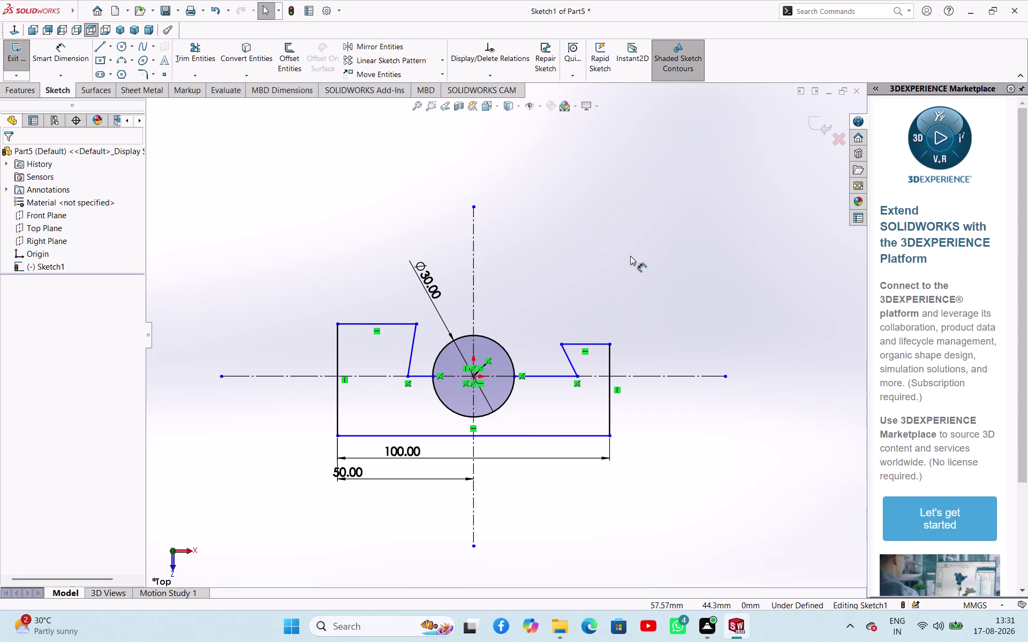
key(Escape)
key(Escape)
key(Escape)
key(Escape)
right_click(631, 256)
click(618, 235)
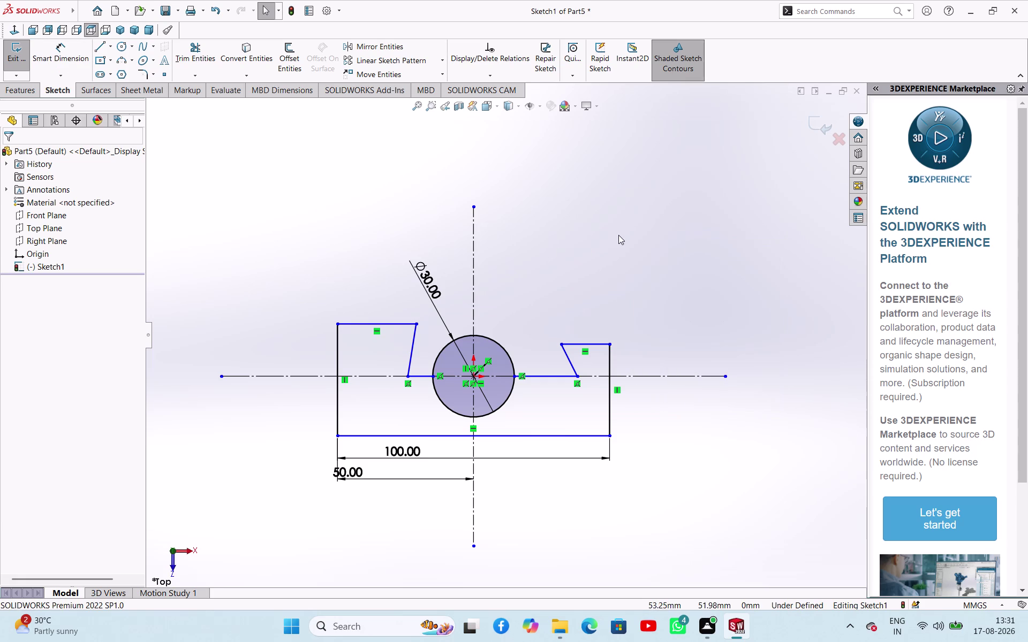
click(611, 417)
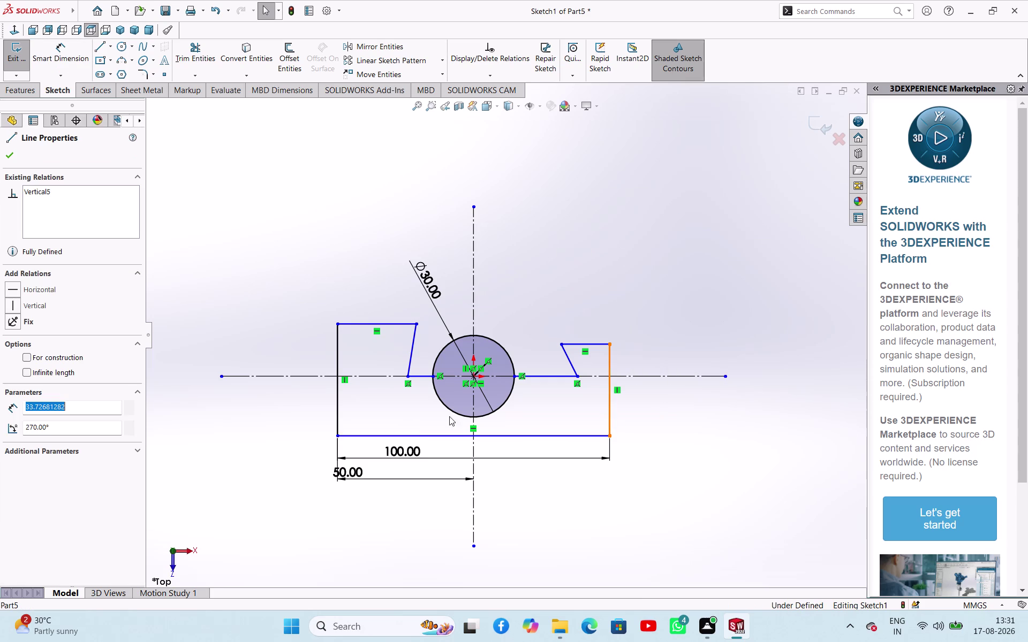
click(338, 398)
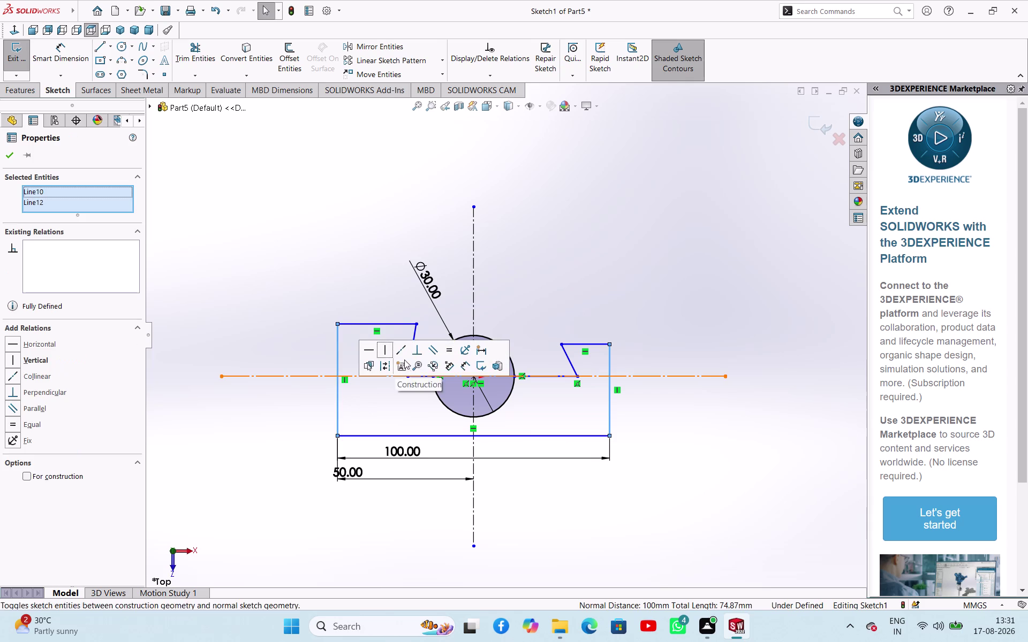
click(448, 357)
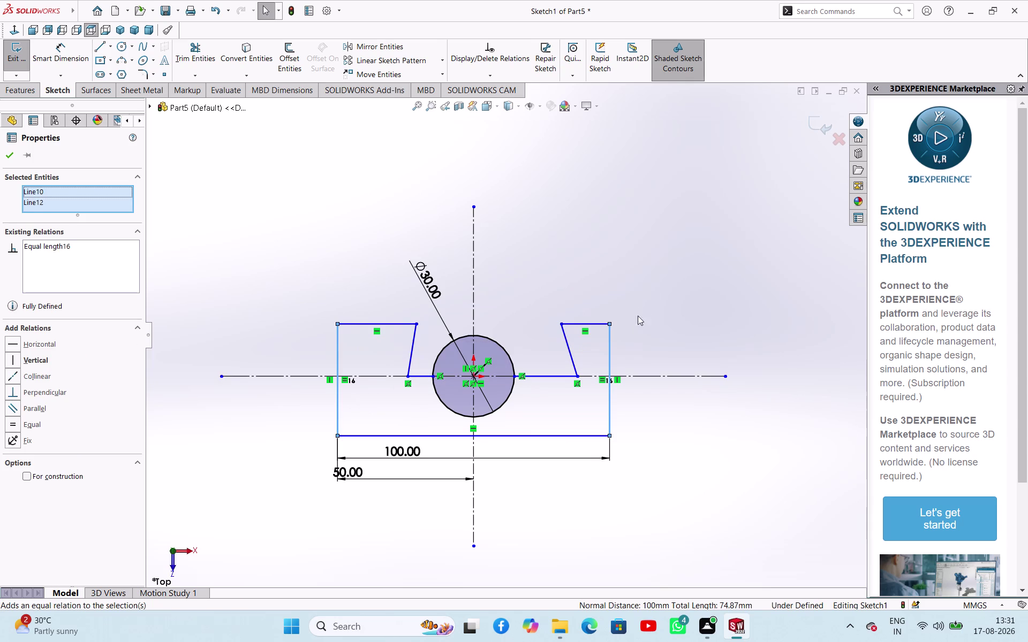
click(648, 281)
right_drag(694, 313, 723, 198)
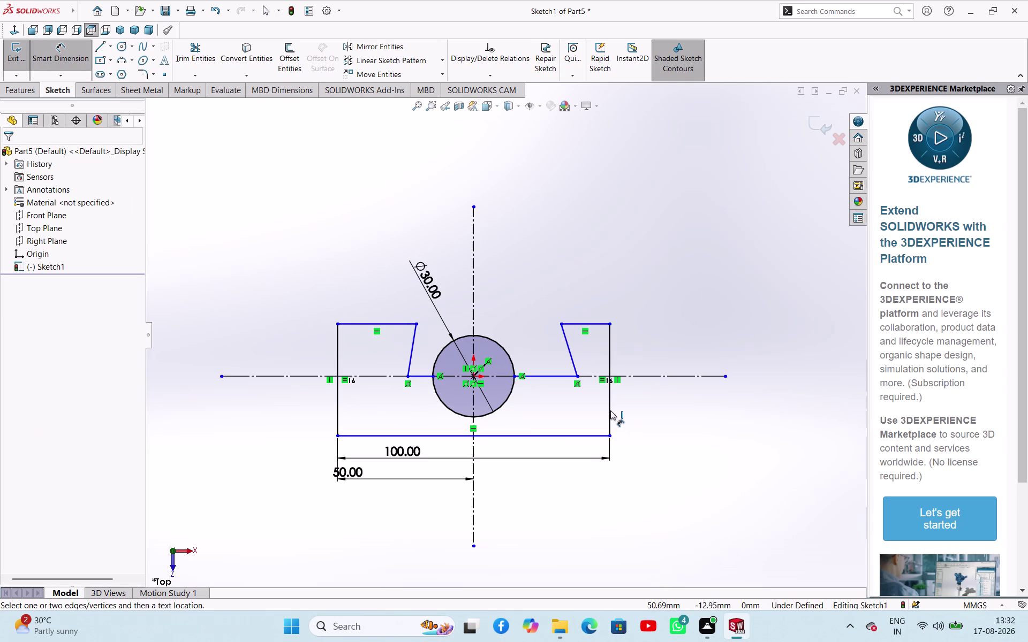
Dimension the block's right vertical edge to 45 mm.
click(609, 410)
click(643, 417)
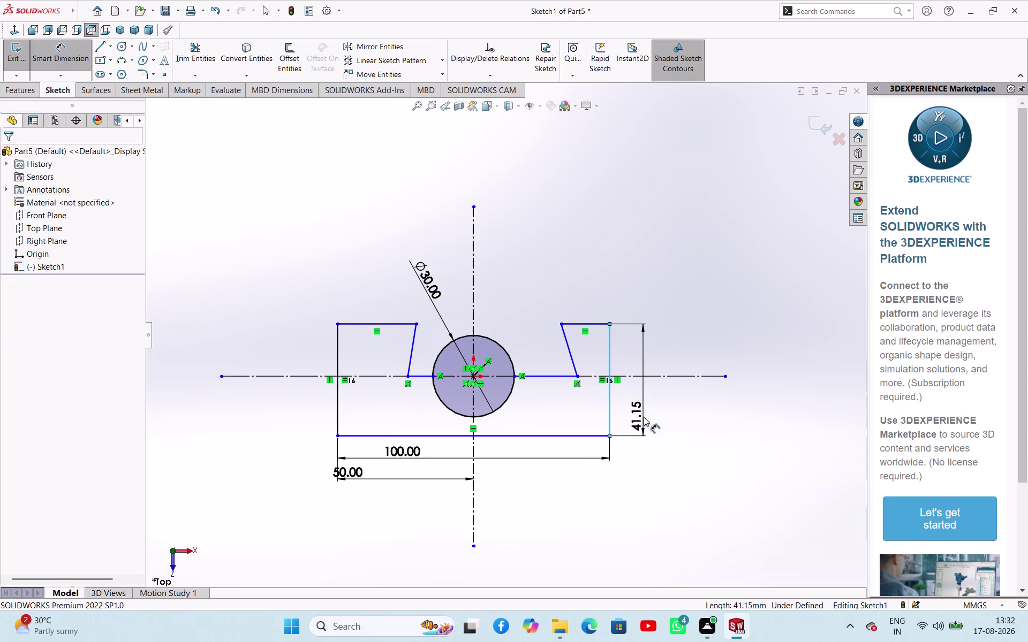
text(45)
key(Return)
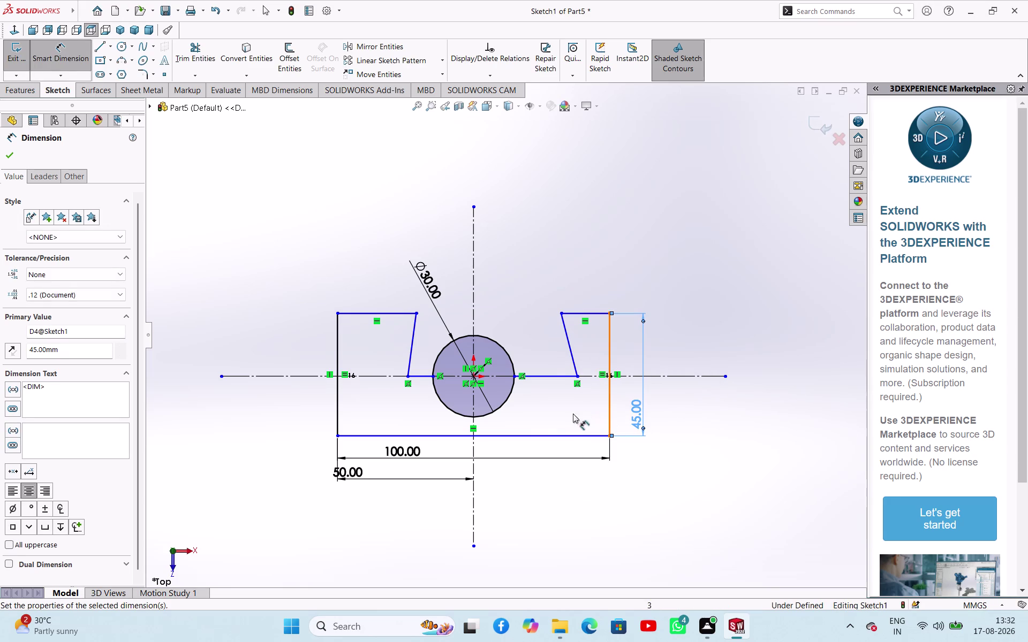
Set the bottom edge 36 mm below the horizontal centerline.
click(357, 375)
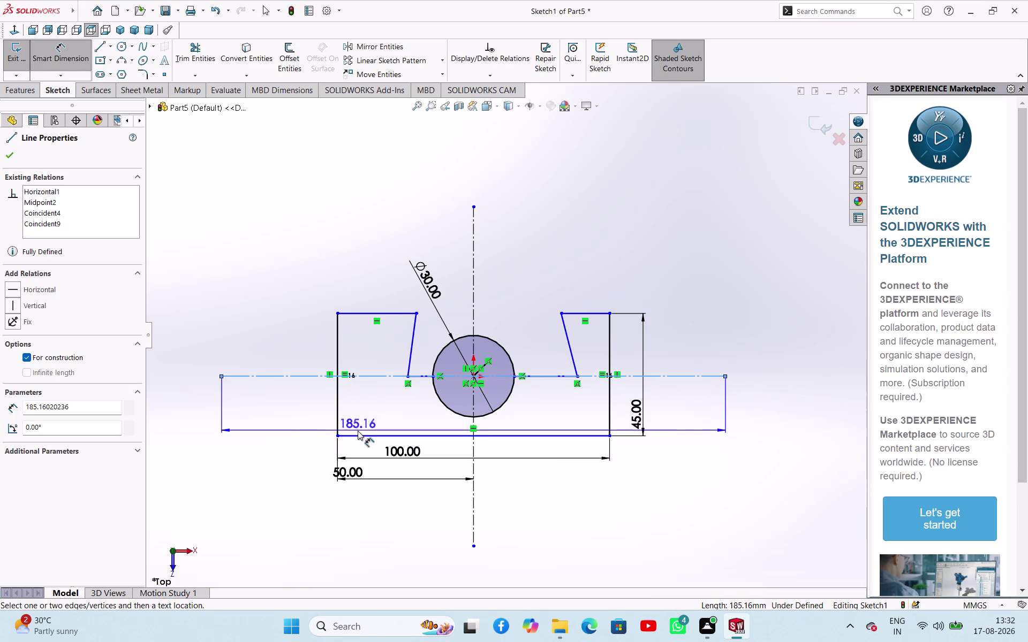
click(362, 435)
click(325, 411)
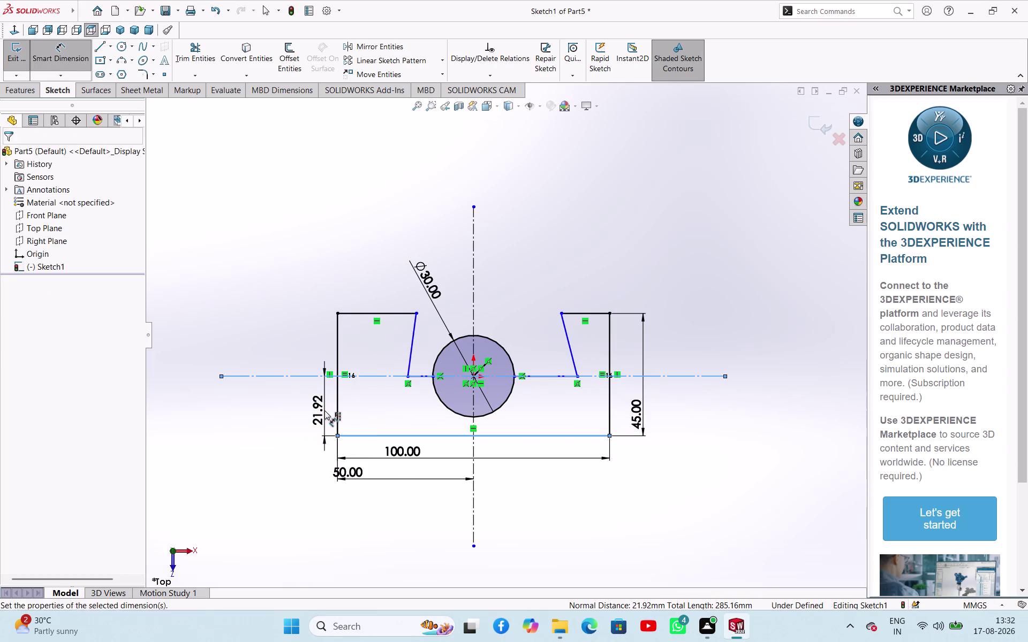
text(36)
key(Return)
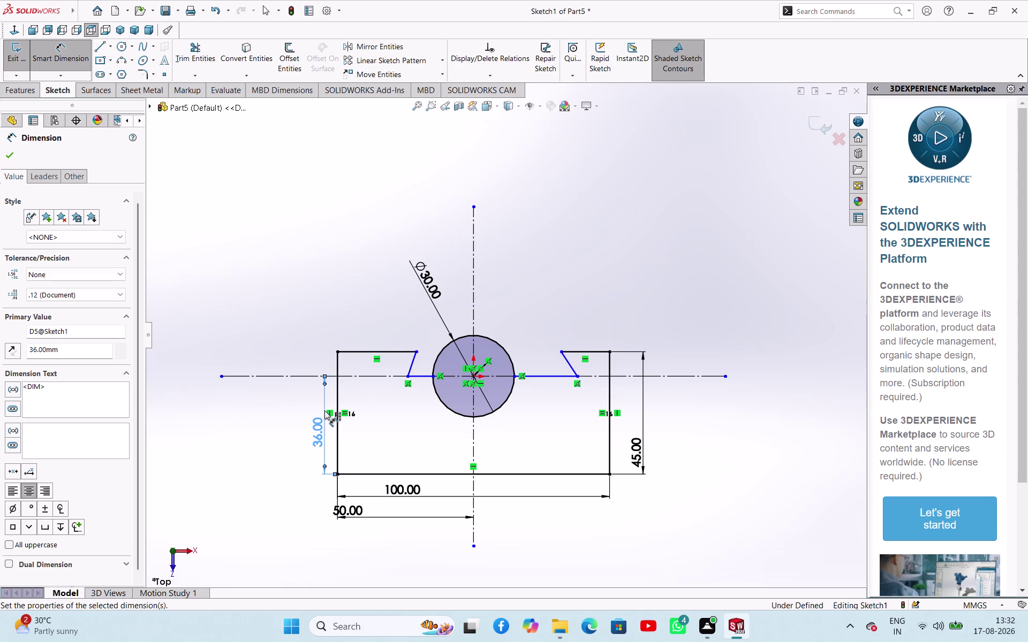
click(372, 353)
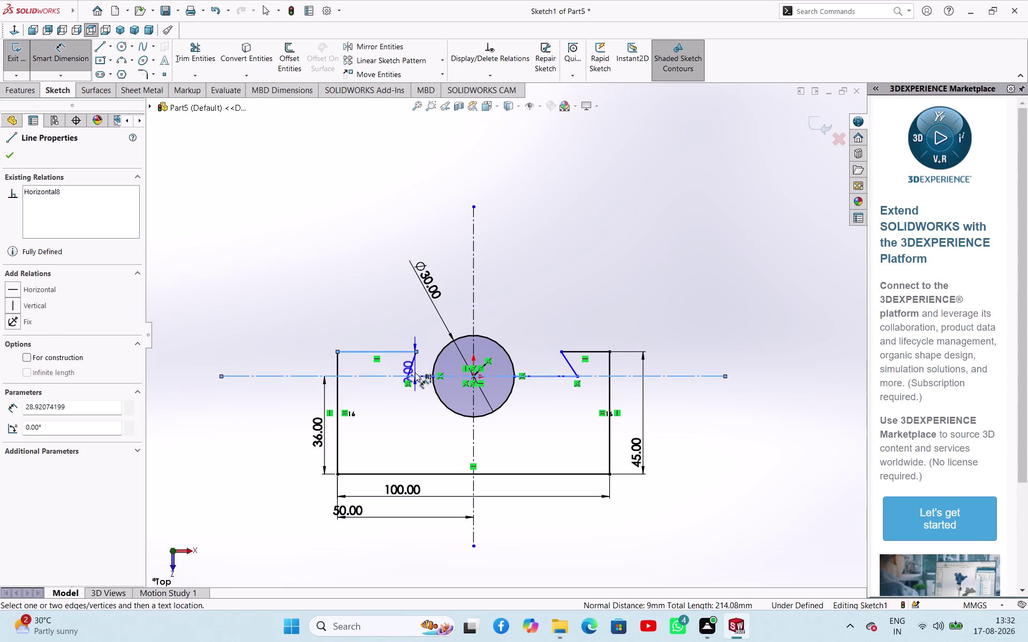
Attempt a notch height dimension to the centerline and discard it as over-defining.
click(415, 374)
click(273, 345)
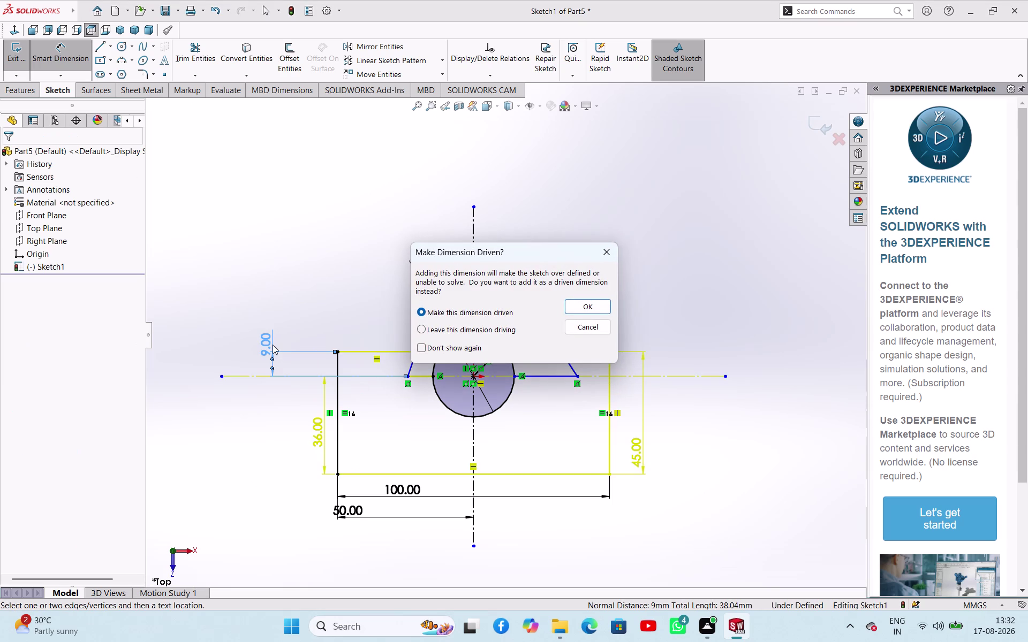
click(608, 254)
click(703, 256)
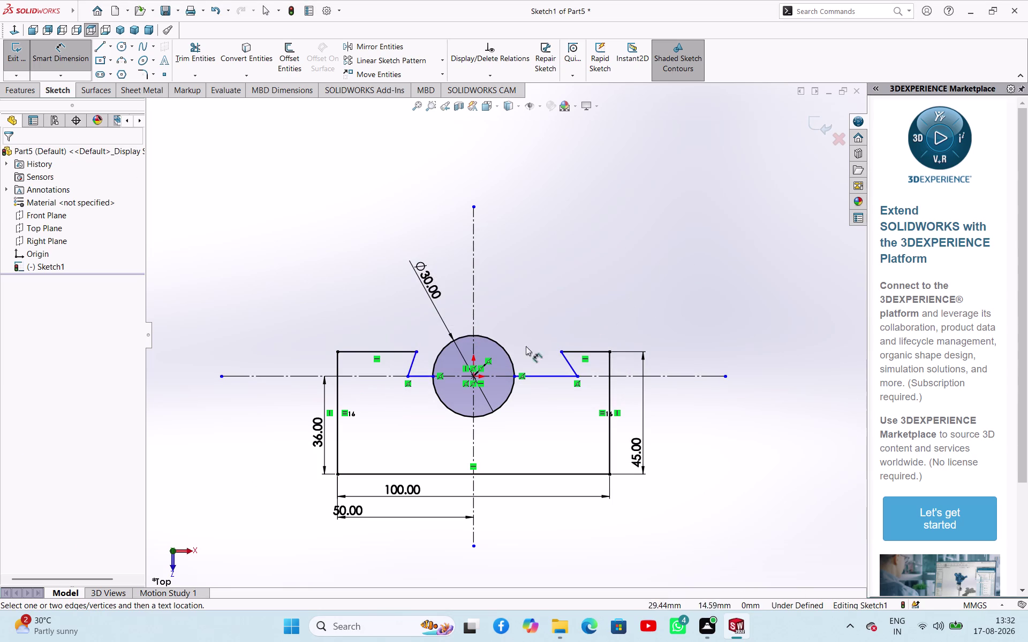
click(317, 313)
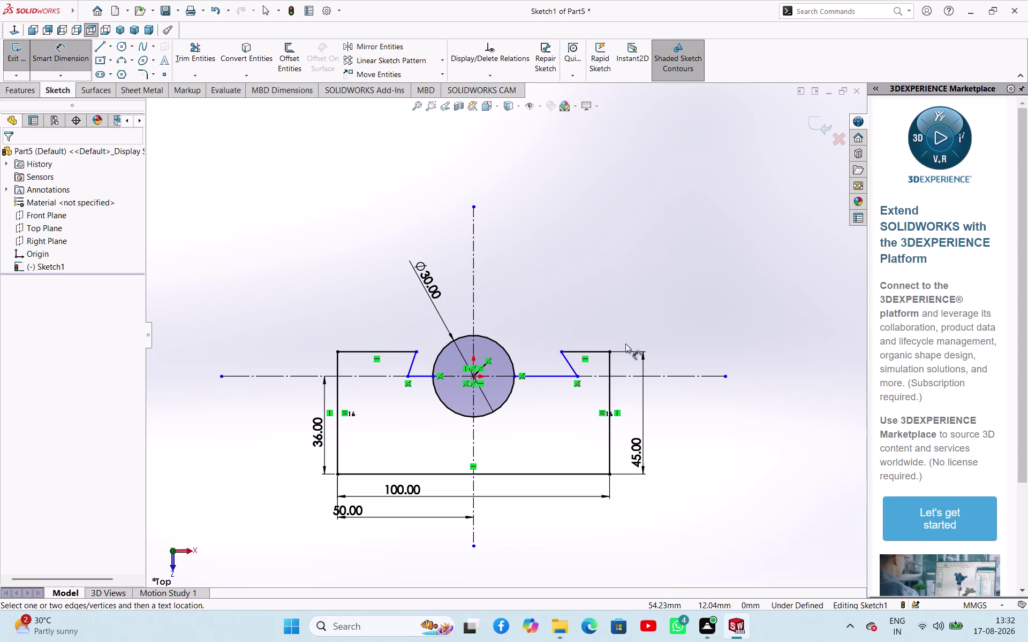
Dismiss a redundant circle dimension, then delete the central 30 mm circle and its dimension.
click(510, 399)
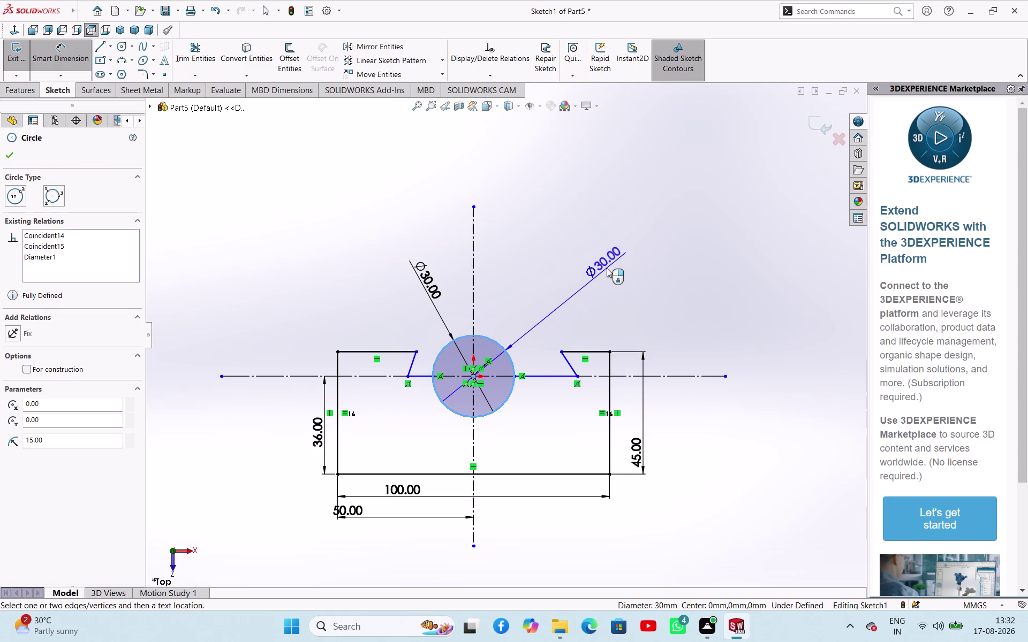
click(606, 268)
click(582, 332)
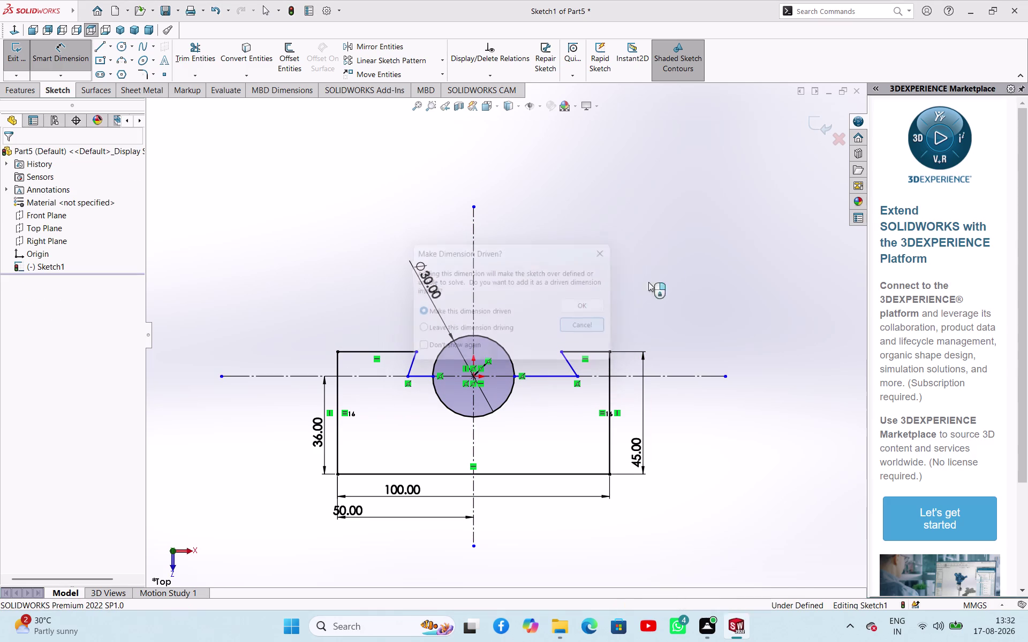
click(669, 264)
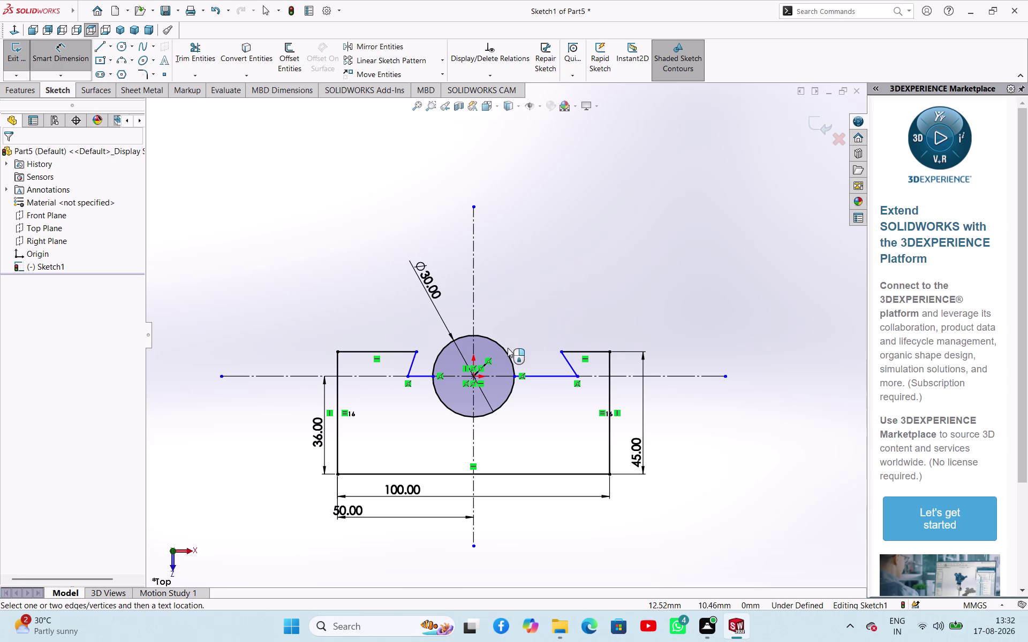
right_click(588, 220)
click(606, 258)
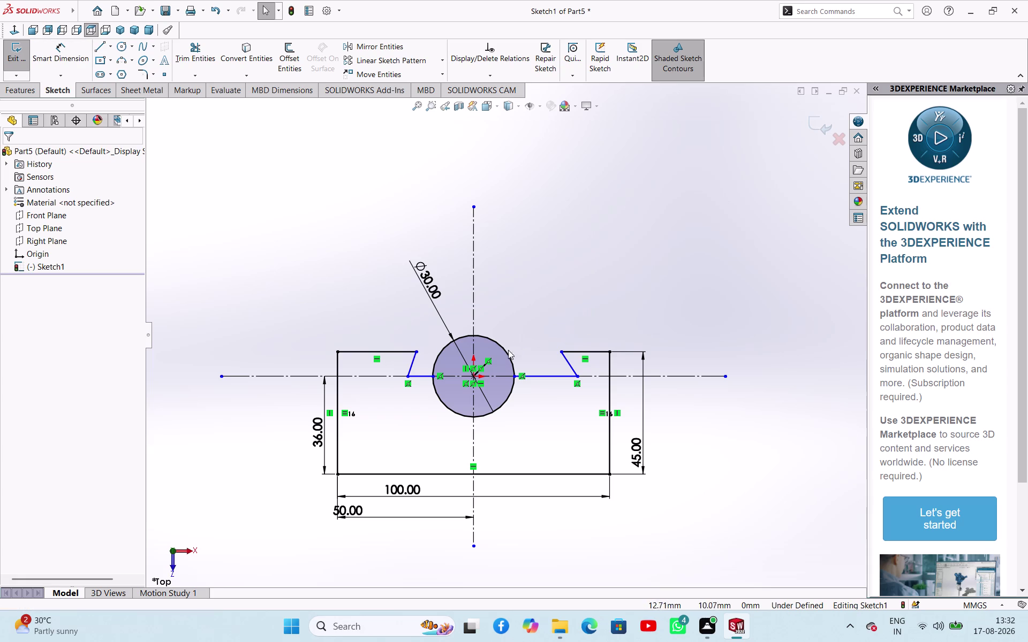
click(506, 357)
key(Delete)
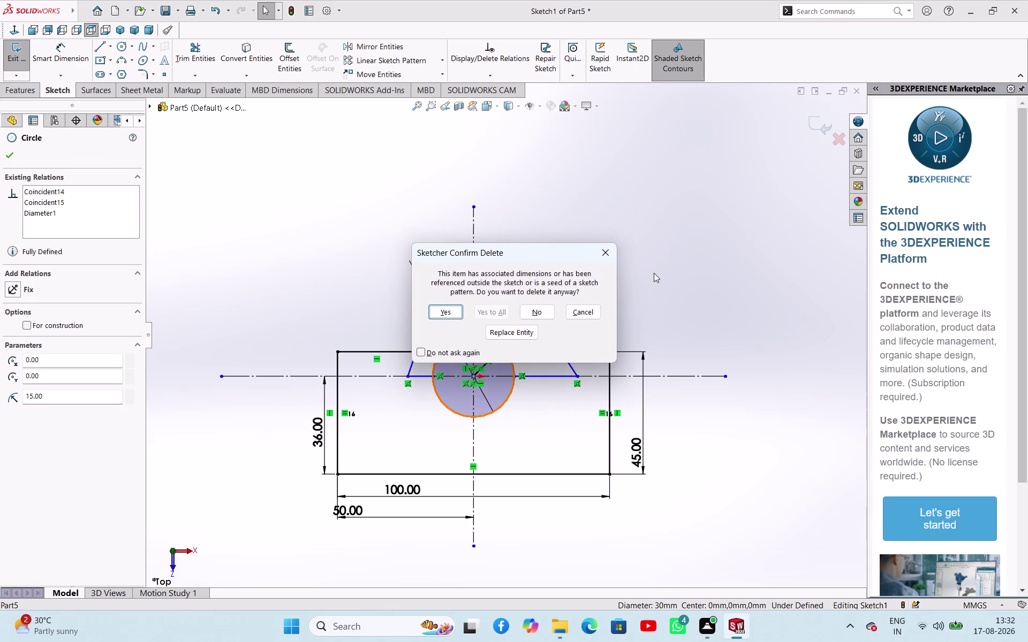
key(Return)
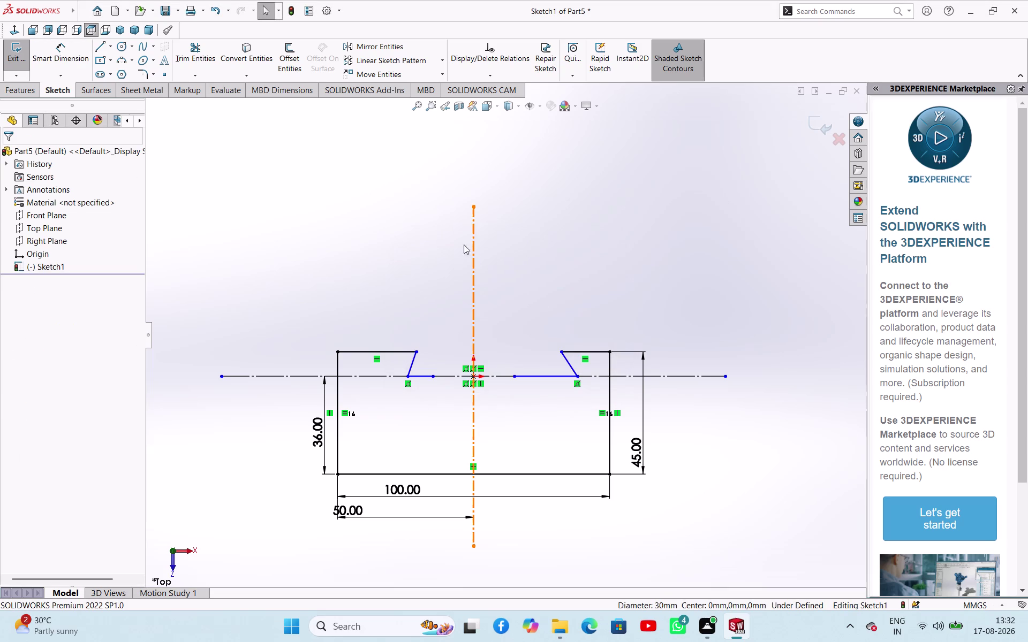
right_drag(367, 220, 382, 159)
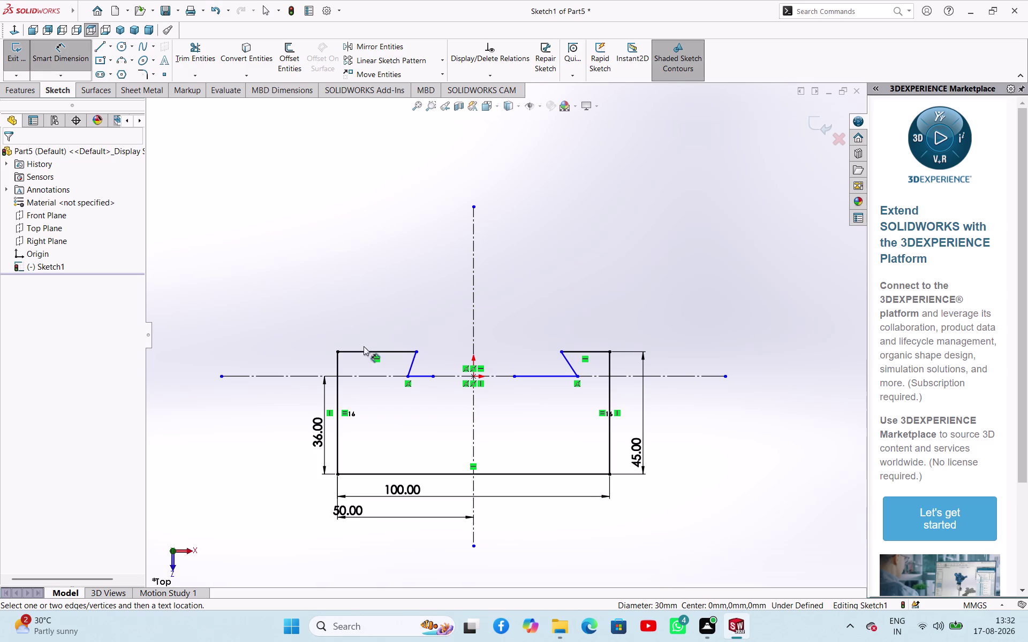
click(364, 350)
click(421, 377)
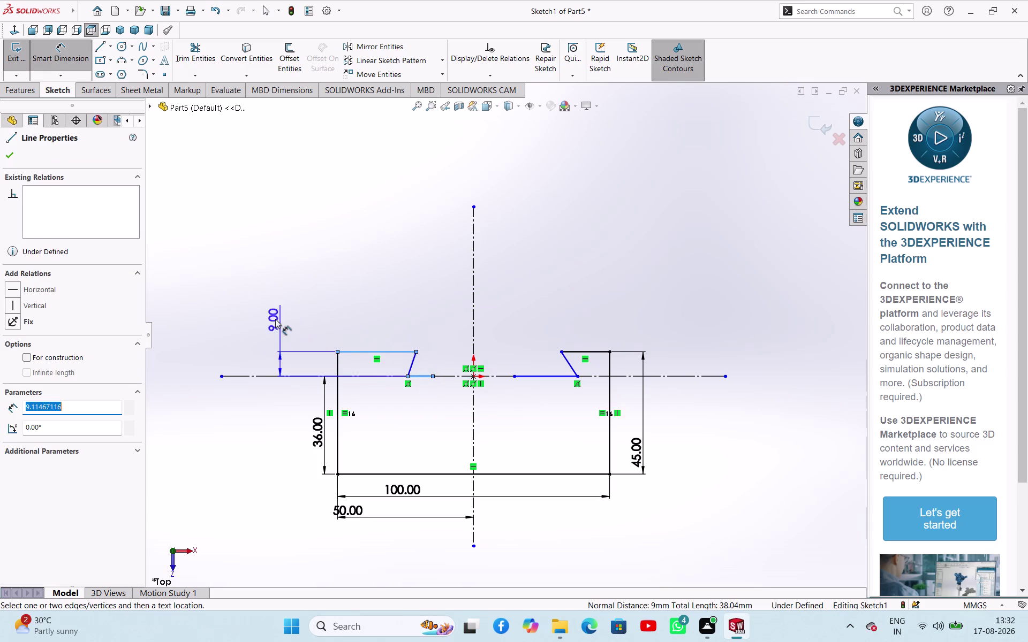
click(276, 319)
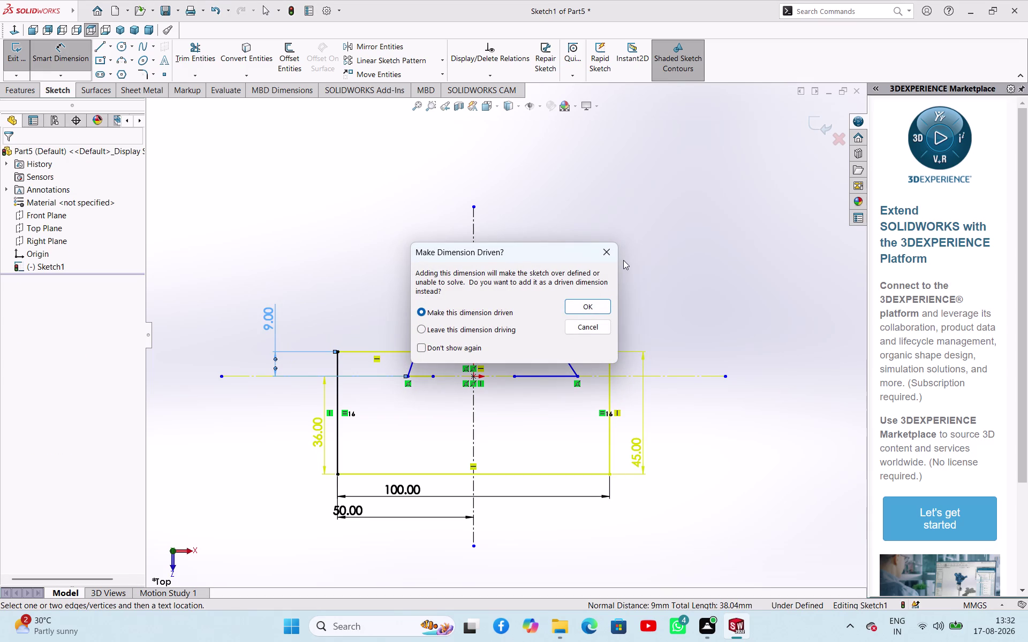
click(612, 250)
click(560, 271)
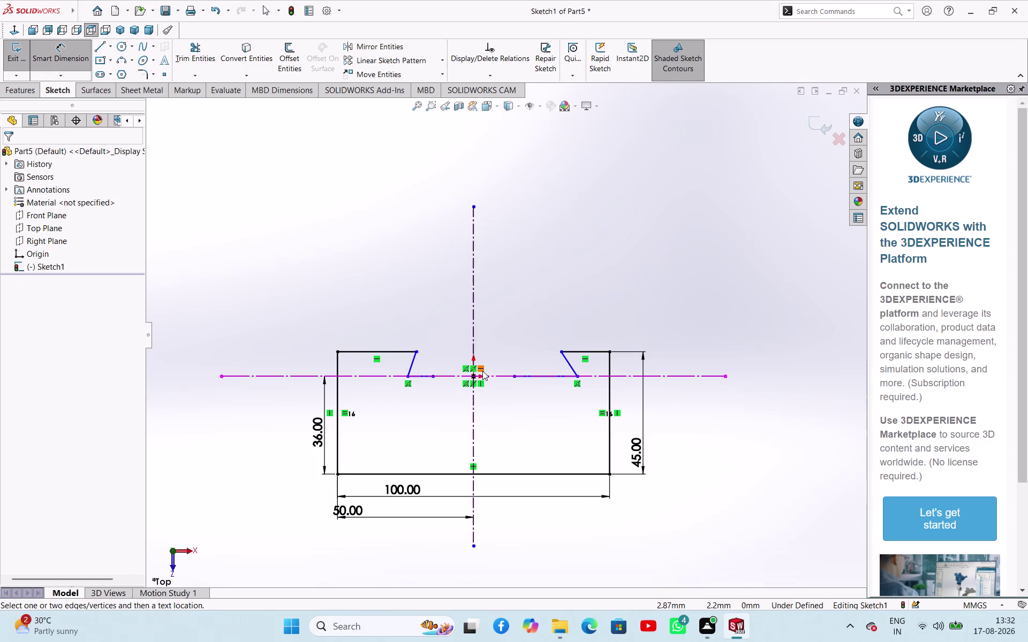
click(483, 371)
click(620, 228)
right_click(620, 228)
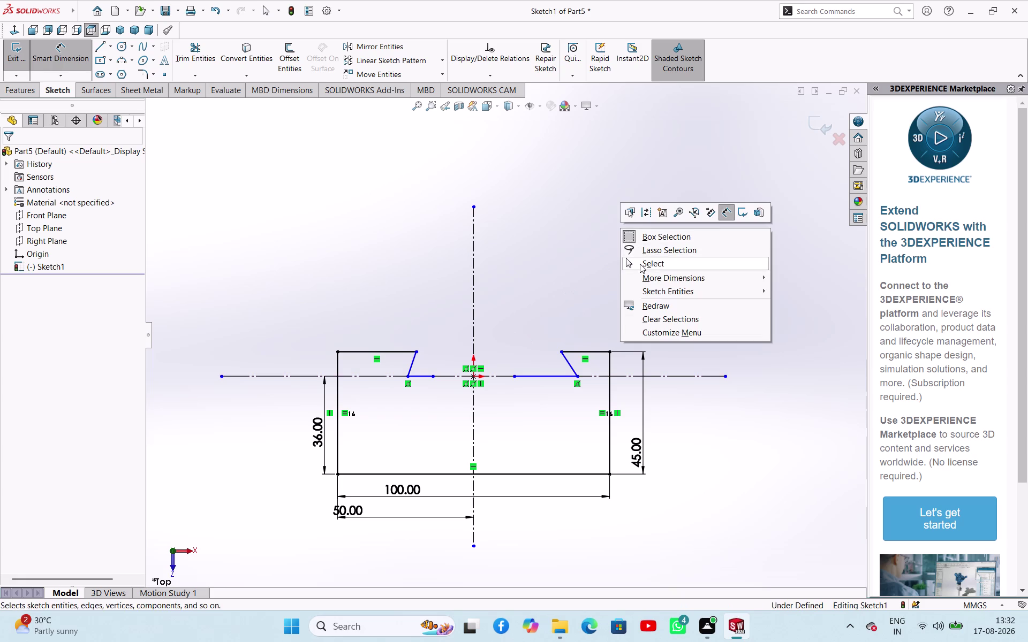
click(640, 264)
click(480, 370)
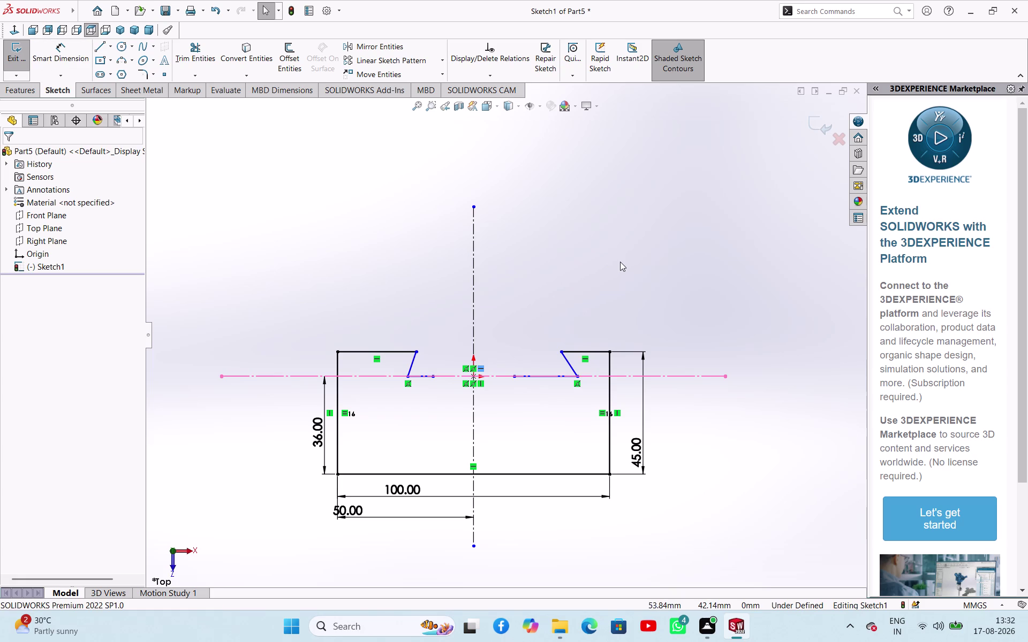
key(Delete)
right_drag(597, 277, 626, 207)
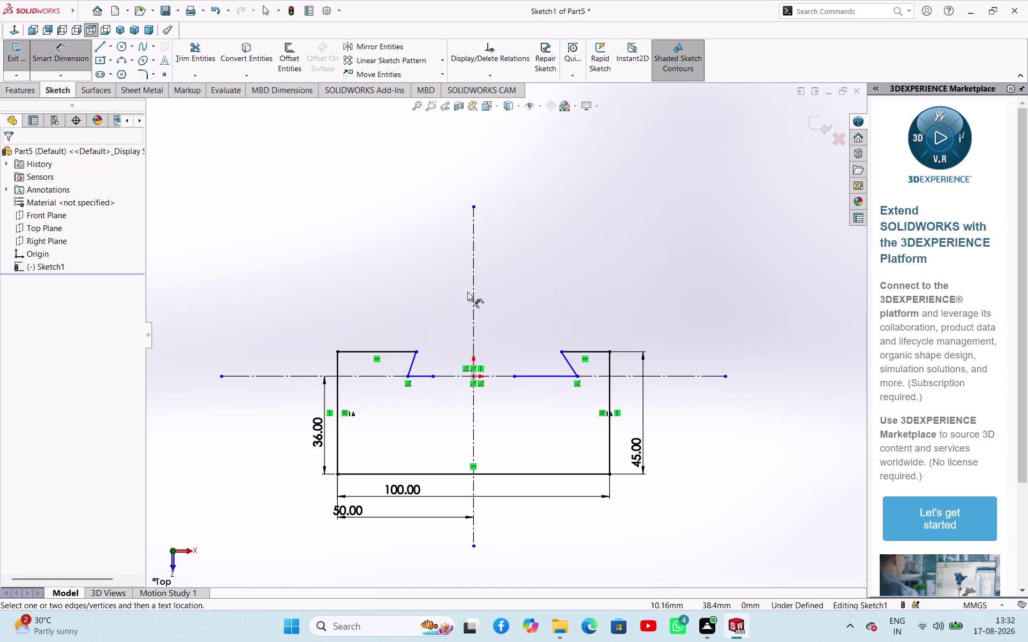
click(377, 353)
click(380, 375)
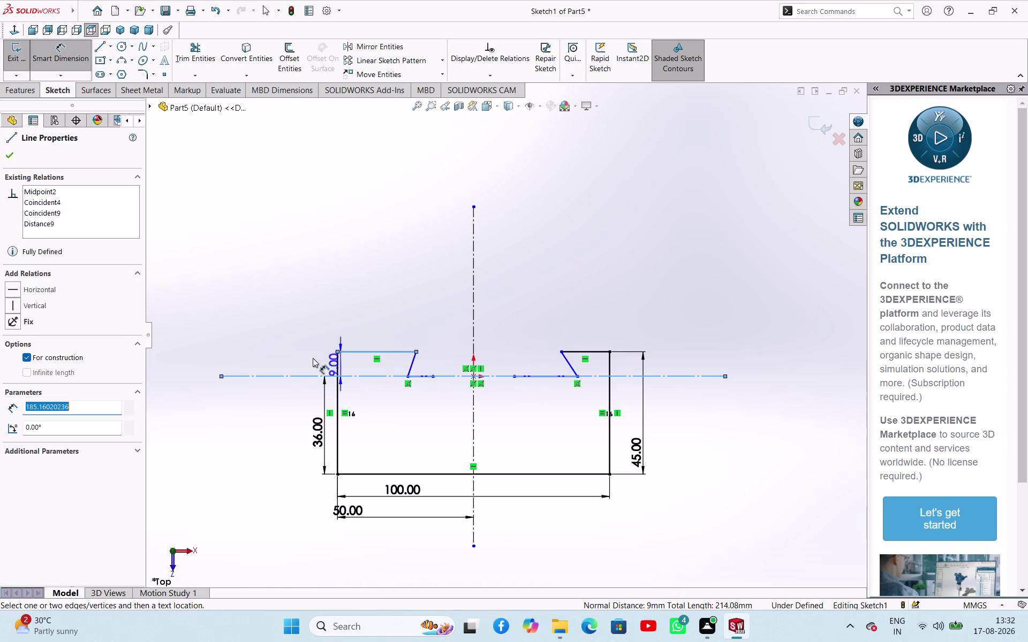
click(292, 350)
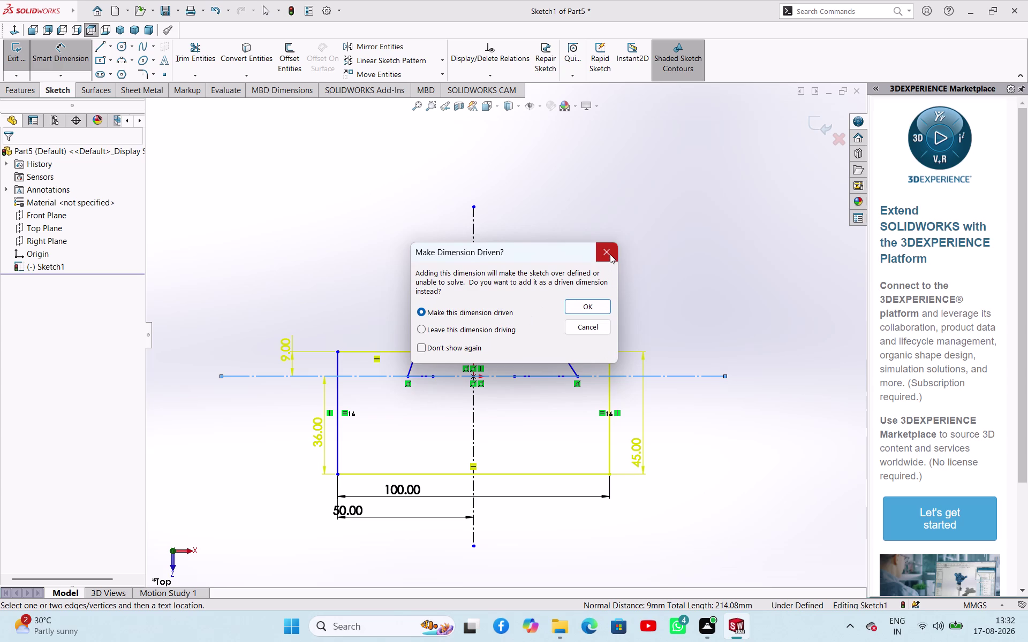
click(610, 254)
click(763, 270)
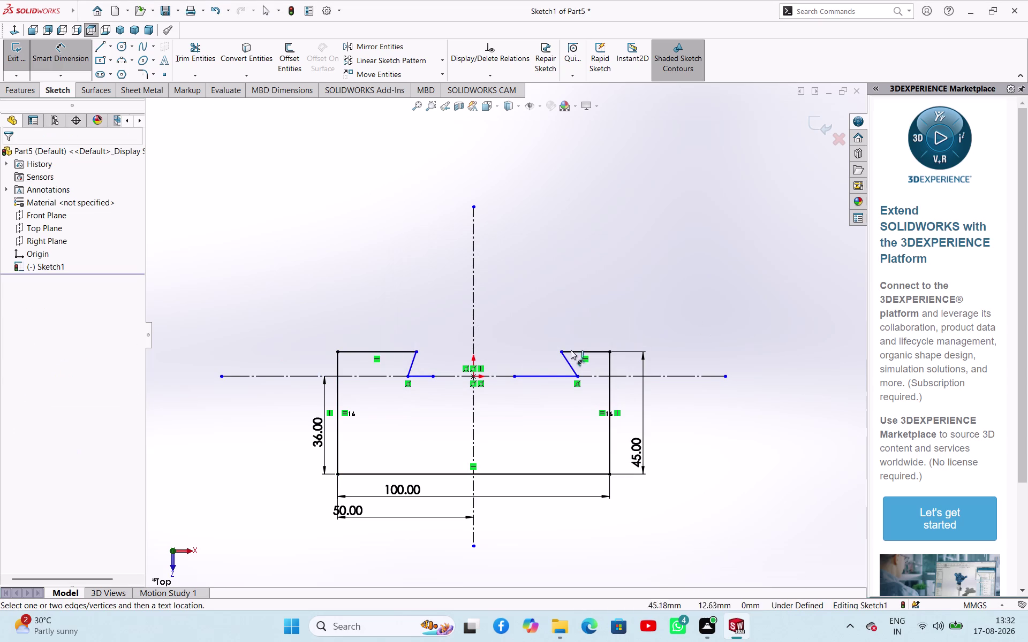
click(424, 292)
click(422, 374)
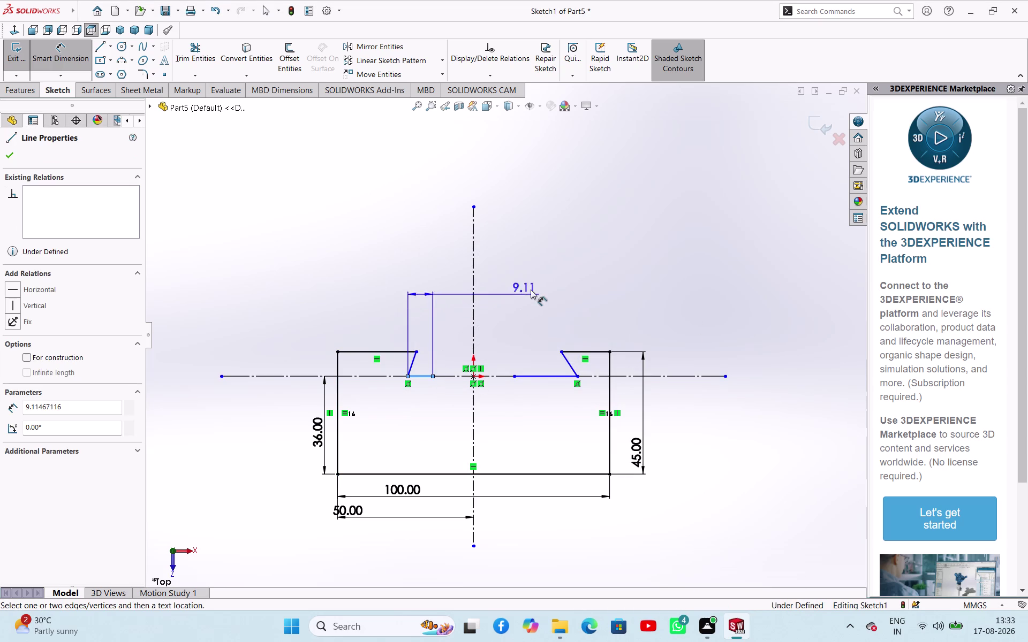
key(Escape)
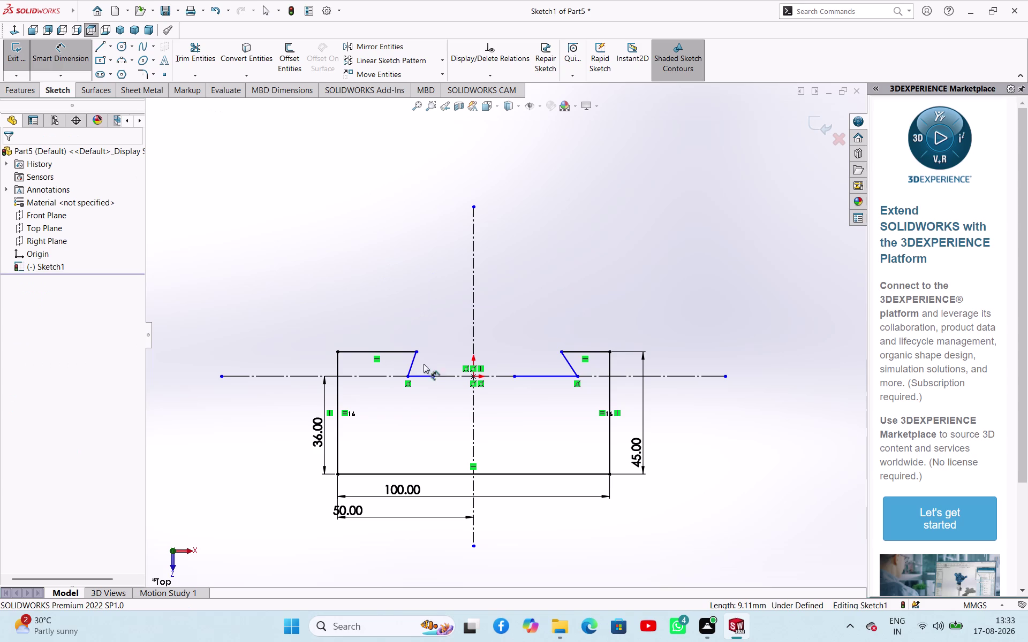
key(Escape)
click(421, 378)
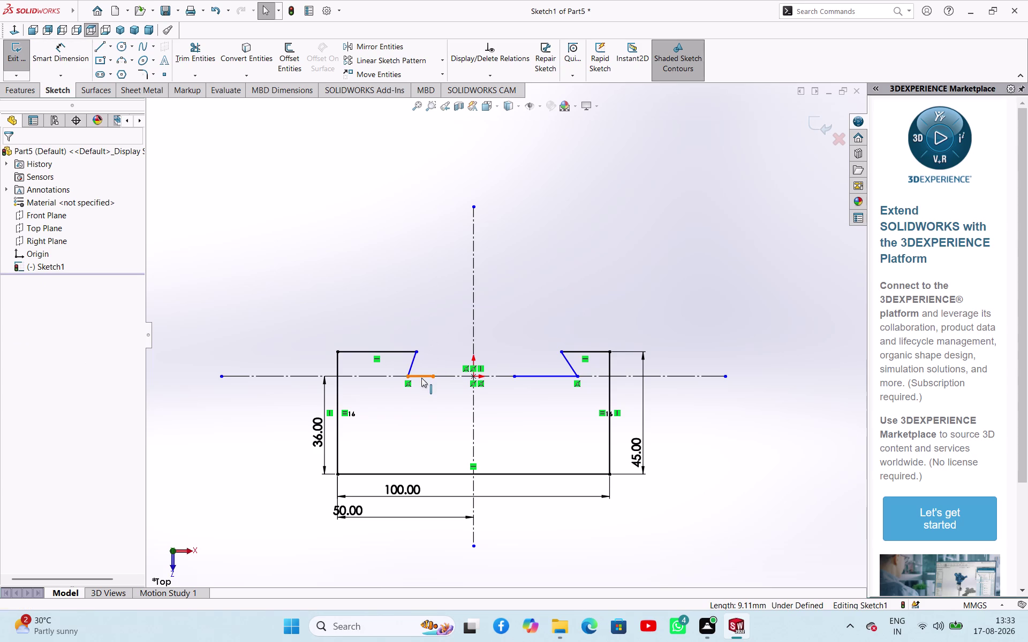
key(Delete)
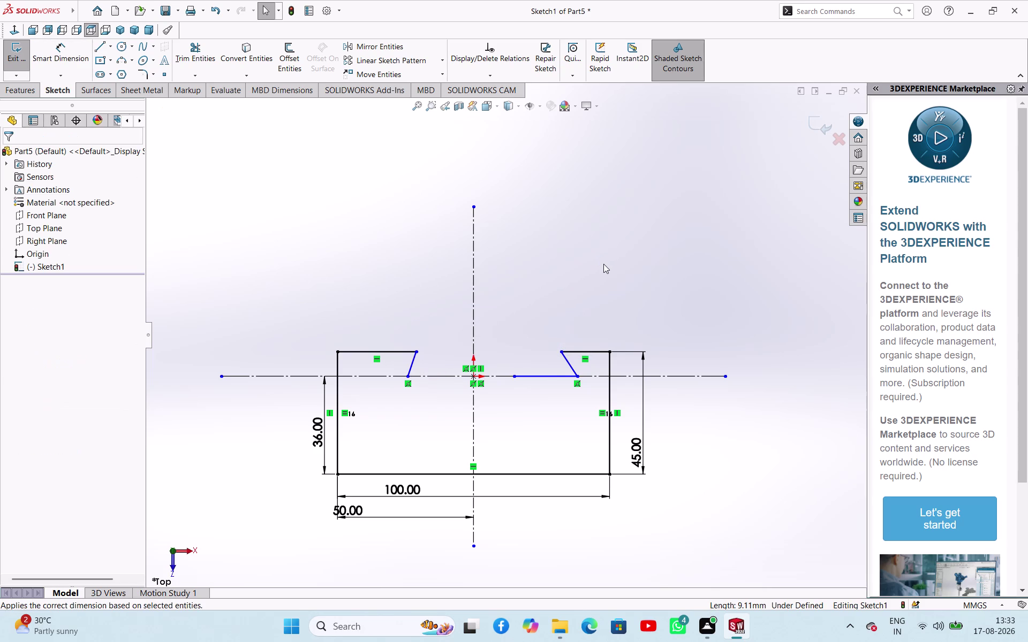
click(542, 378)
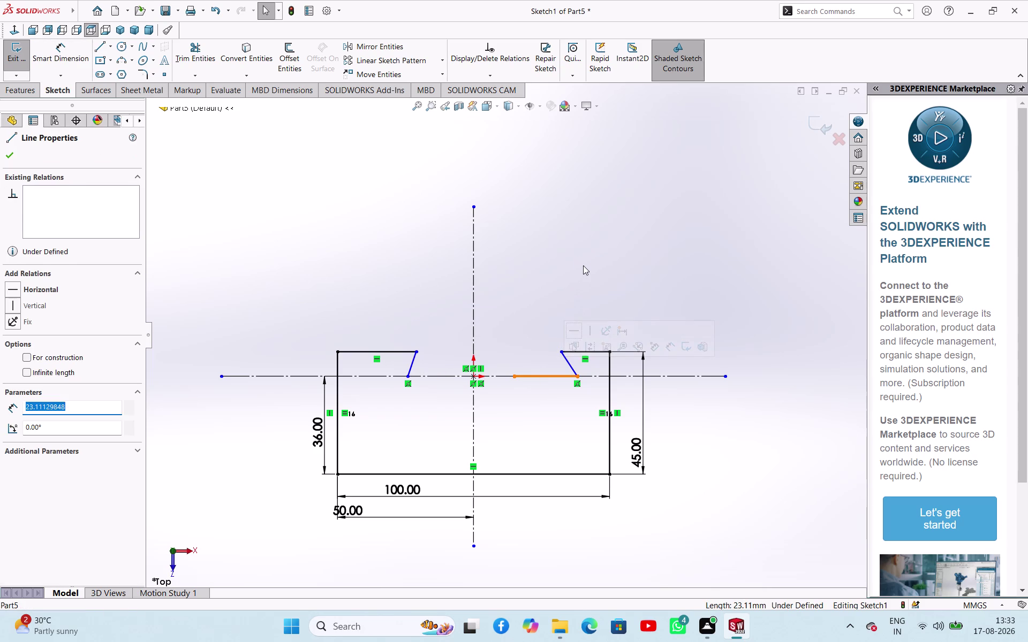
Delete the short right centerline segment and drag the right notch line's end below the centerline.
key(Delete)
scroll(down, 3)
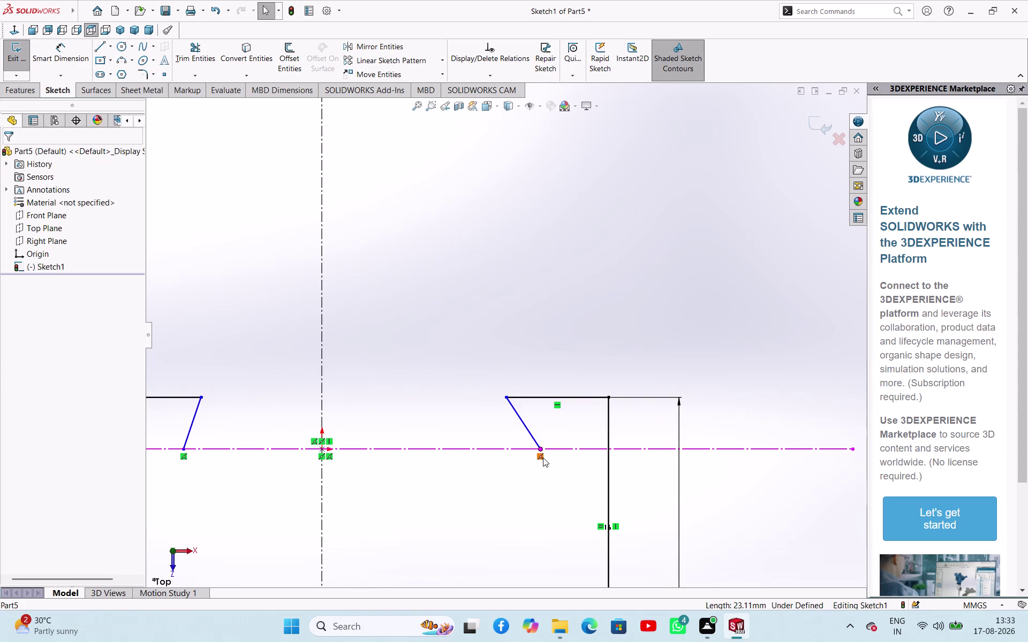
drag(541, 451, 531, 492)
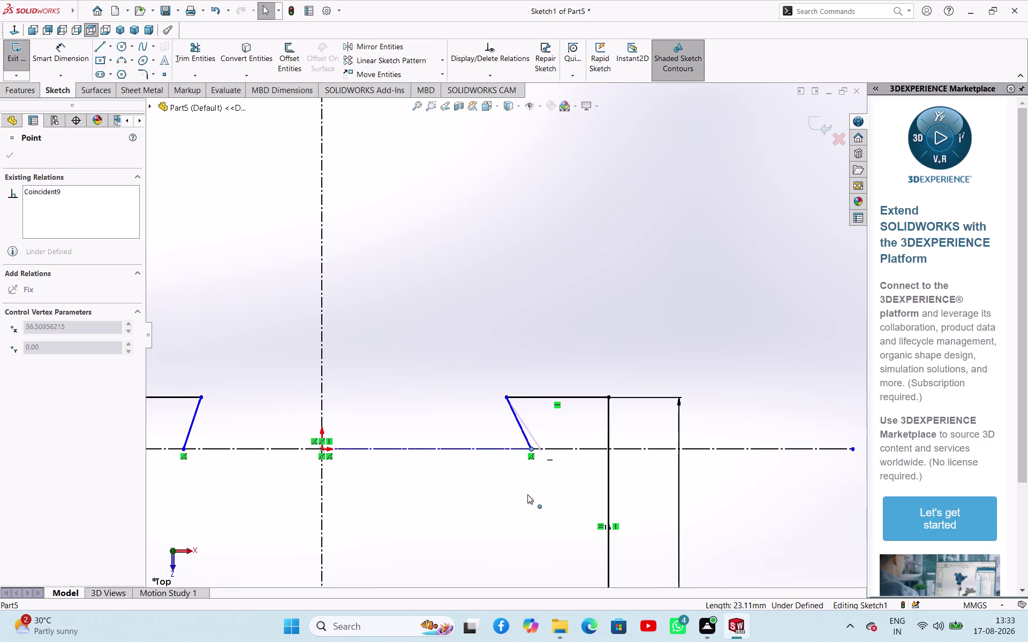
drag(531, 493, 511, 495)
click(527, 327)
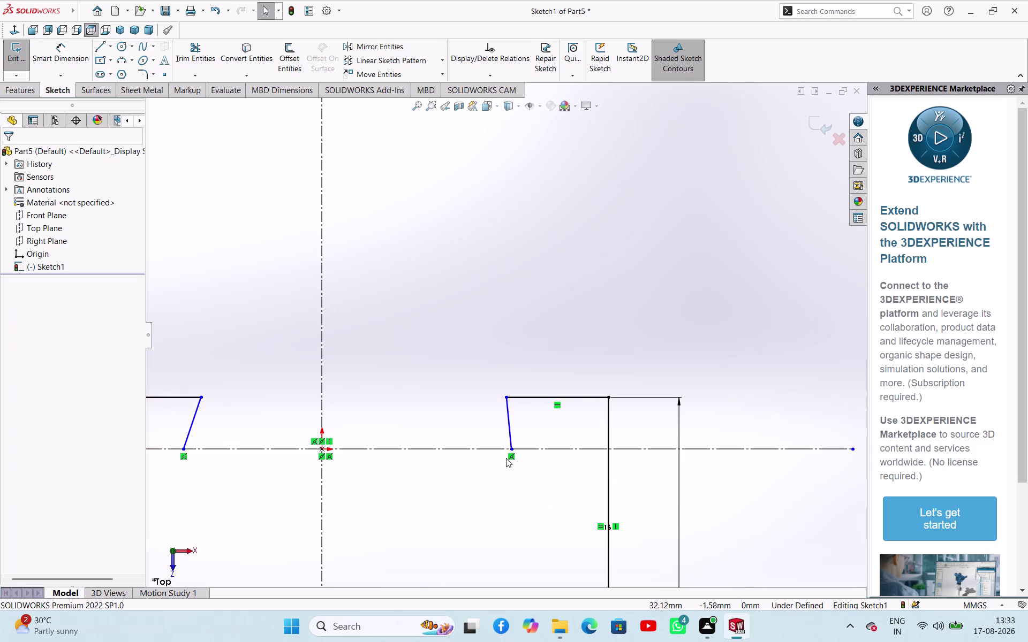
click(509, 458)
key(Delete)
drag(510, 450, 528, 464)
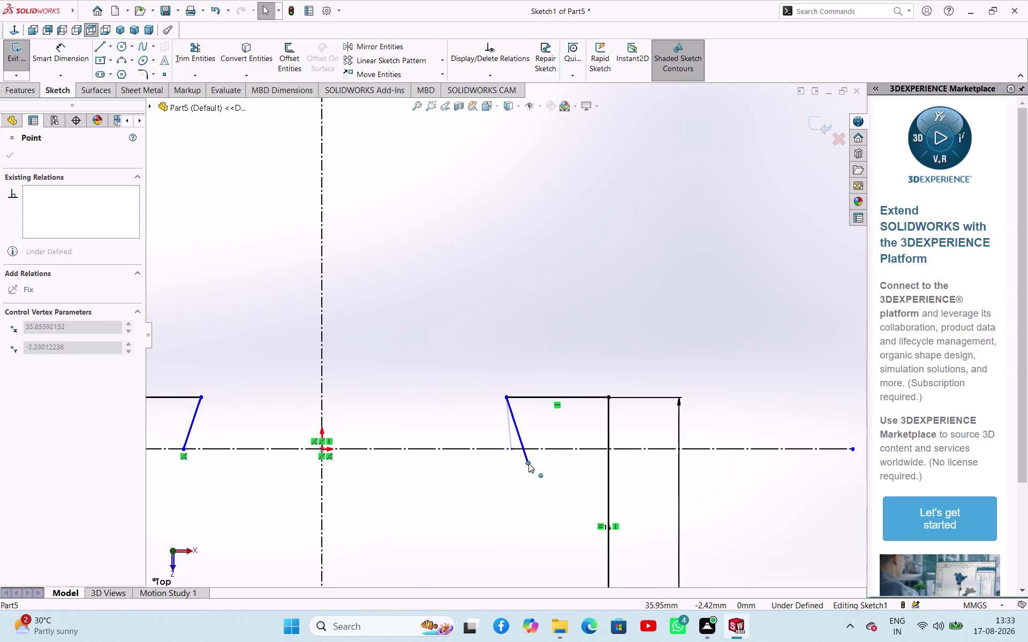
drag(528, 463, 534, 474)
Extend the left notch line below the centerline and zoom to fit.
click(182, 457)
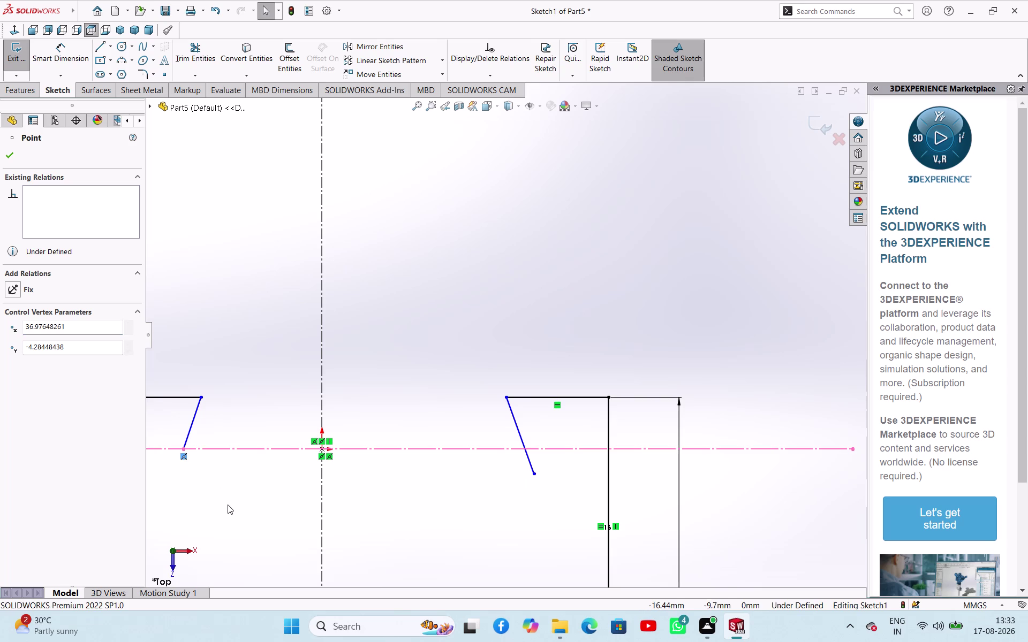
key(Delete)
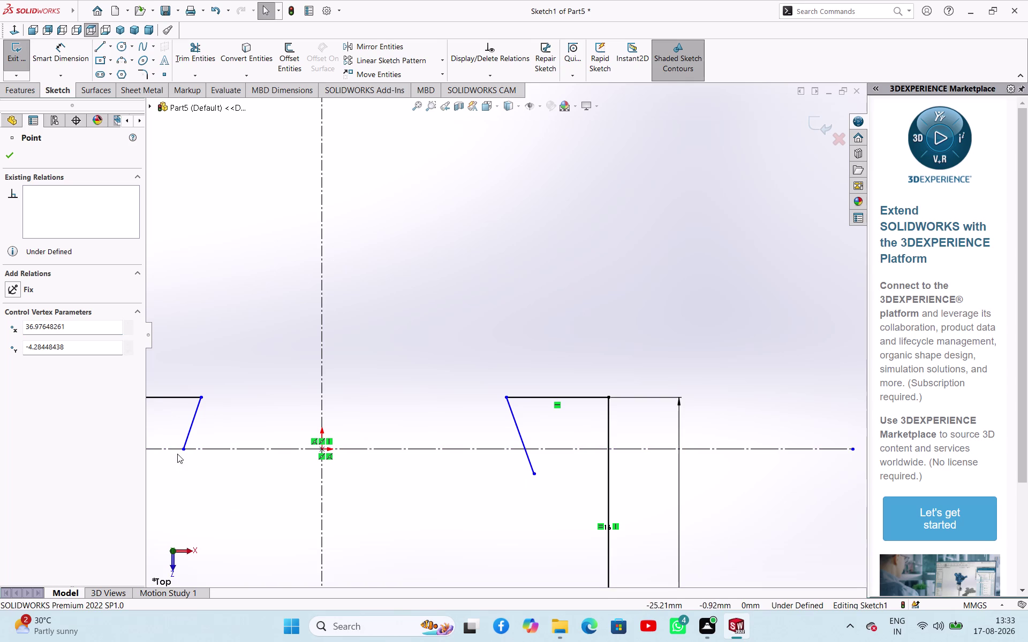
drag(182, 452, 177, 471)
click(397, 322)
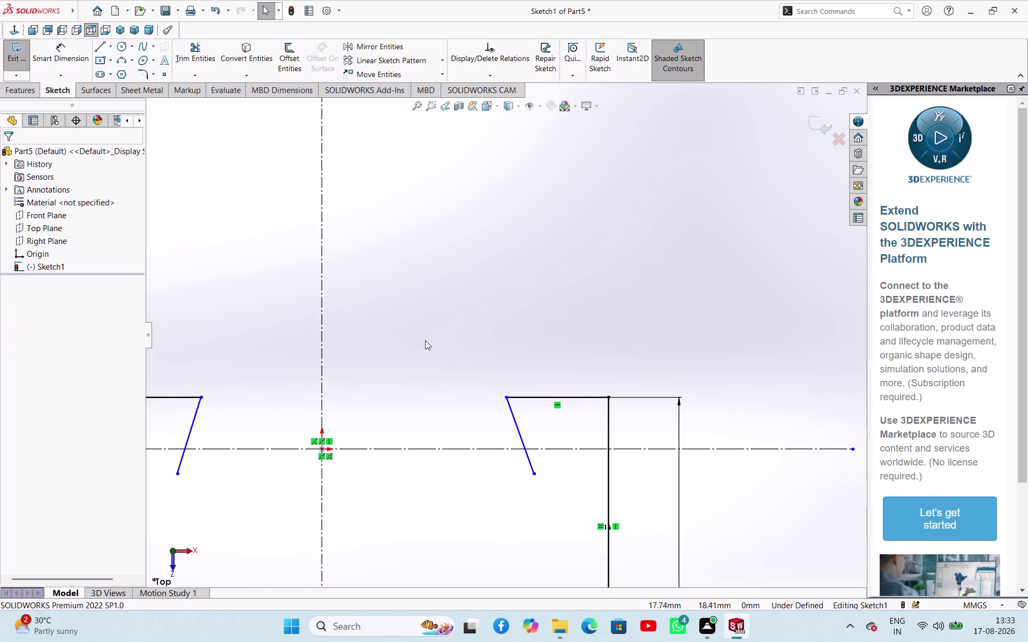
scroll(up, 3)
scroll(down, 3)
right_drag(344, 304, 373, 217)
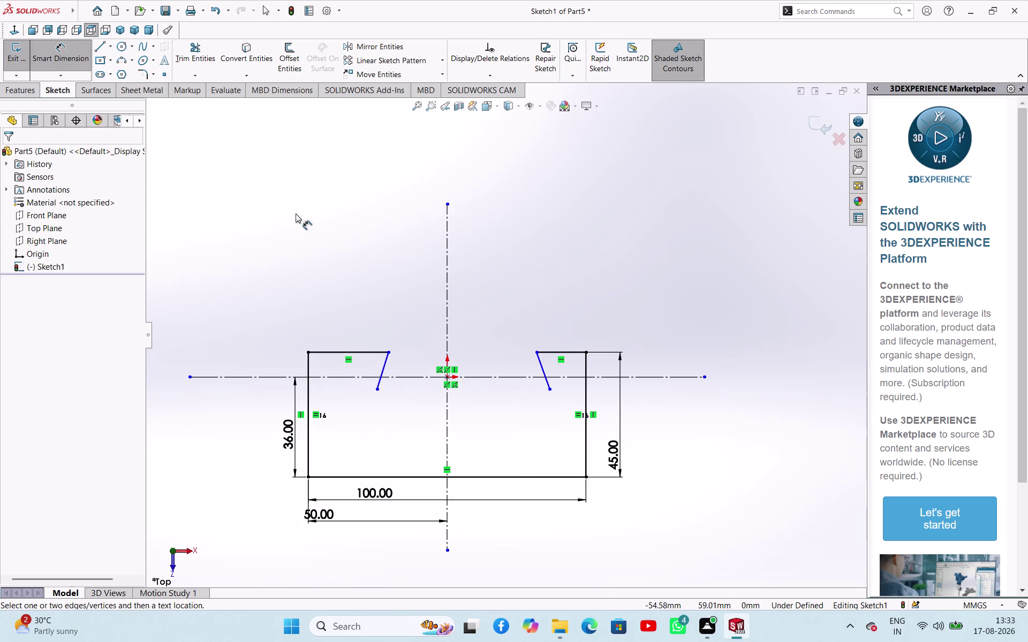
click(296, 214)
right_click(268, 234)
click(286, 266)
right_click(284, 239)
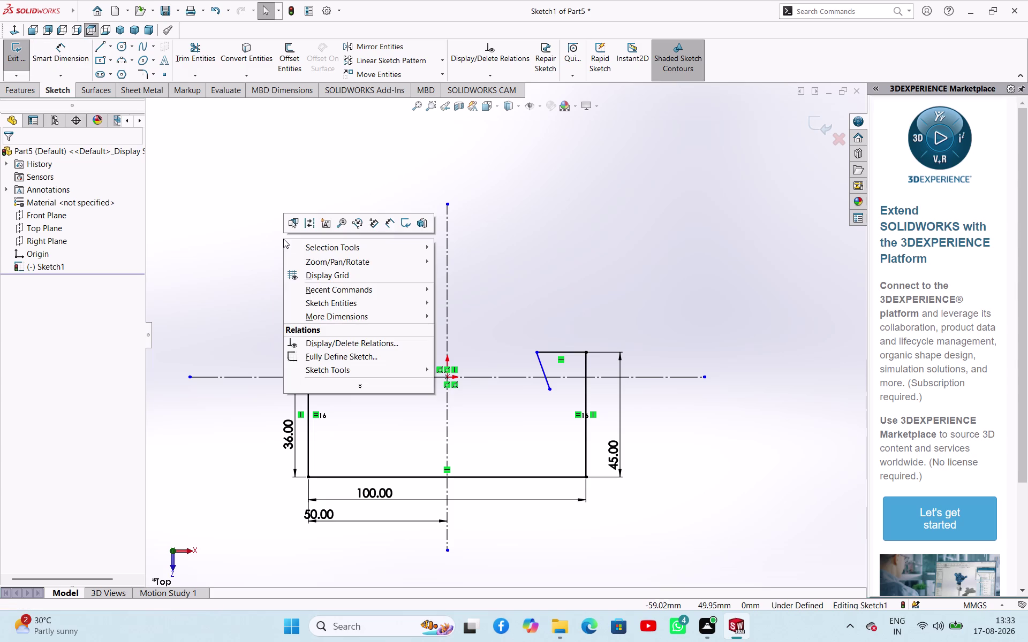
click(259, 230)
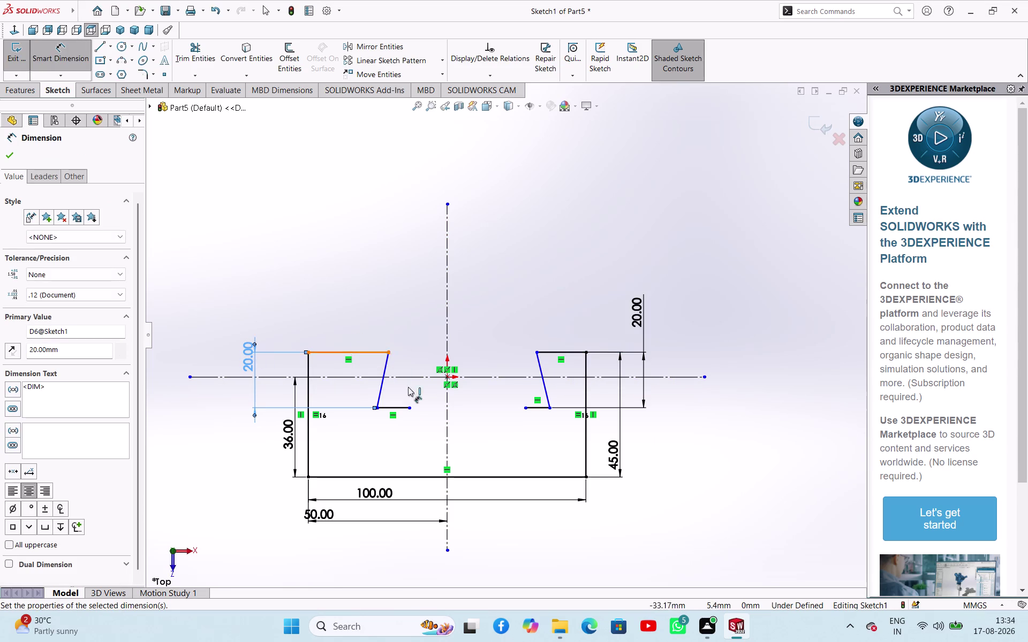
Add 65° angle dimensions to the left and right slanted notch sides.
click(544, 394)
click(374, 351)
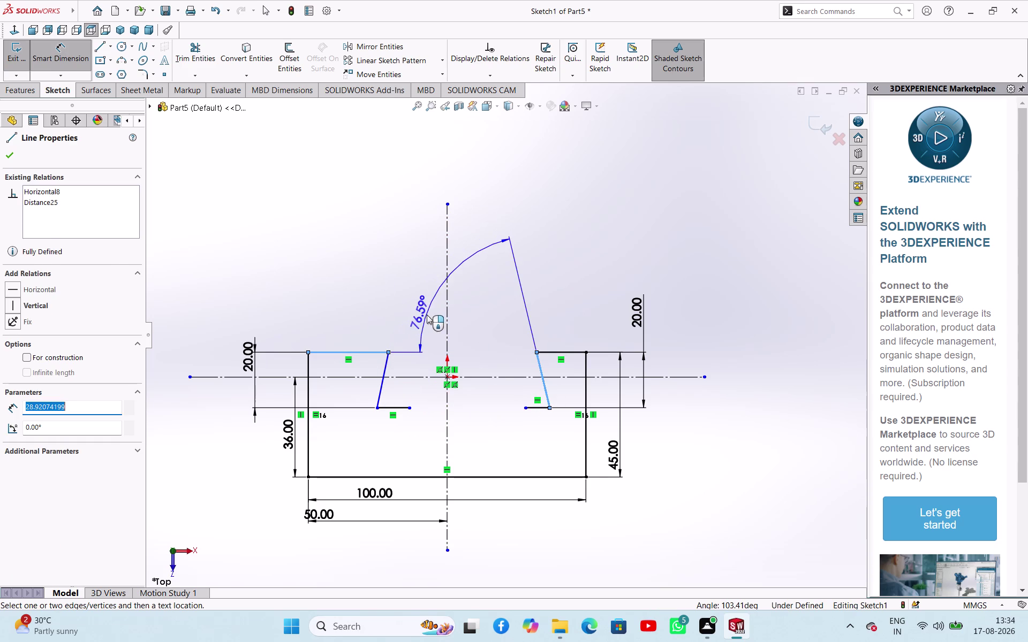
click(427, 315)
text(65)
key(Return)
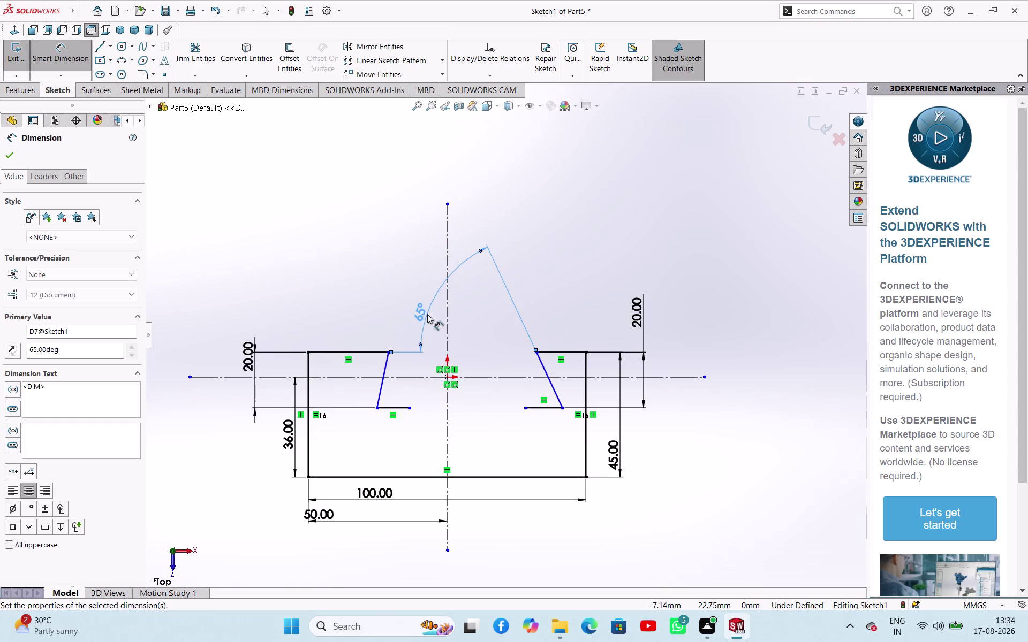
click(381, 389)
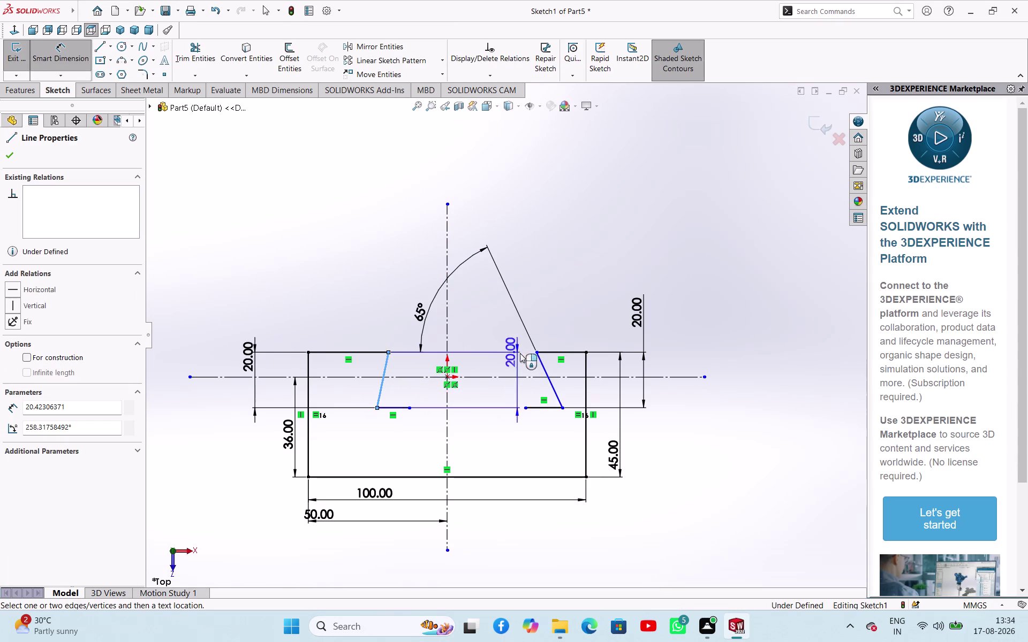
click(550, 350)
click(574, 282)
text(6)
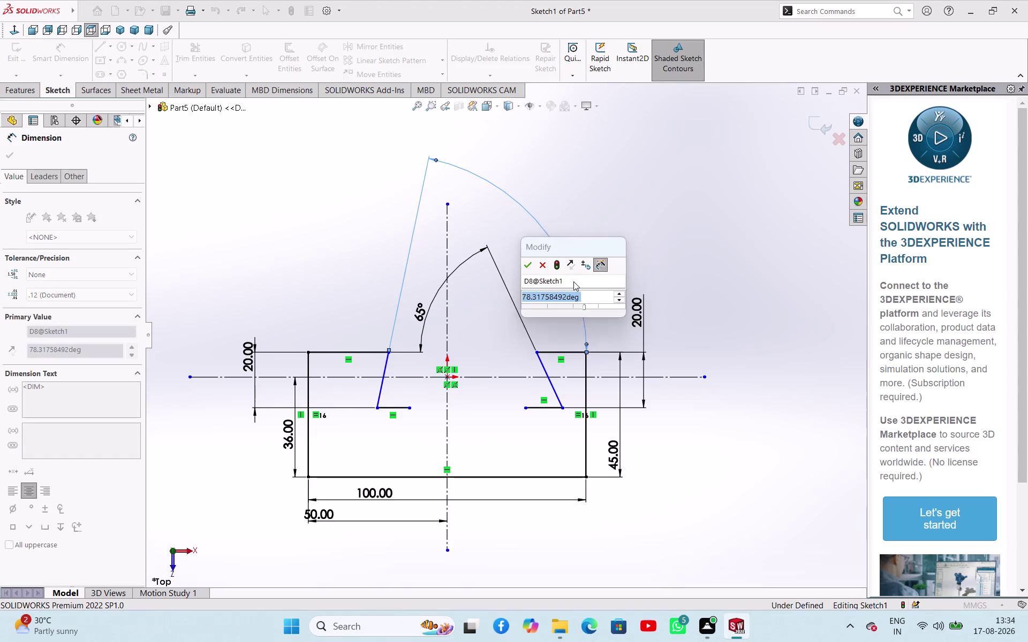
text(5)
key(Return)
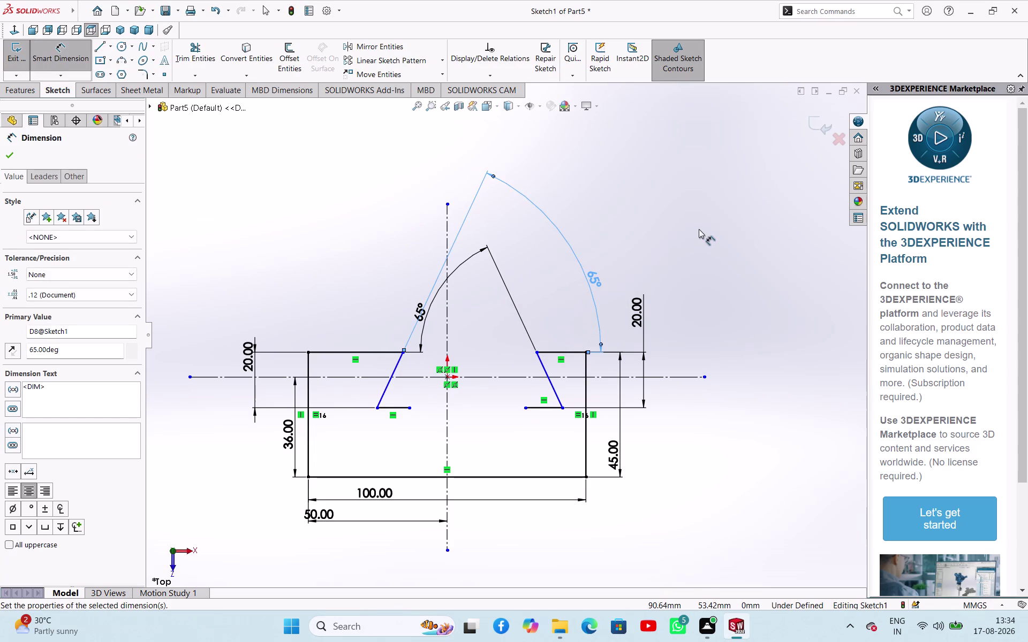
right_click(698, 229)
click(732, 269)
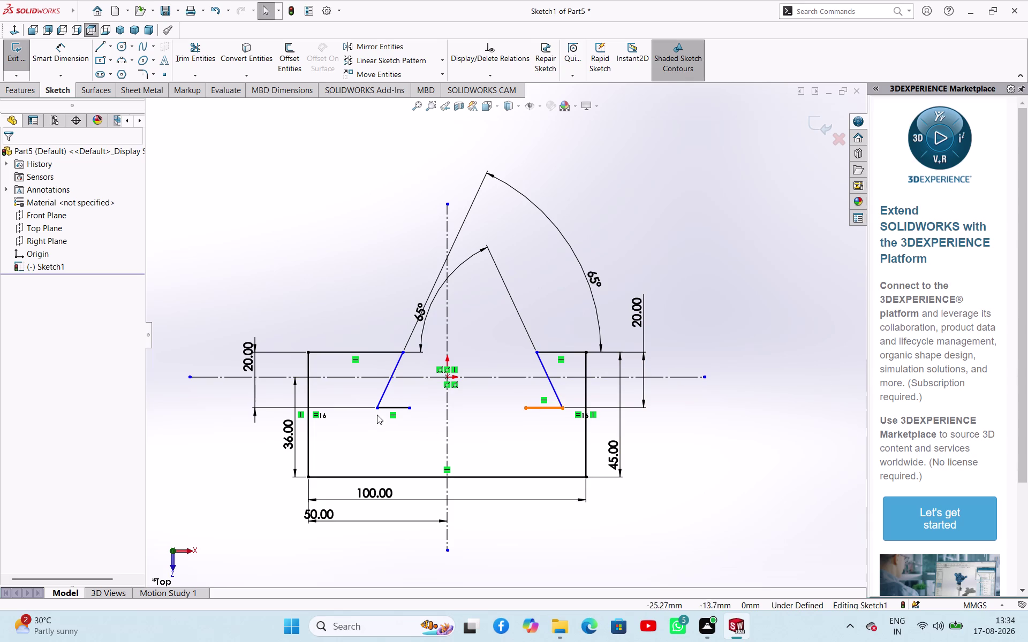
right_drag(341, 314, 369, 240)
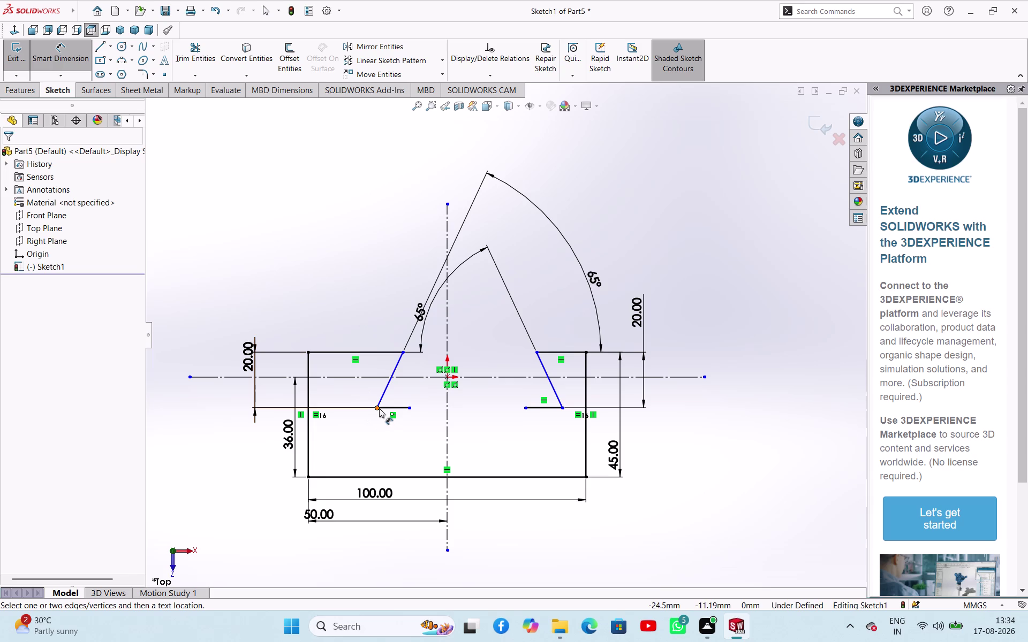
Dimension both notch bottom corners 35 mm from the vertical centreline.
click(379, 408)
click(446, 419)
click(338, 275)
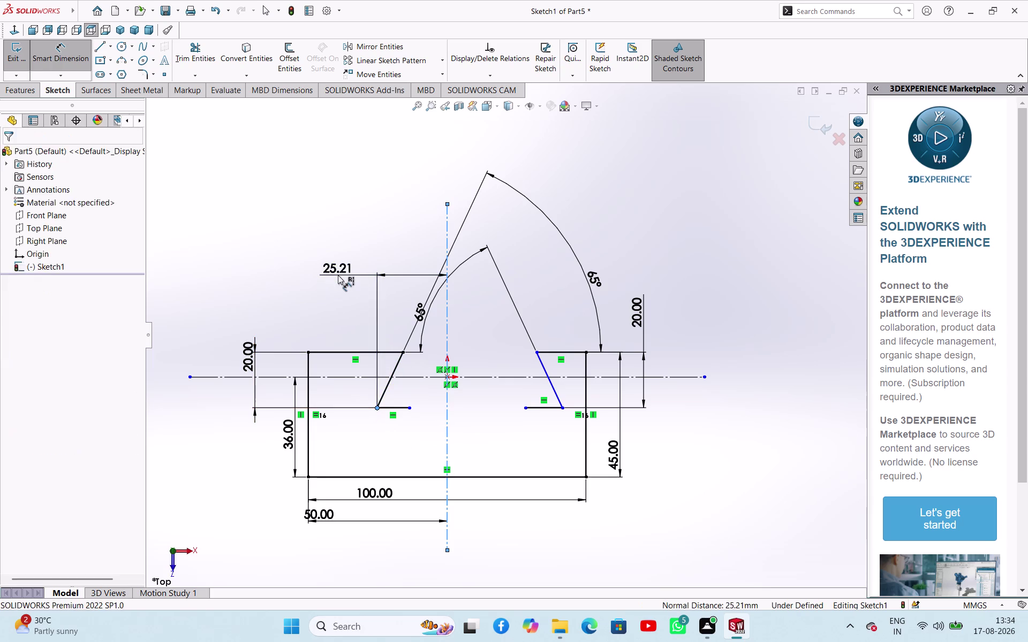
text(35)
key(Return)
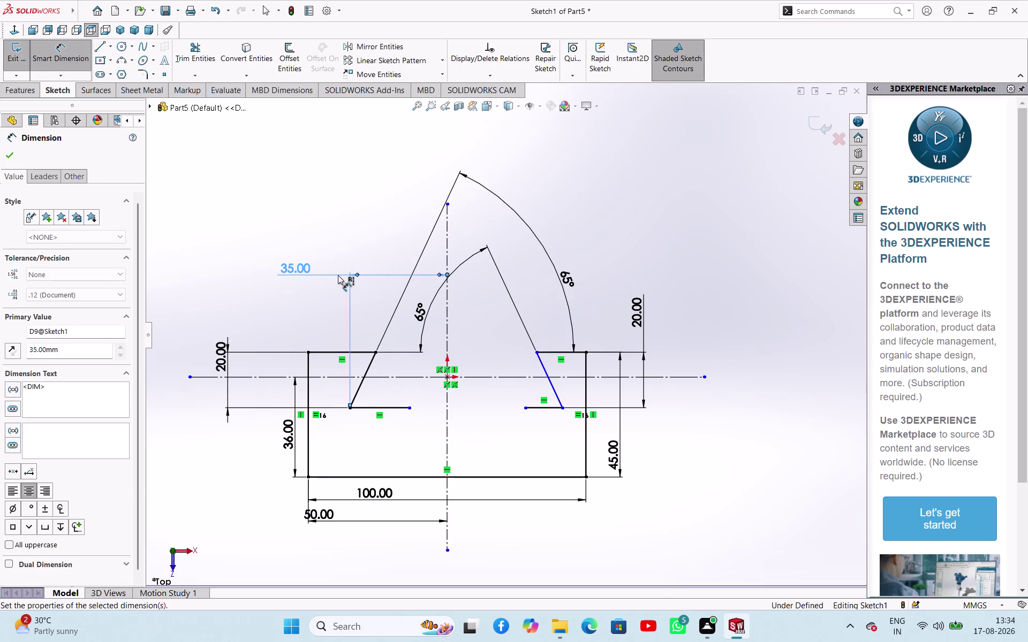
click(563, 409)
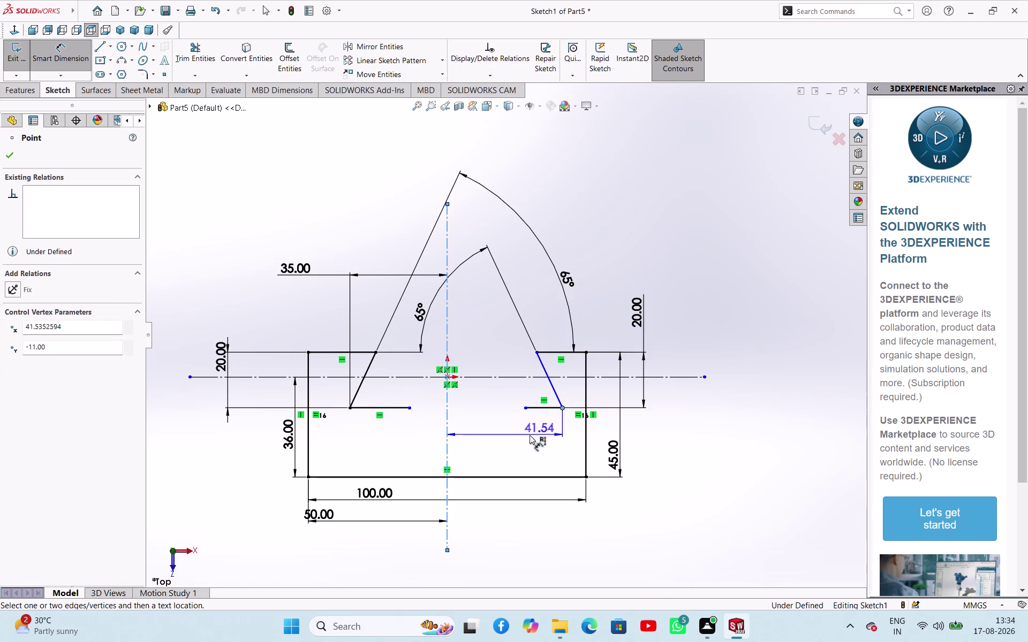
click(661, 413)
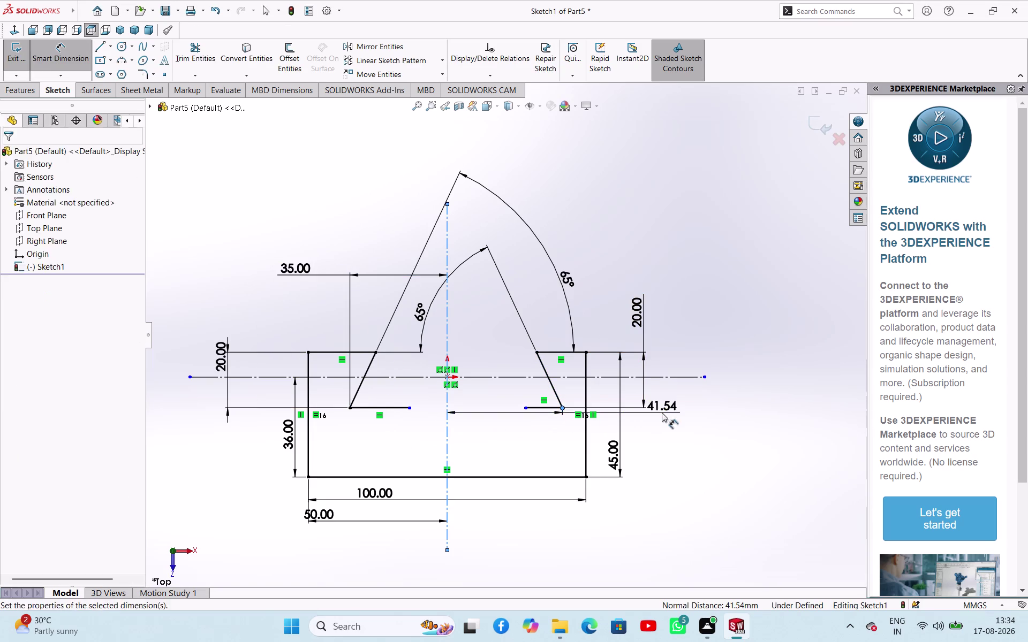
text(35)
key(Return)
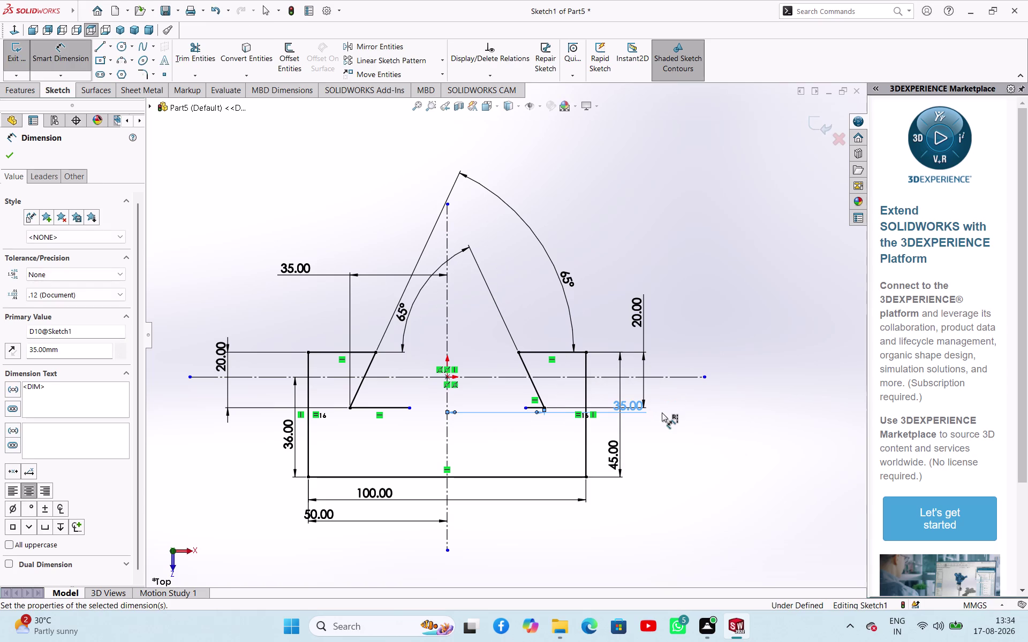
Sketch a small circle centred on the origin.
right_click(734, 267)
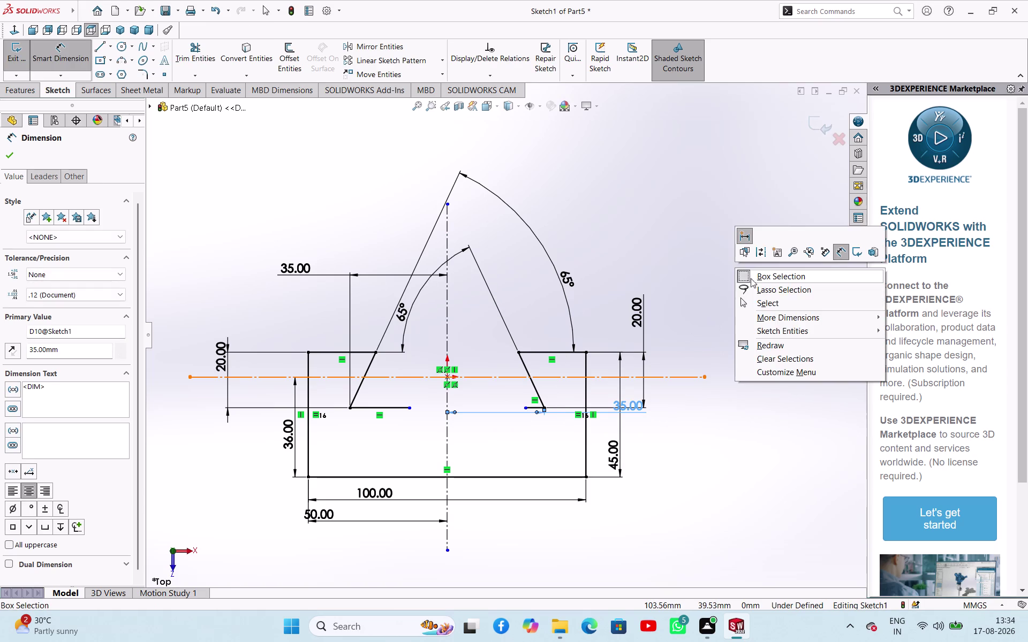
click(758, 303)
click(737, 245)
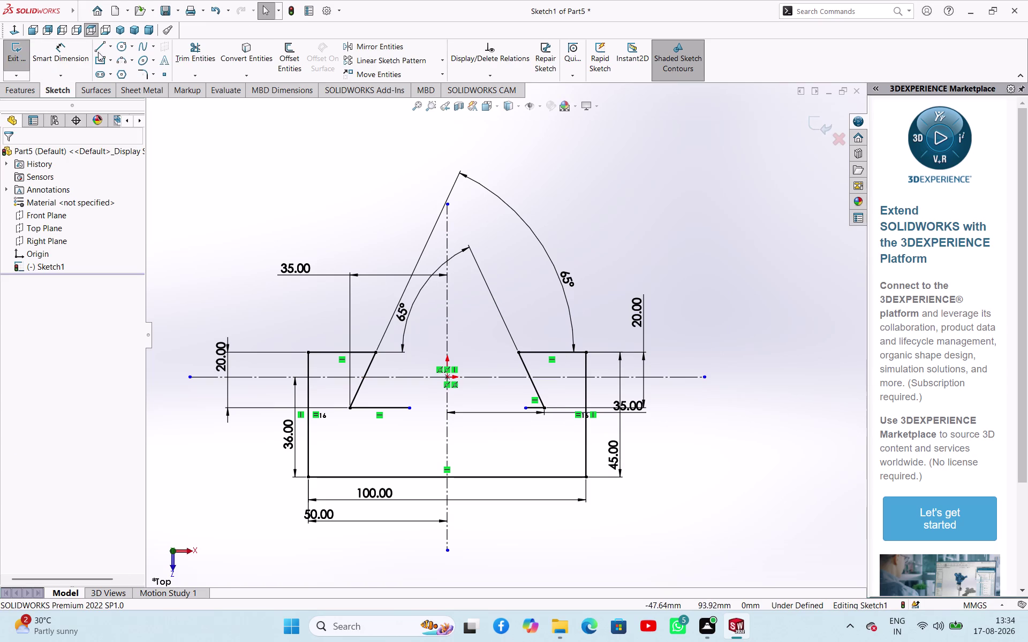
click(123, 45)
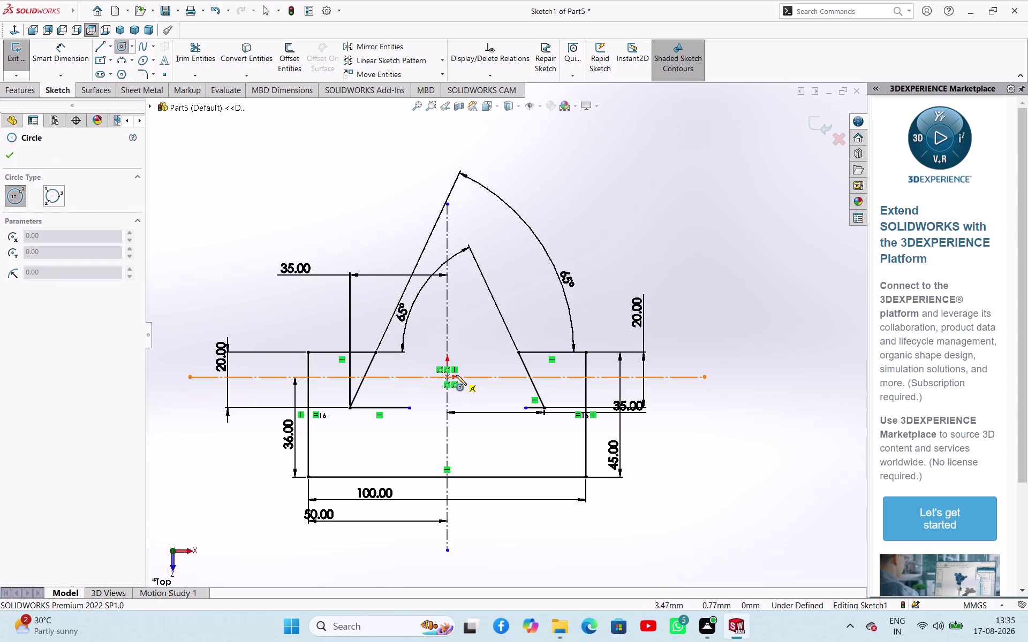
click(448, 378)
click(459, 369)
Dimension the origin-centred circle with a 30 mm diameter.
right_click(612, 254)
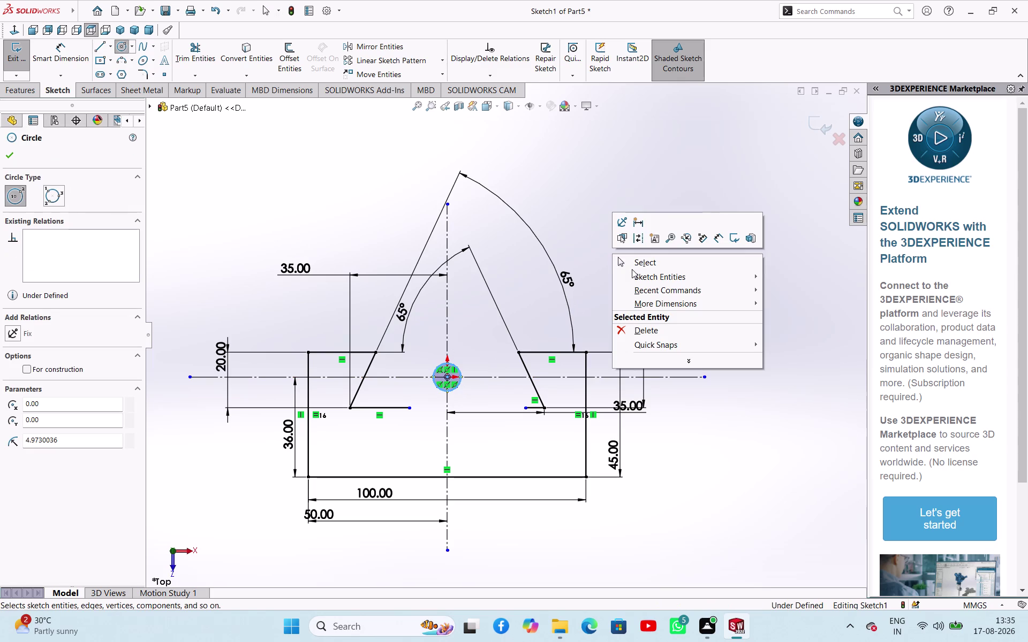
click(632, 270)
click(631, 258)
right_drag(657, 264, 685, 174)
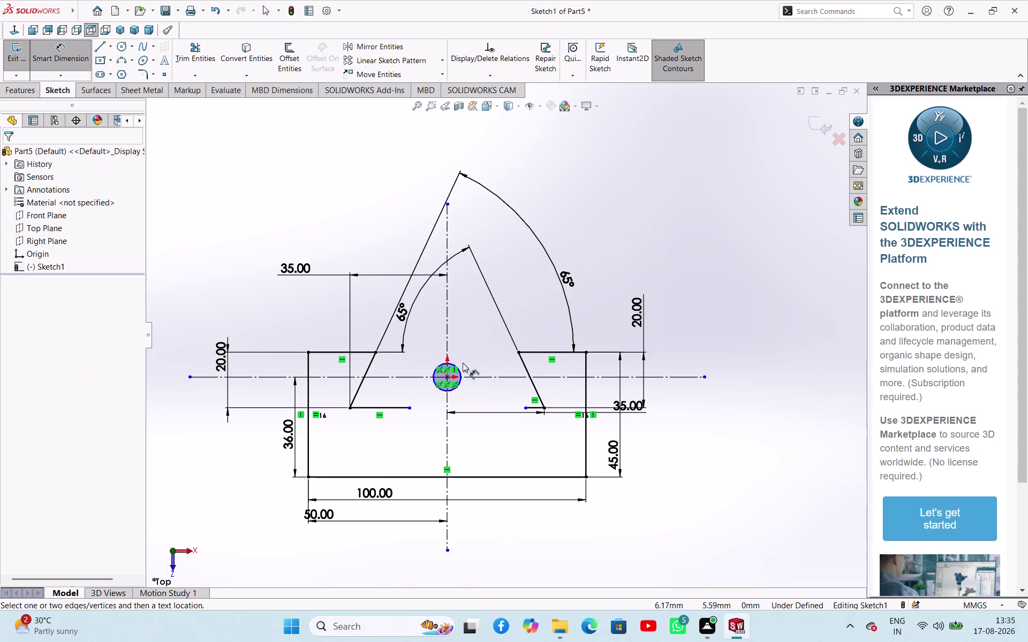
click(457, 369)
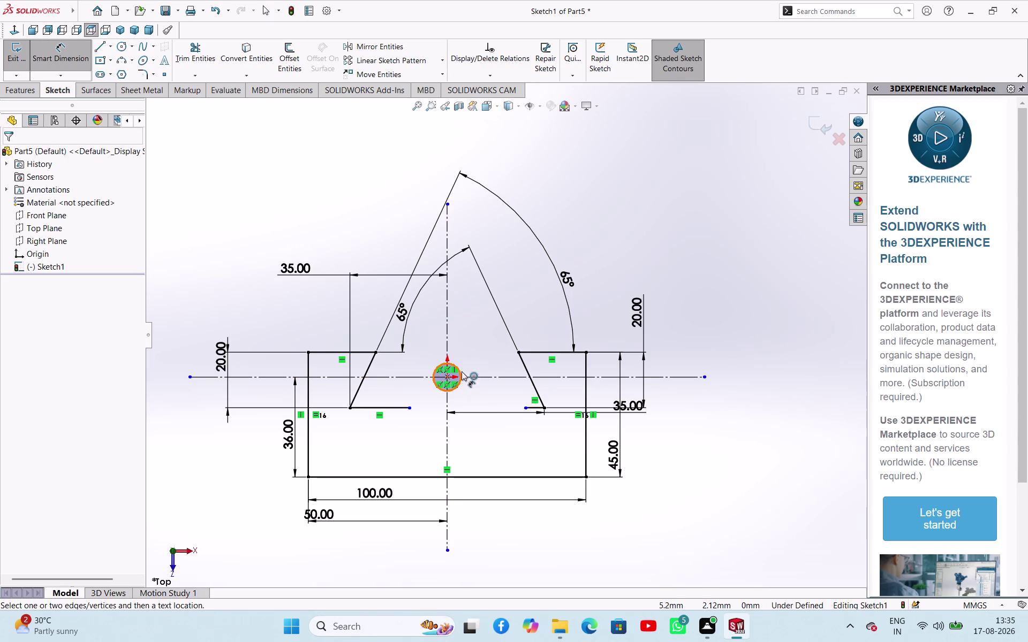
click(461, 371)
click(598, 238)
text(3)
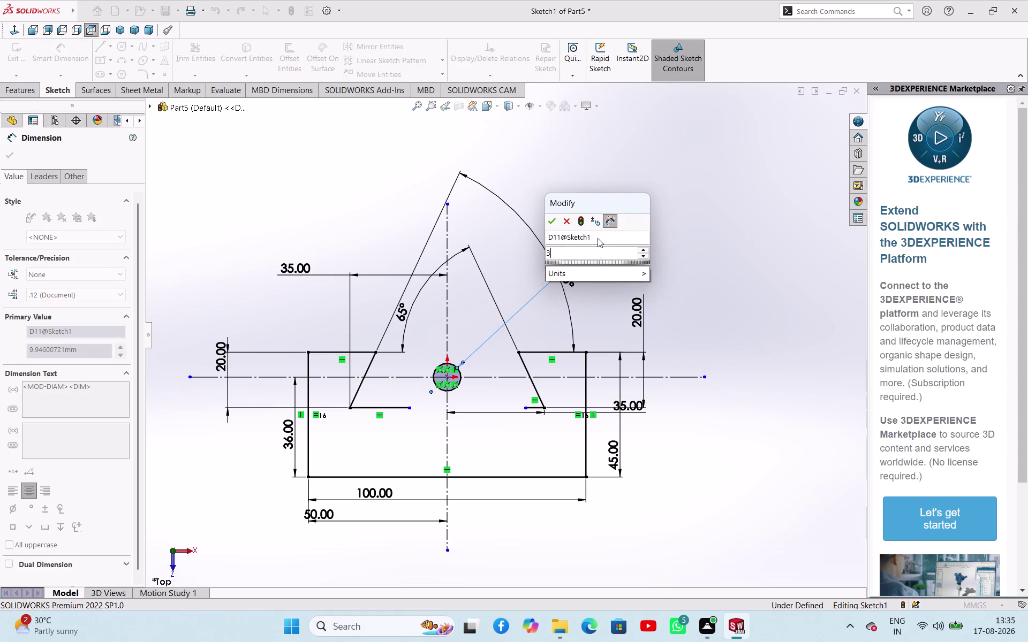
text(0)
key(Return)
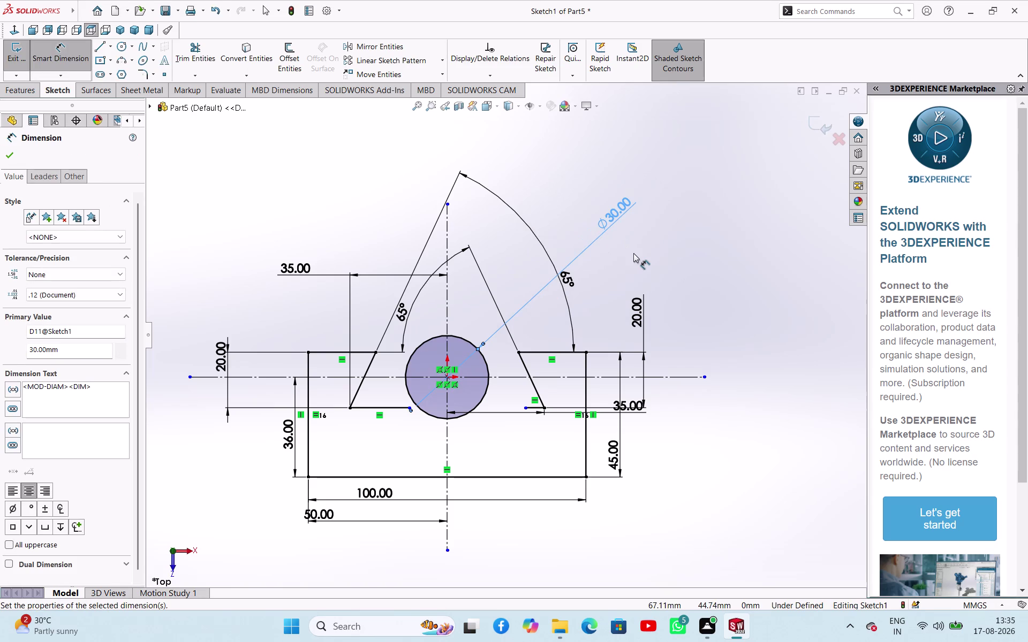
right_click(697, 180)
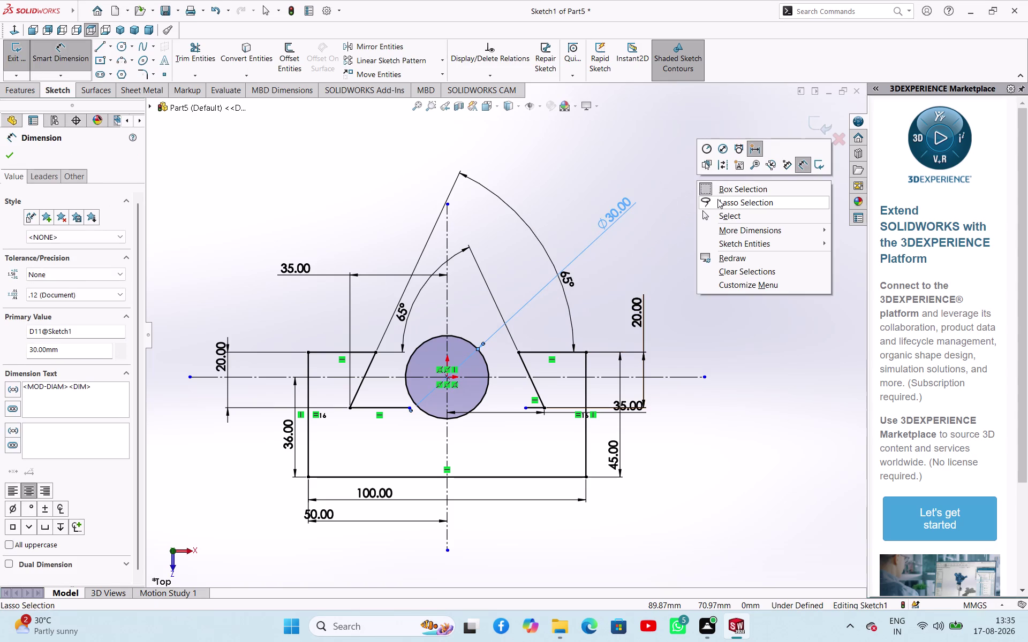
click(719, 214)
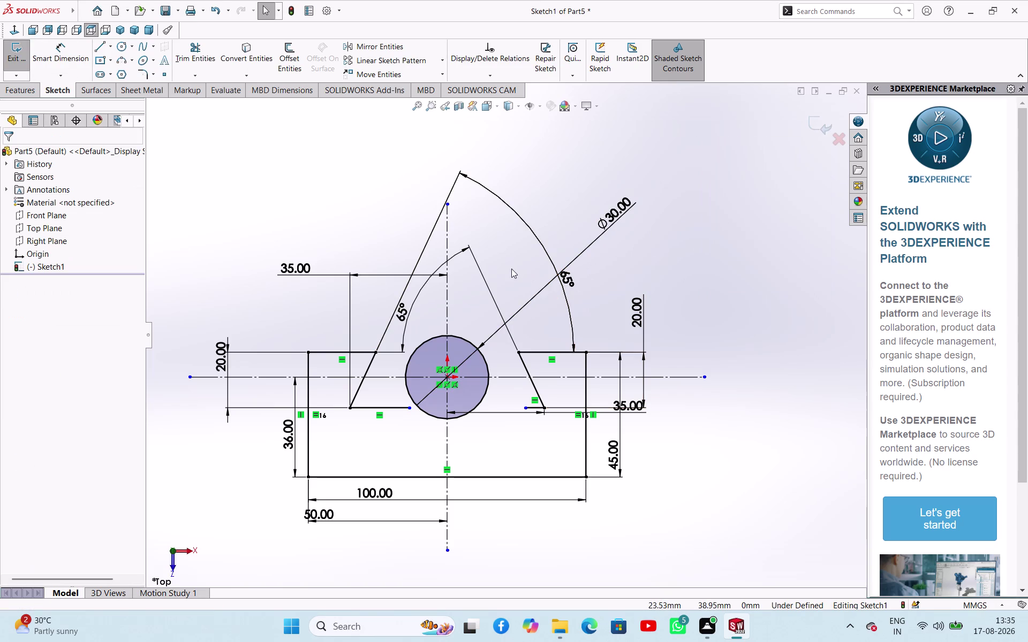
click(102, 49)
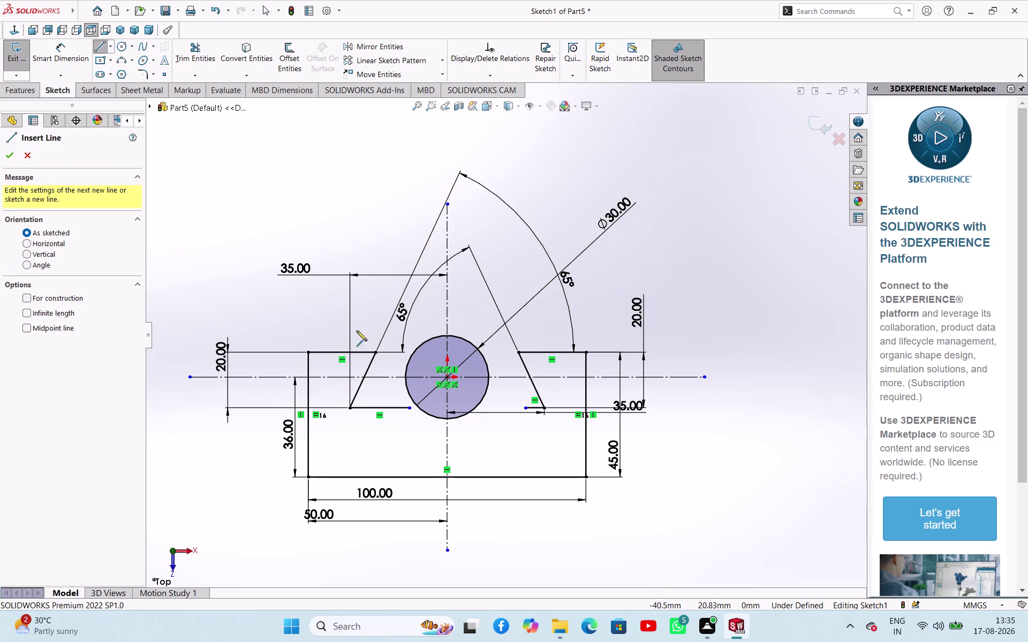
Draw a short vertical line from the circle's left side down to the notch bottom.
click(405, 377)
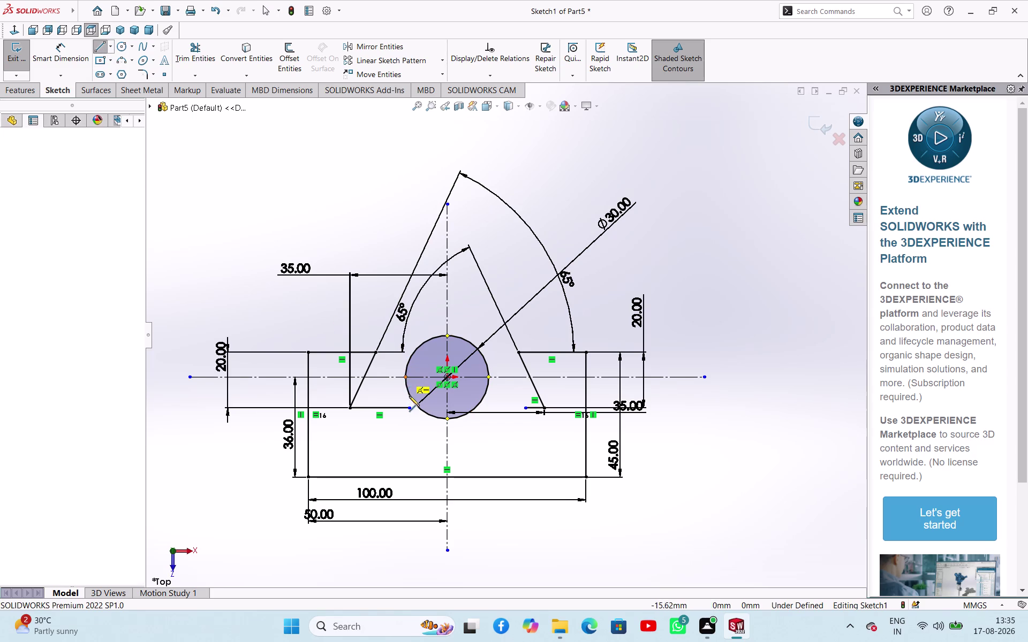
click(409, 408)
right_click(345, 202)
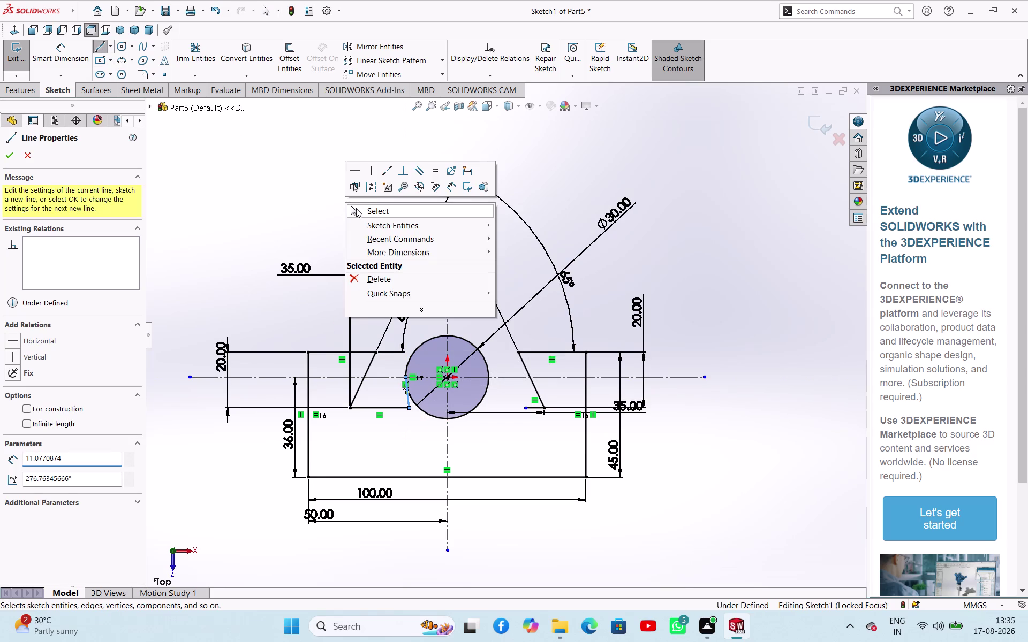
click(360, 214)
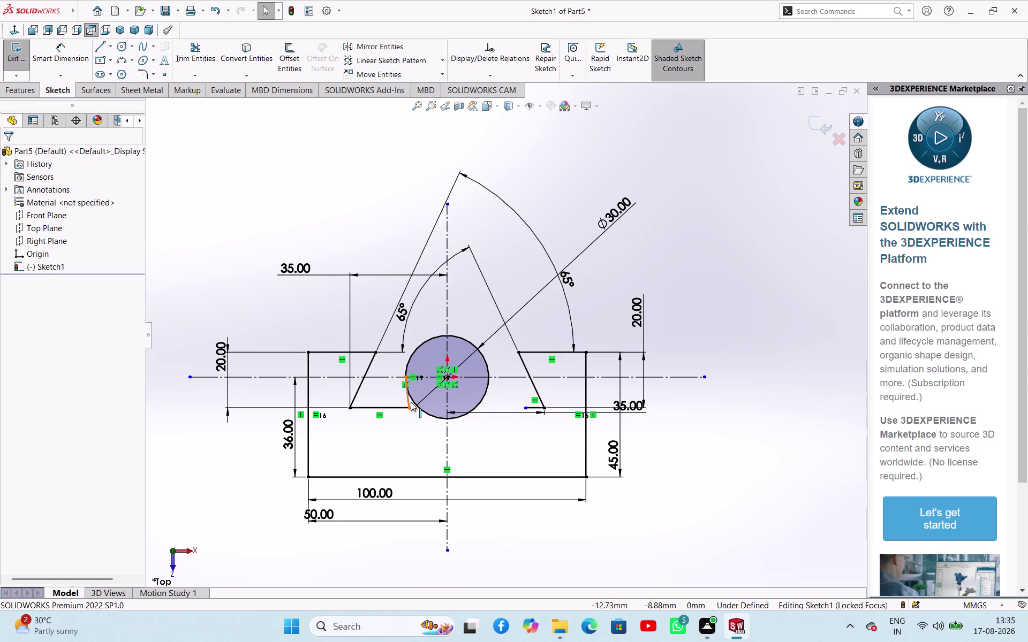
click(407, 403)
click(452, 358)
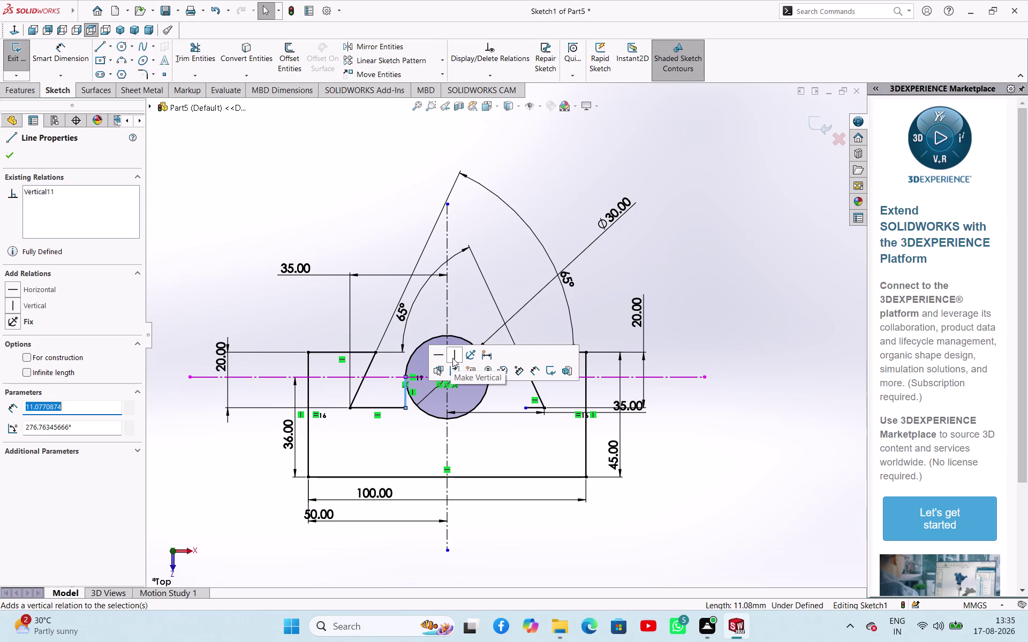
click(346, 250)
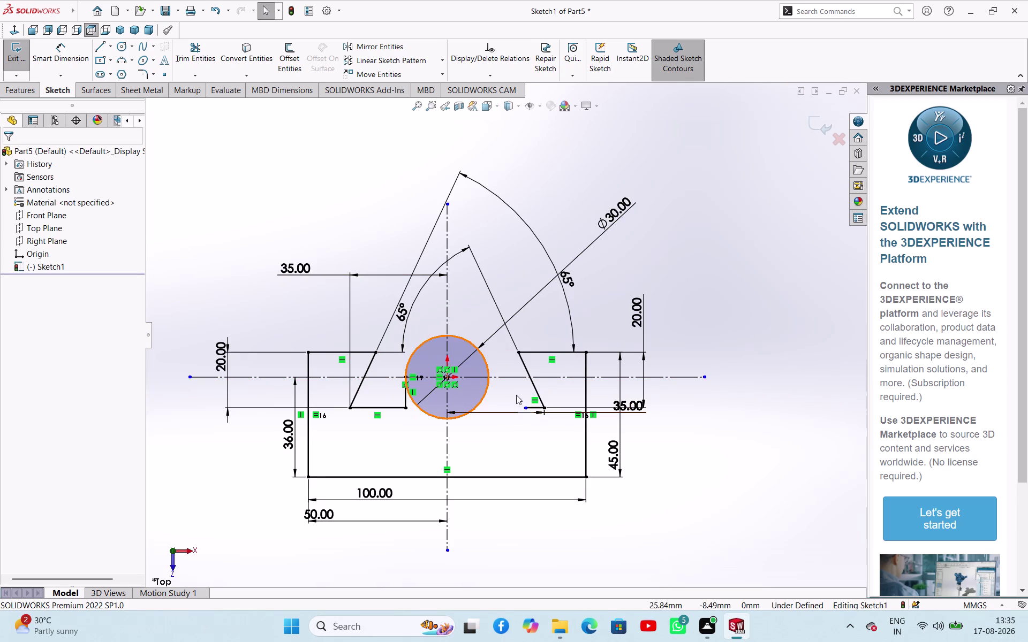
Draw a line down about 11 mm from the circle's right edge.
click(99, 47)
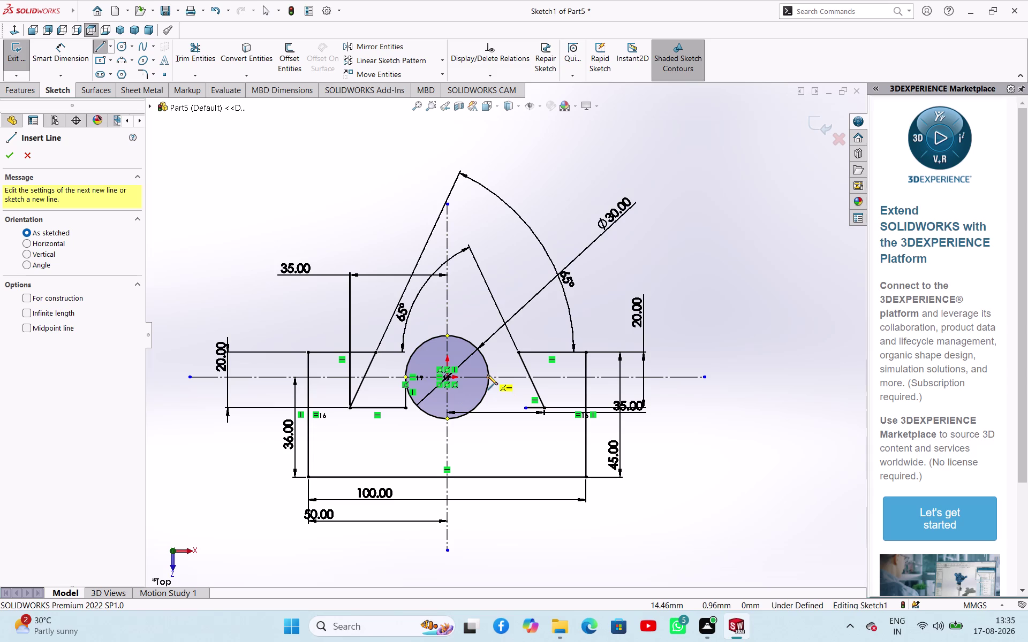
click(489, 378)
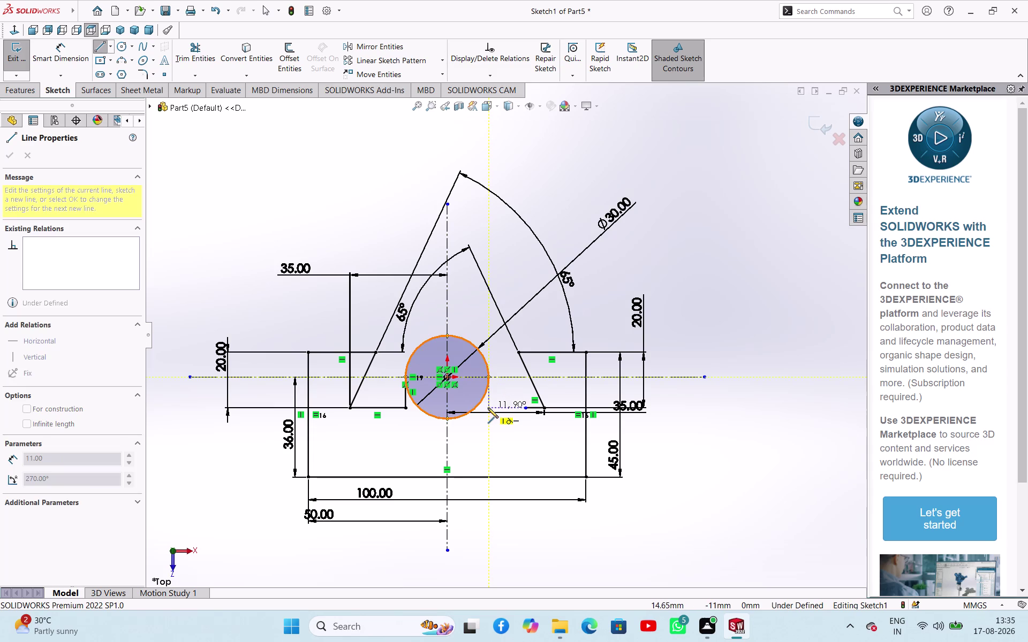
click(488, 408)
right_click(301, 183)
click(308, 190)
right_drag(349, 214, 376, 145)
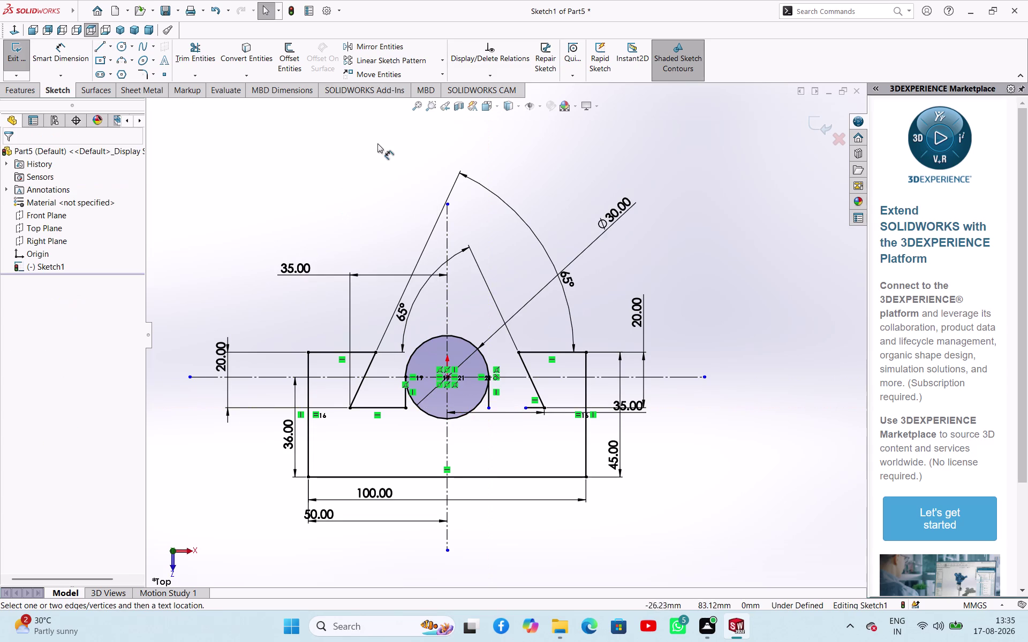
right_drag(375, 145, 377, 143)
right_click(523, 128)
click(553, 157)
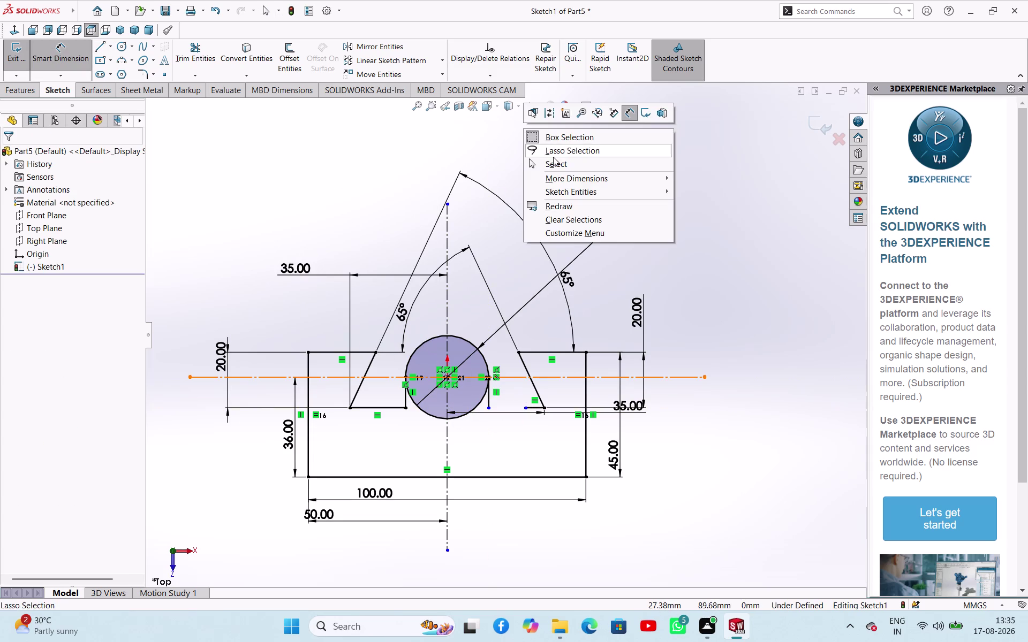
right_click(538, 176)
click(561, 214)
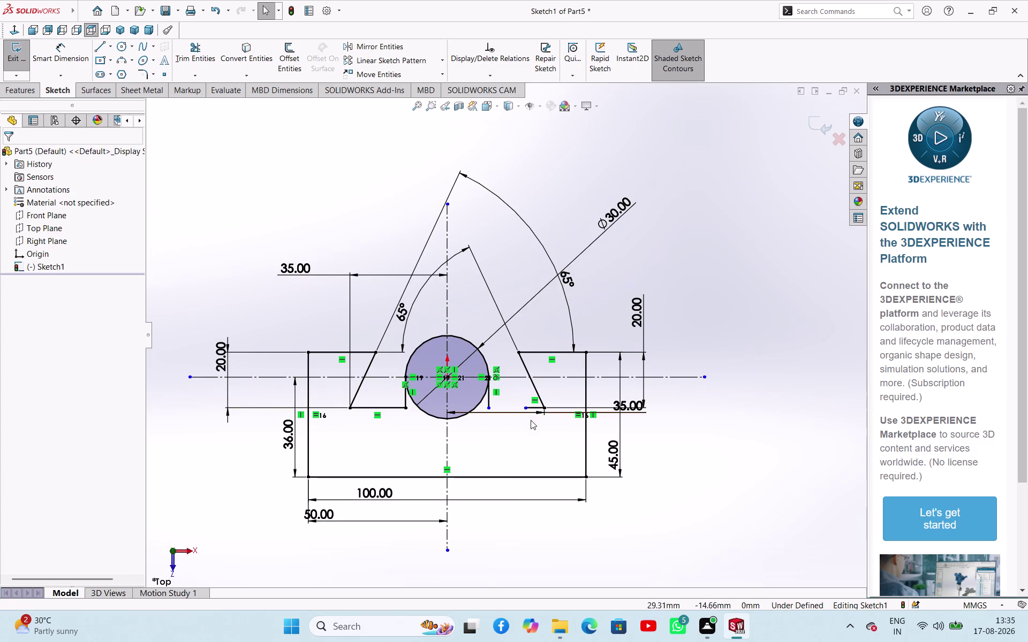
Make the bottom line's loose end coincident with the new vertical line's lower end.
right_click(700, 277)
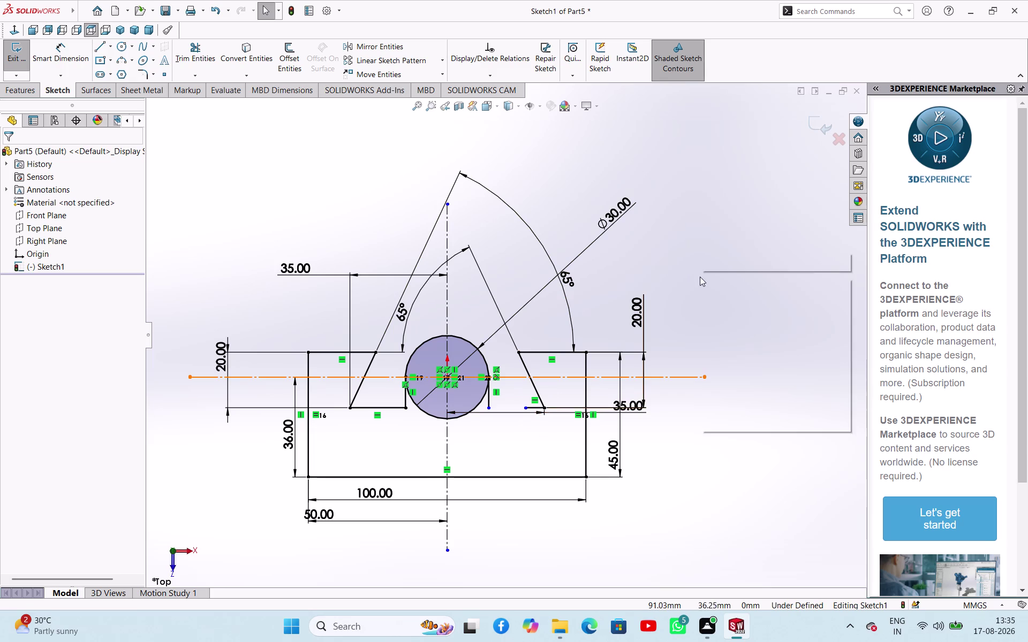
double_click(700, 277)
double_click(702, 241)
key(Escape)
key(Escape)
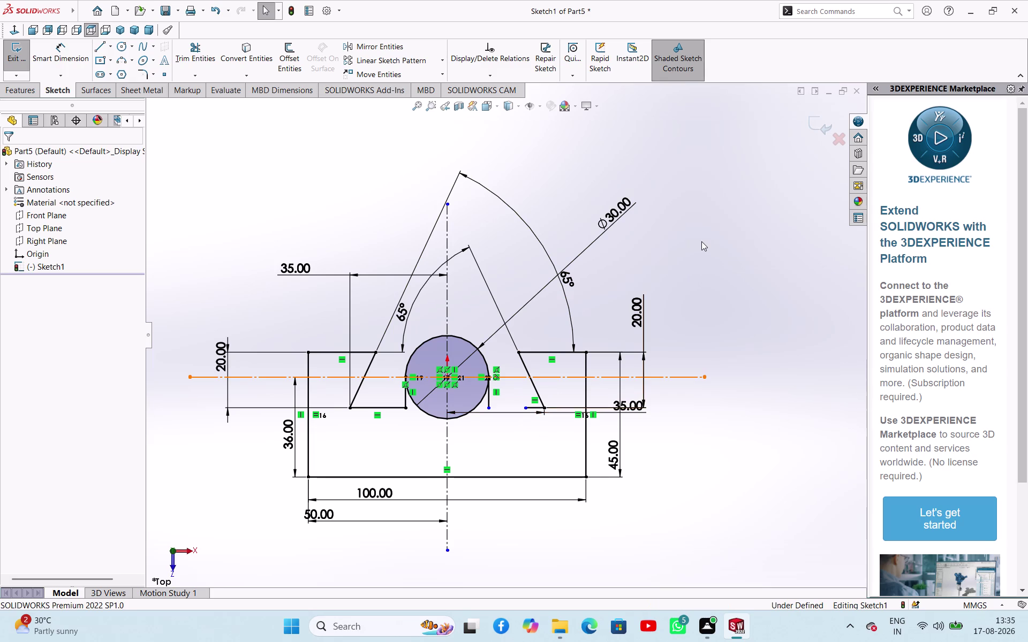
key(Escape)
click(701, 242)
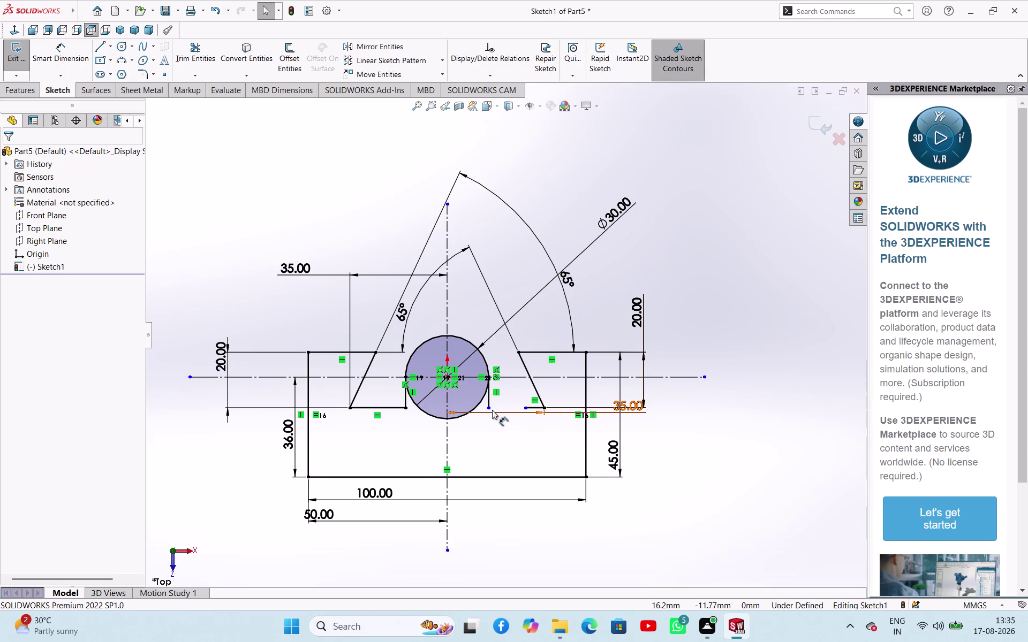
click(492, 409)
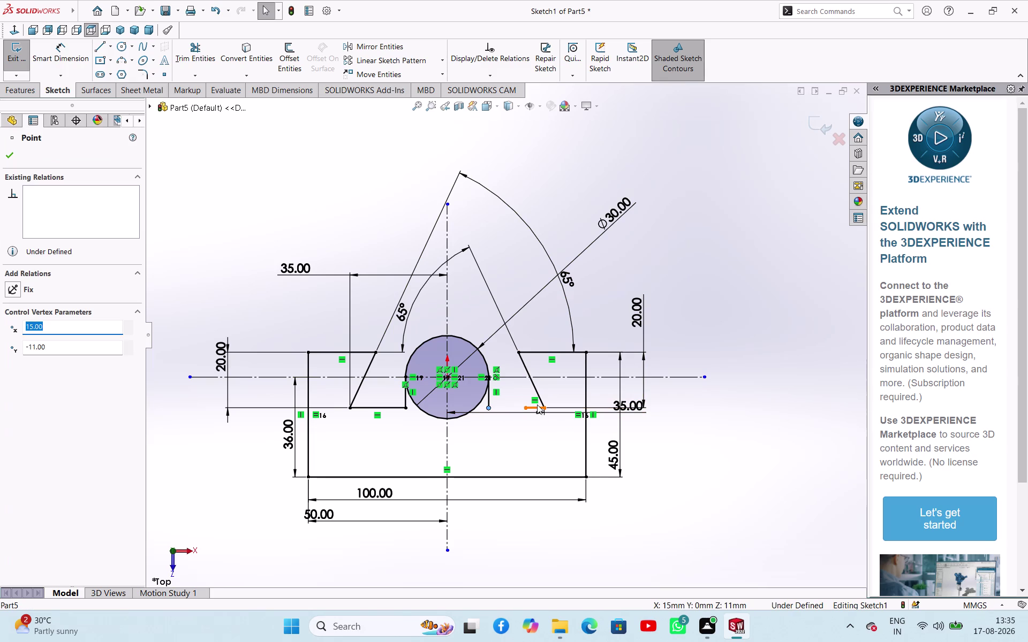
click(527, 408)
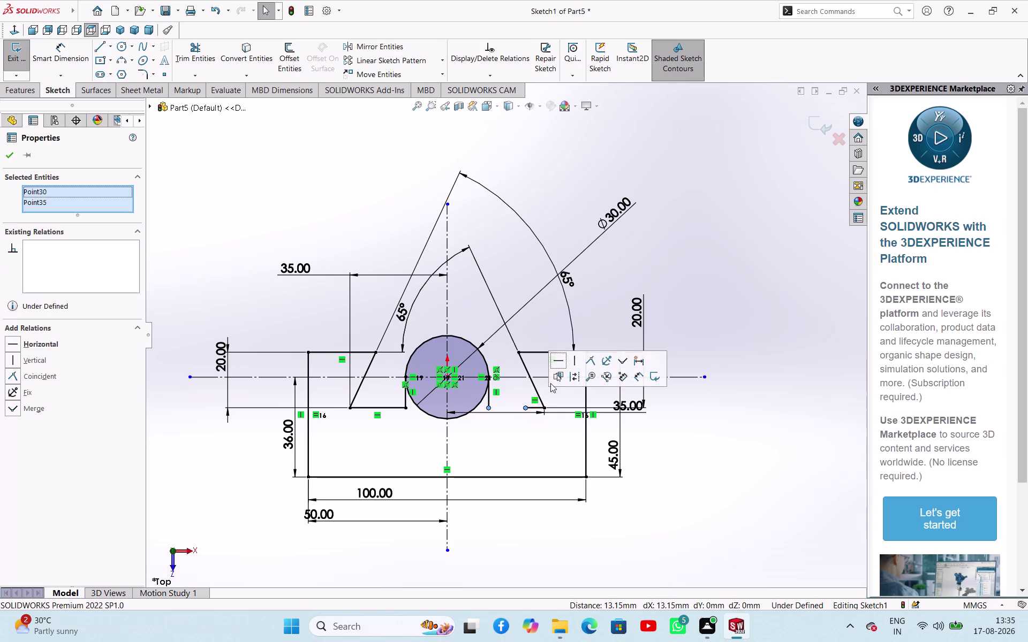
click(596, 364)
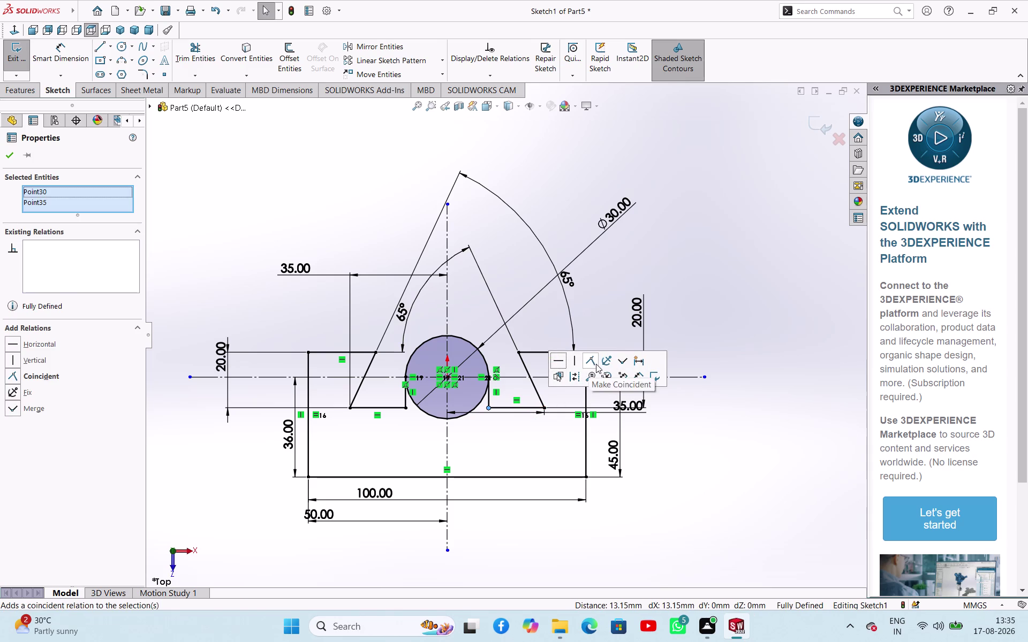
click(786, 257)
Dimension the slanted line's bottom end 35 mm from the vertical centreline.
right_drag(765, 319, 766, 289)
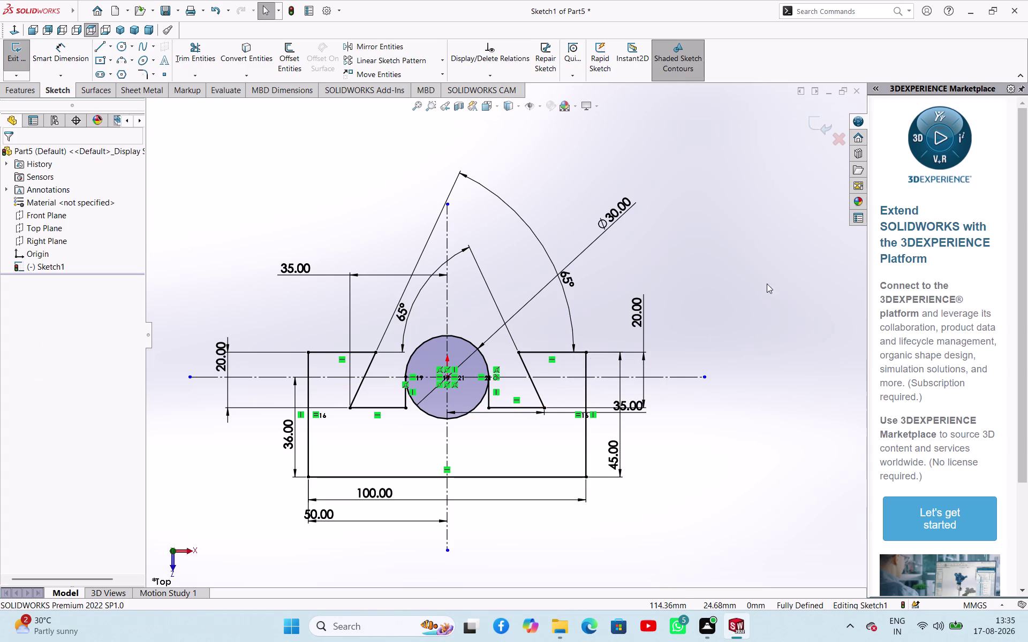
right_drag(766, 289, 780, 222)
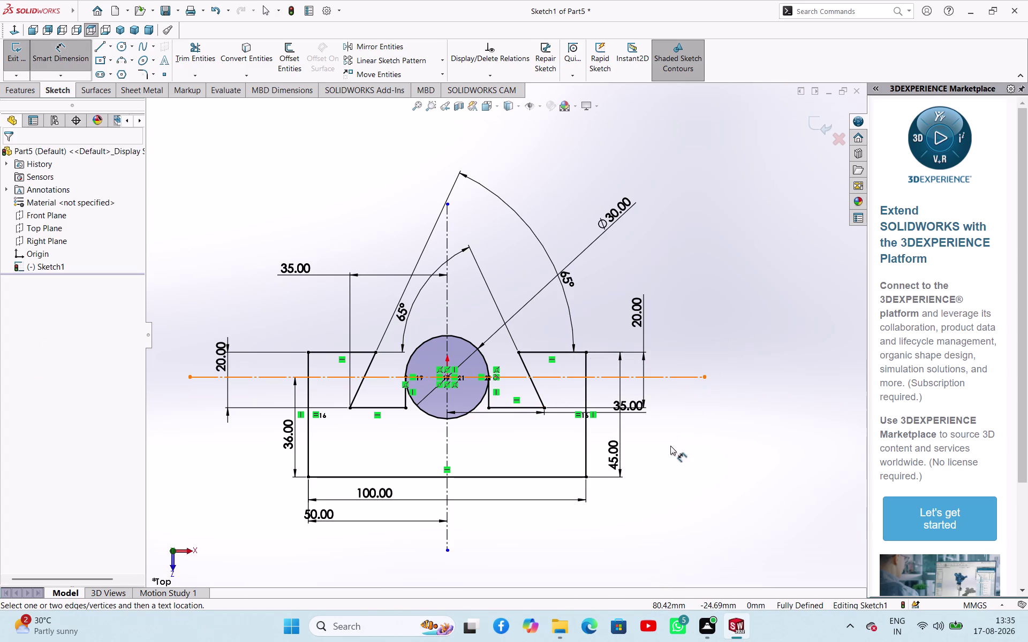
click(449, 431)
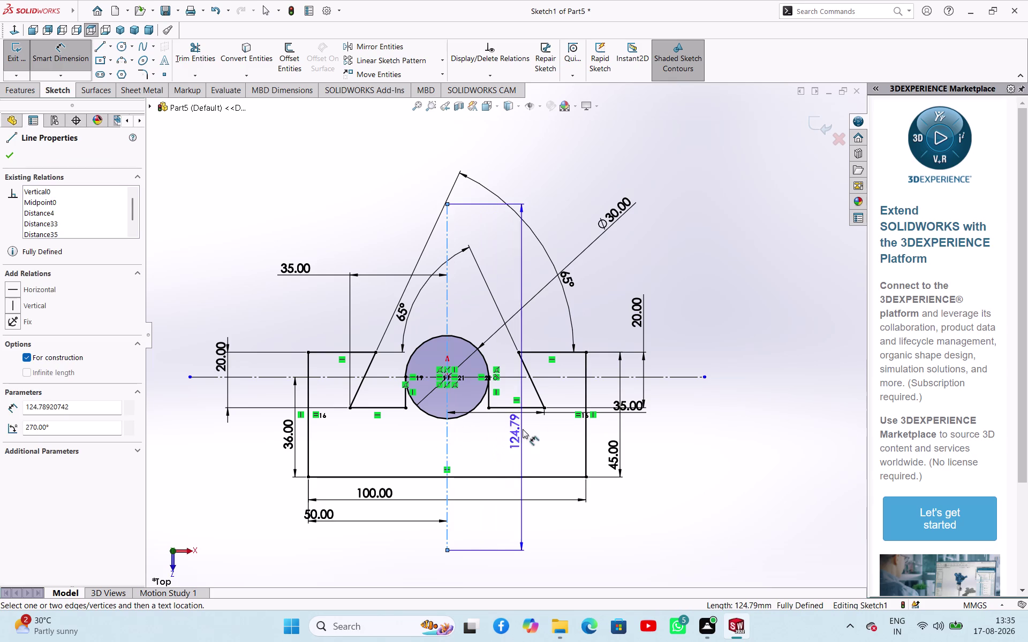
click(540, 406)
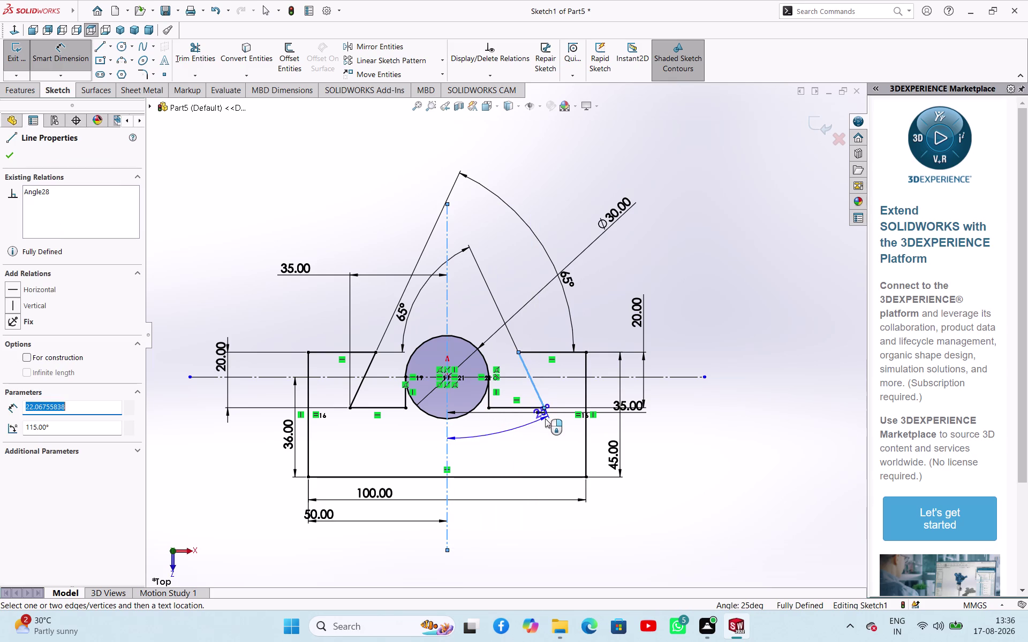
key(Escape)
key(Escape)
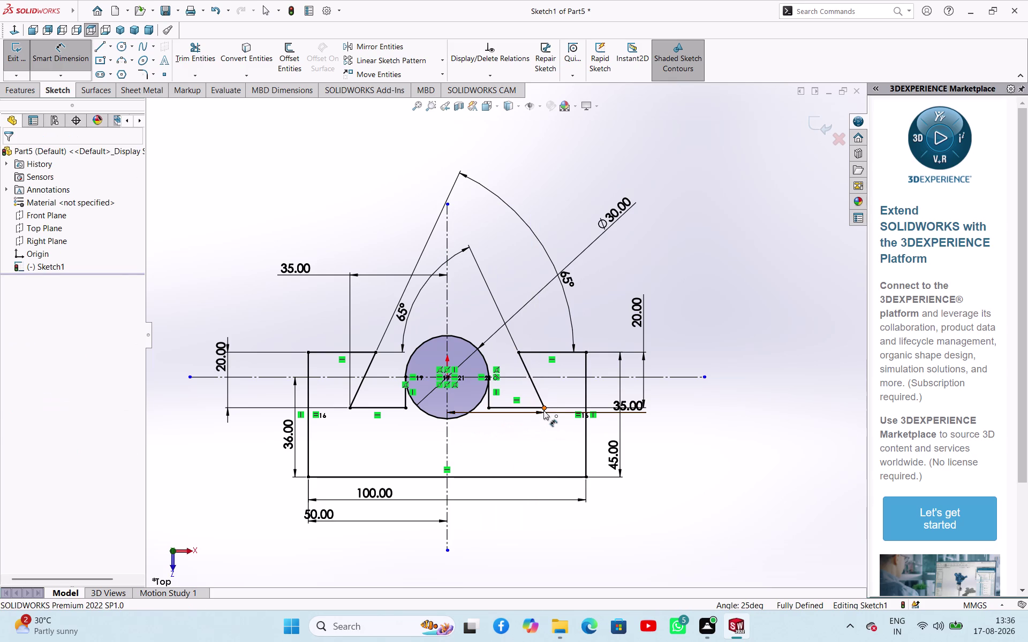
click(544, 411)
click(447, 437)
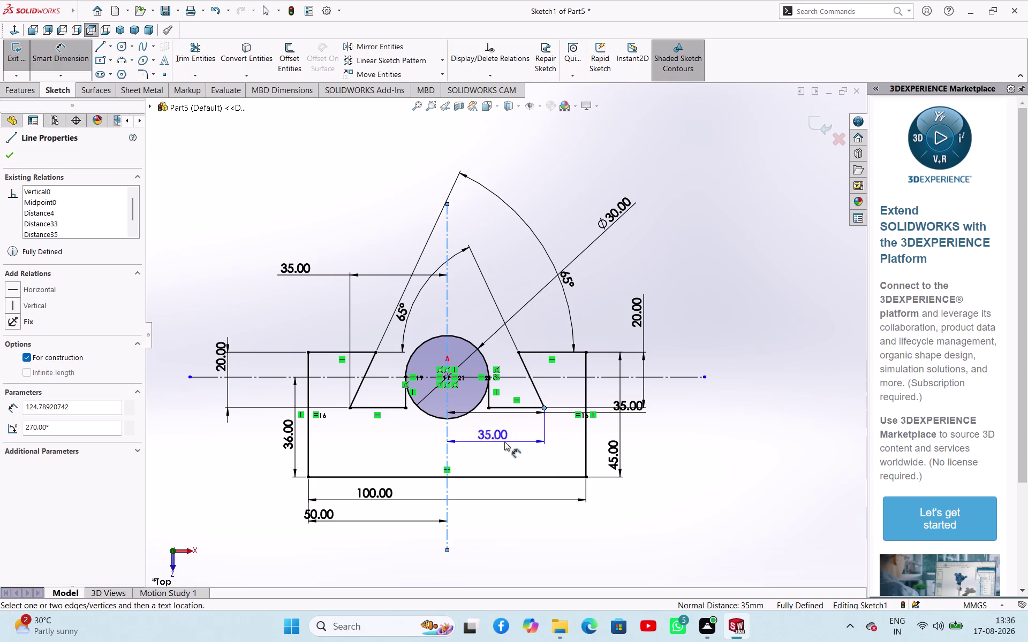
click(525, 441)
click(612, 252)
click(678, 282)
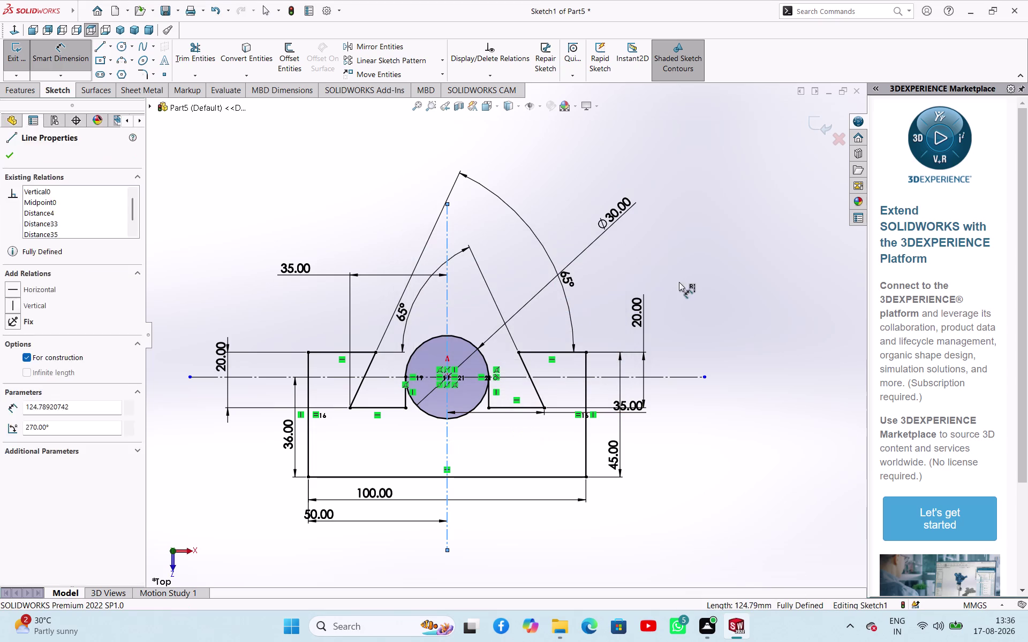
click(202, 57)
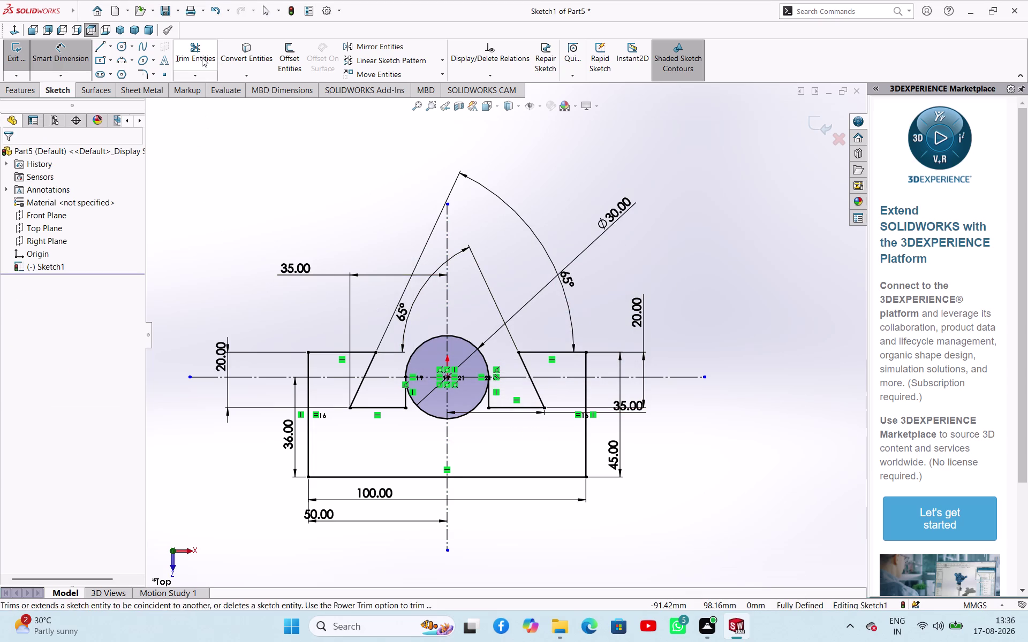
Trim away the circle's lower half and exit the sketch.
click(466, 414)
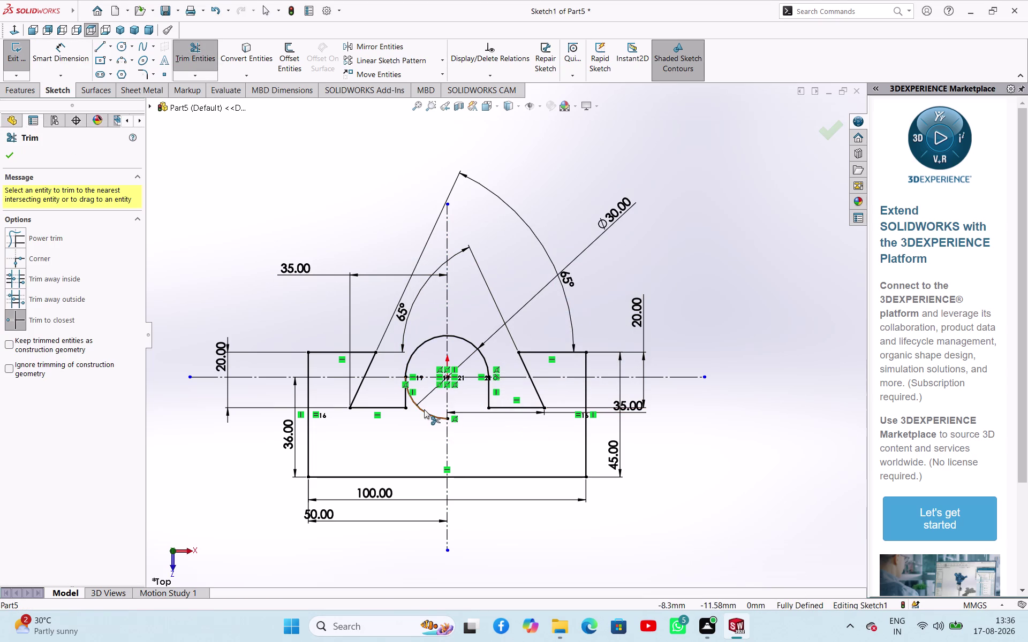
click(422, 412)
right_click(687, 248)
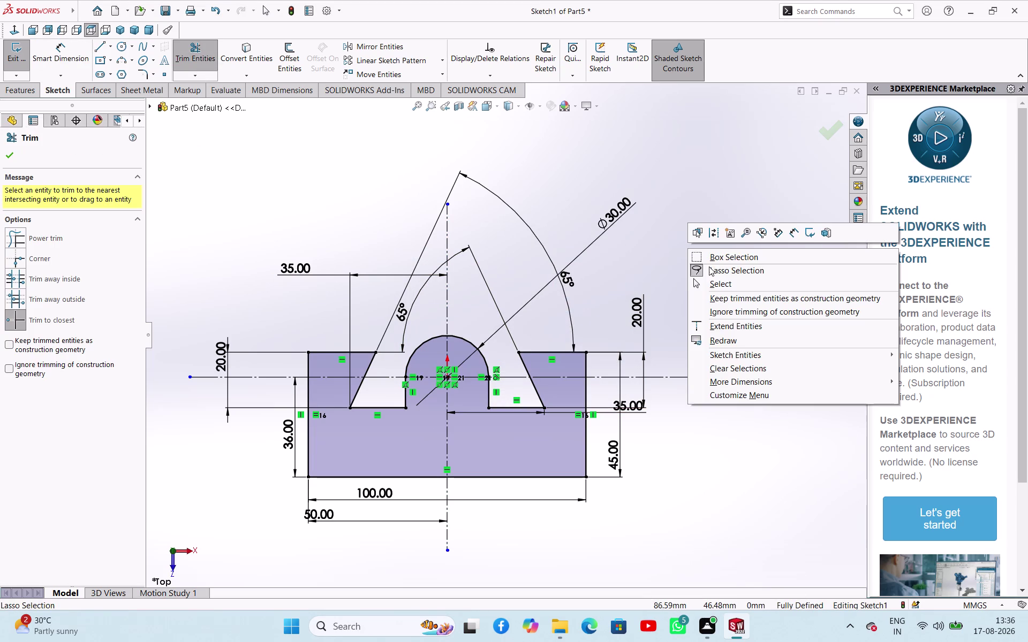
click(707, 285)
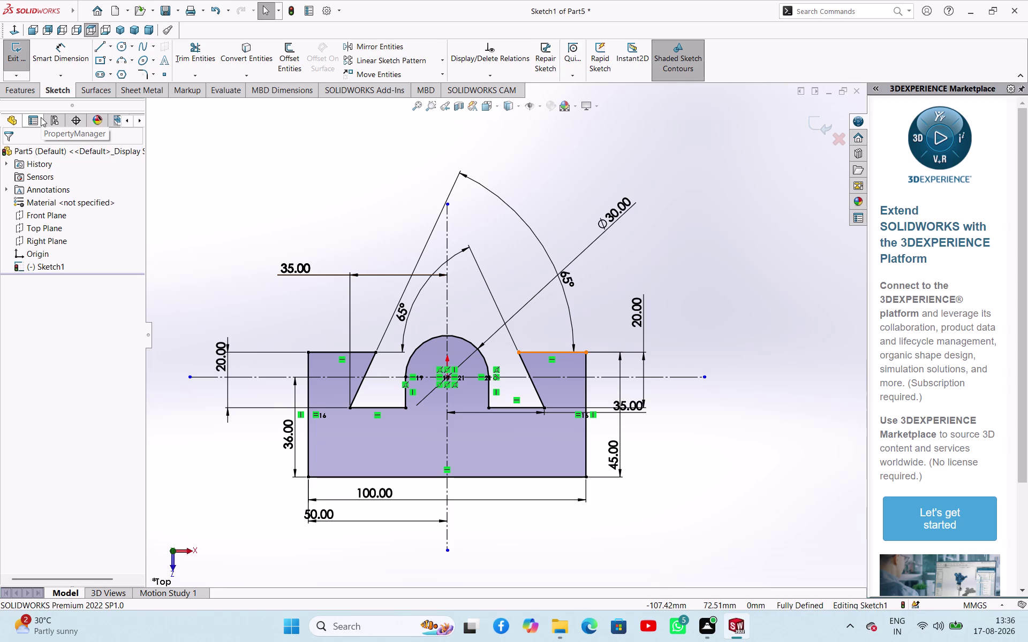
click(16, 54)
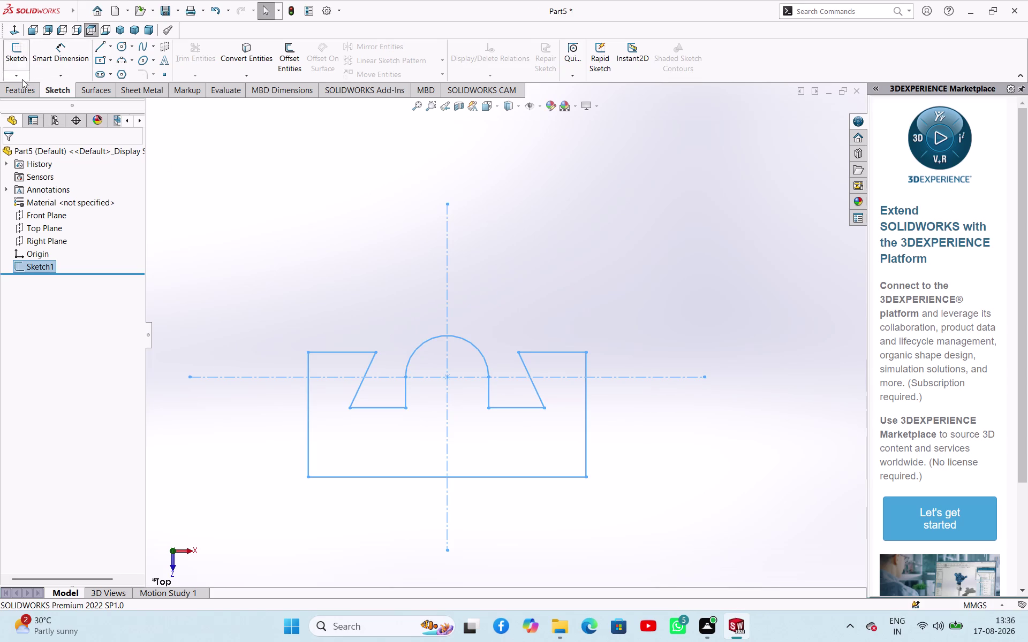
Extrude the closed profile 240 mm with a Mid Plane end condition.
click(17, 92)
click(33, 53)
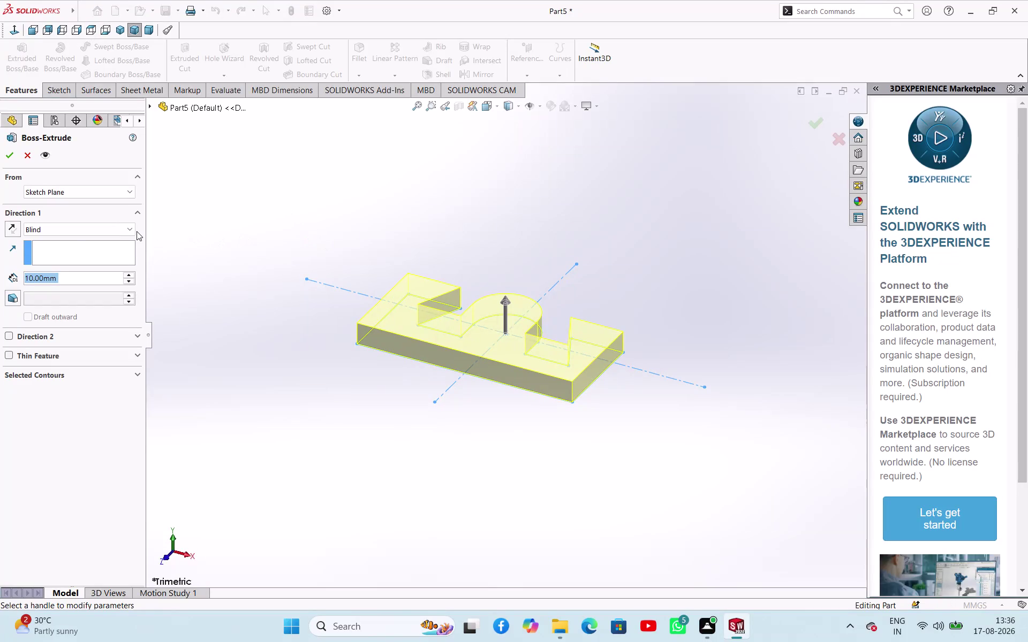
click(72, 229)
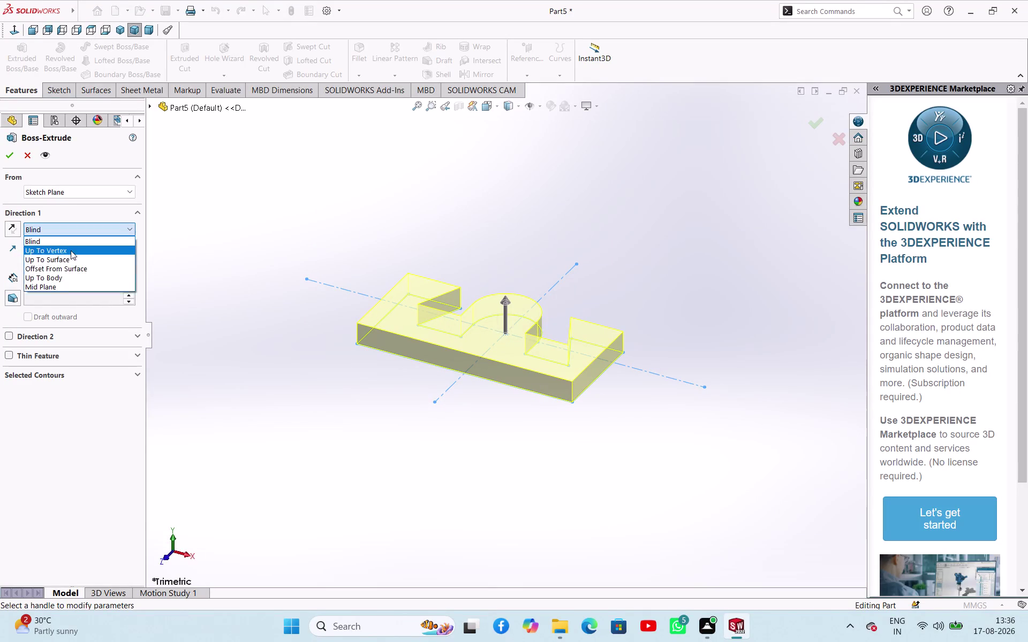
click(48, 283)
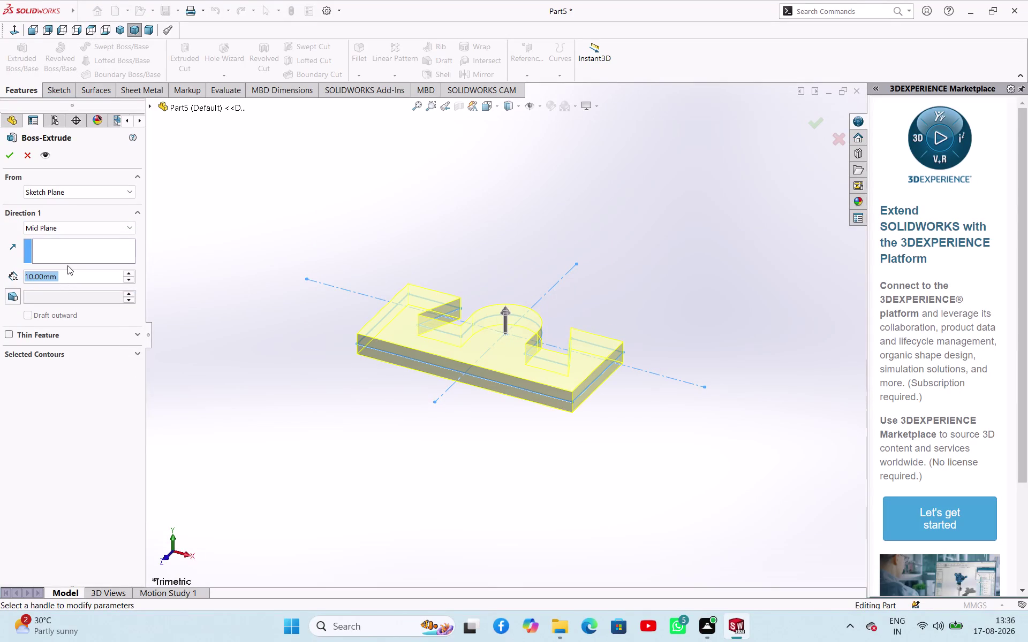
text(240)
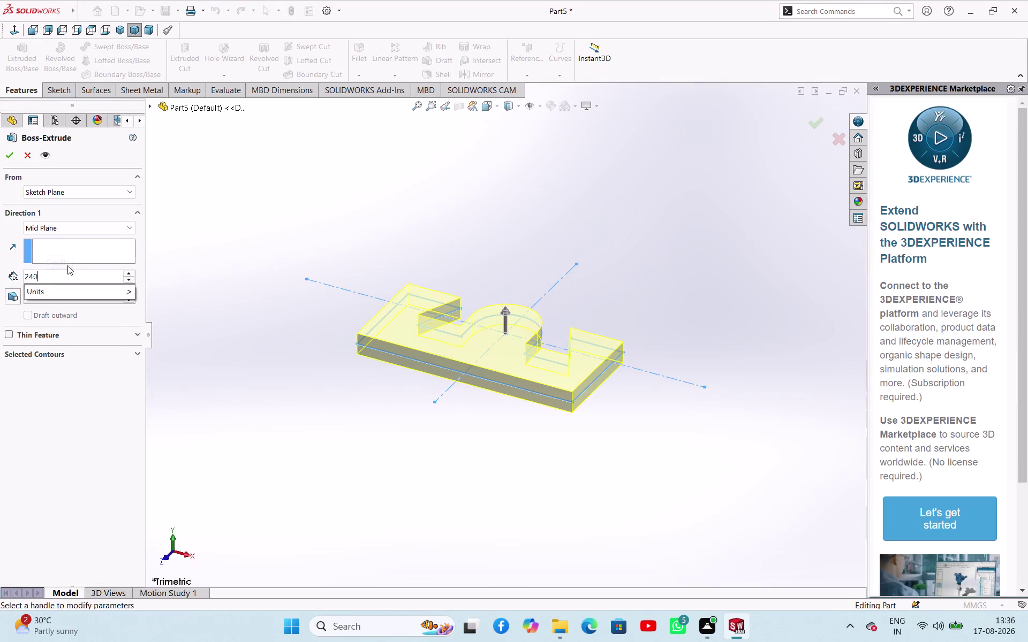
key(Return)
click(8, 162)
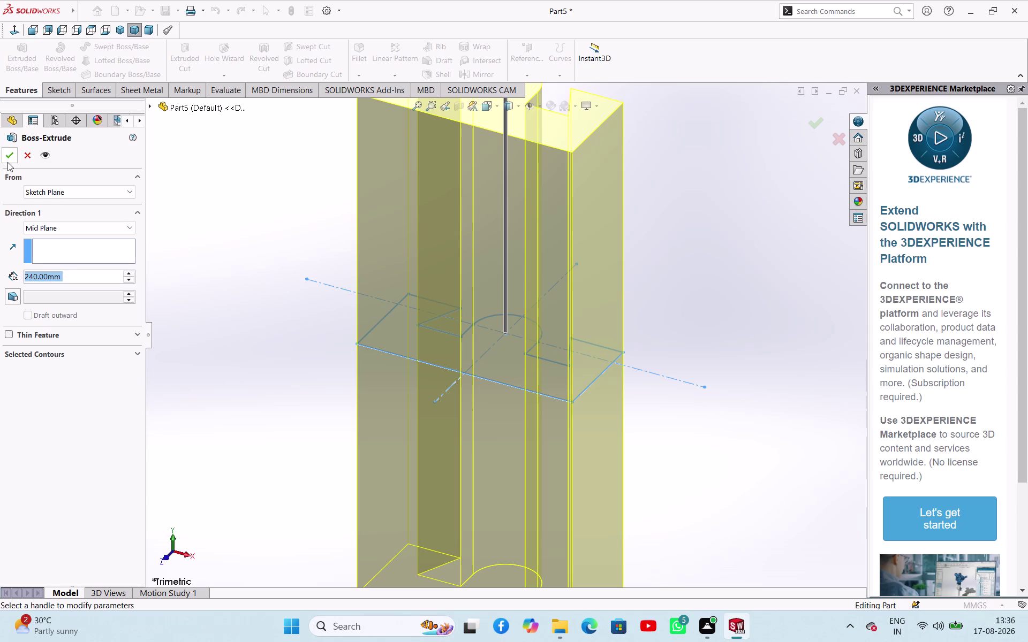
click(241, 261)
Orbit to the block's large flat face, sketch on it and view it normal.
middle_drag(371, 260, 377, 375)
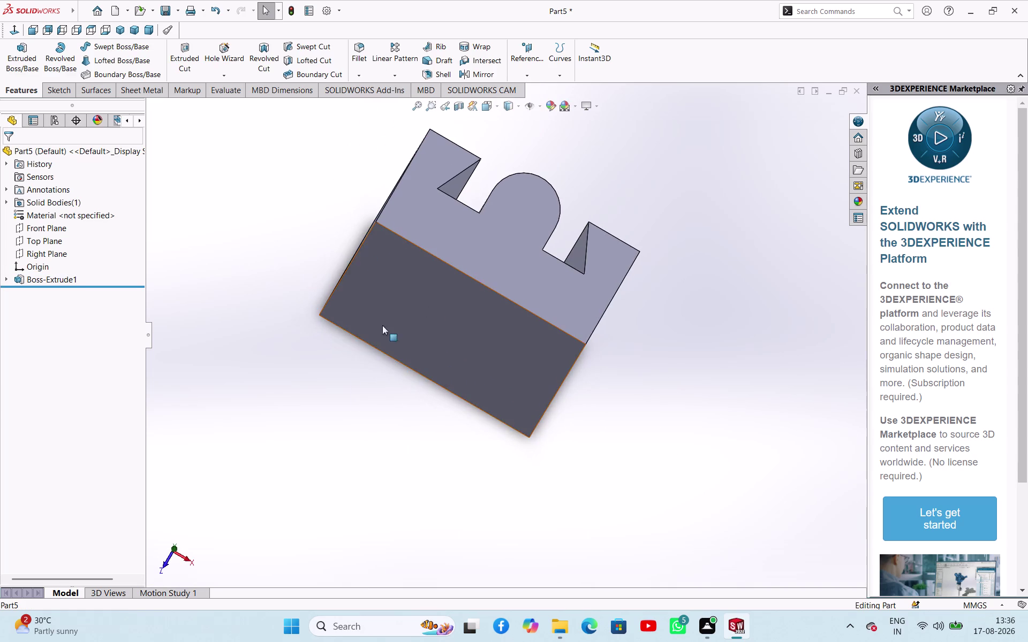
scroll(up, 3)
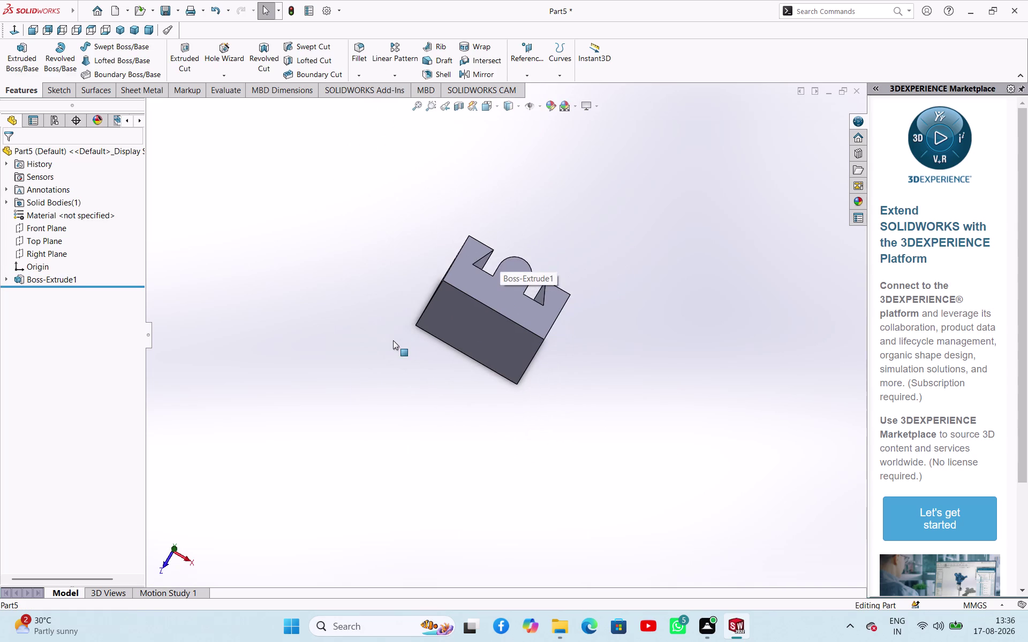
scroll(down, 3)
scroll(up, 3)
middle_drag(641, 439, 649, 309)
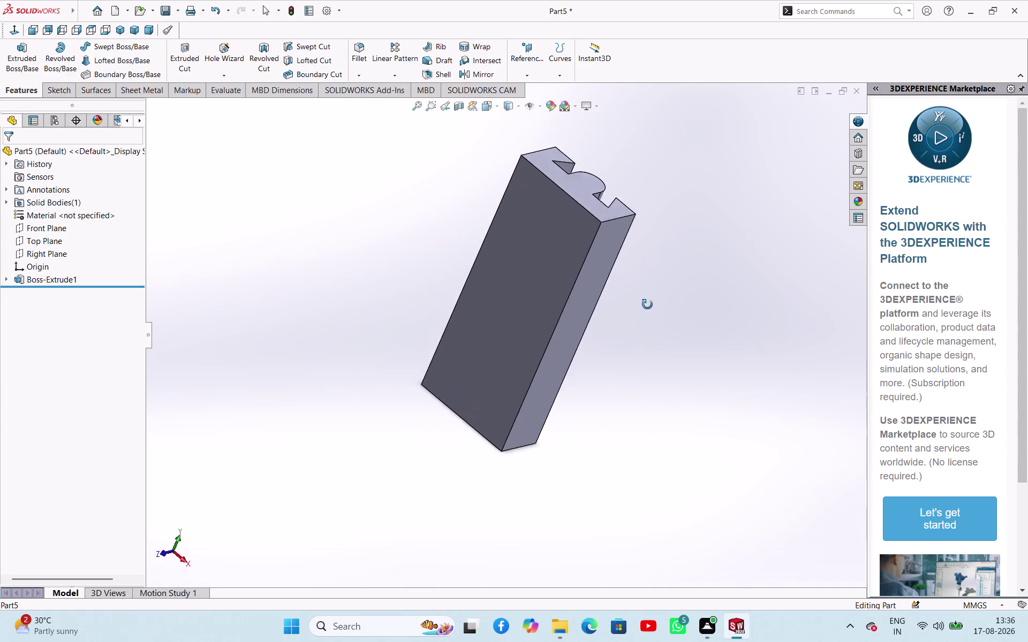
middle_drag(649, 309, 730, 261)
scroll(up, 3)
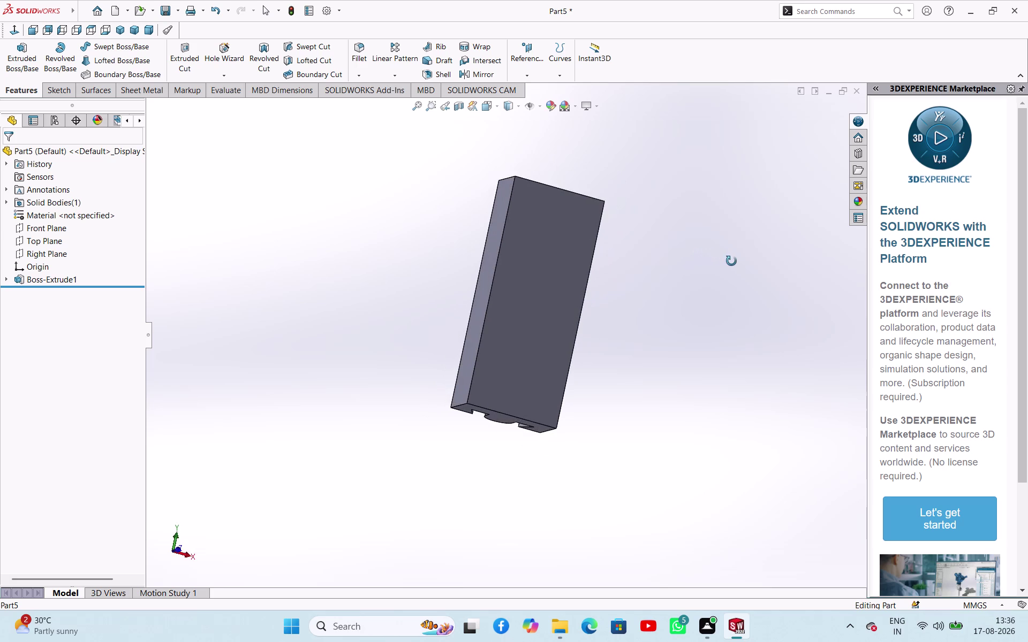
middle_drag(730, 261, 711, 288)
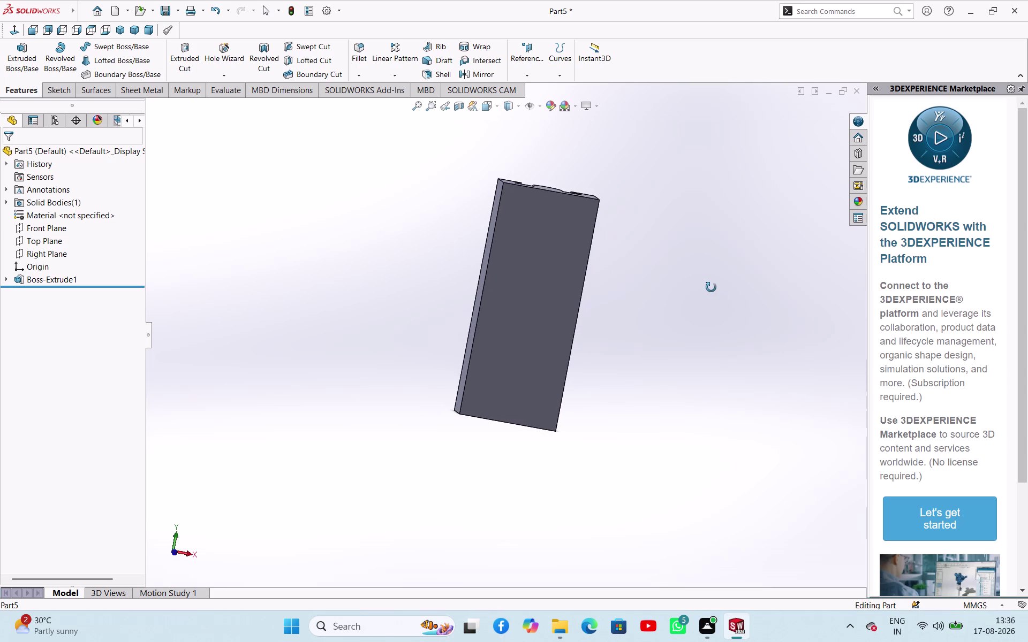
middle_drag(711, 287, 710, 288)
click(519, 298)
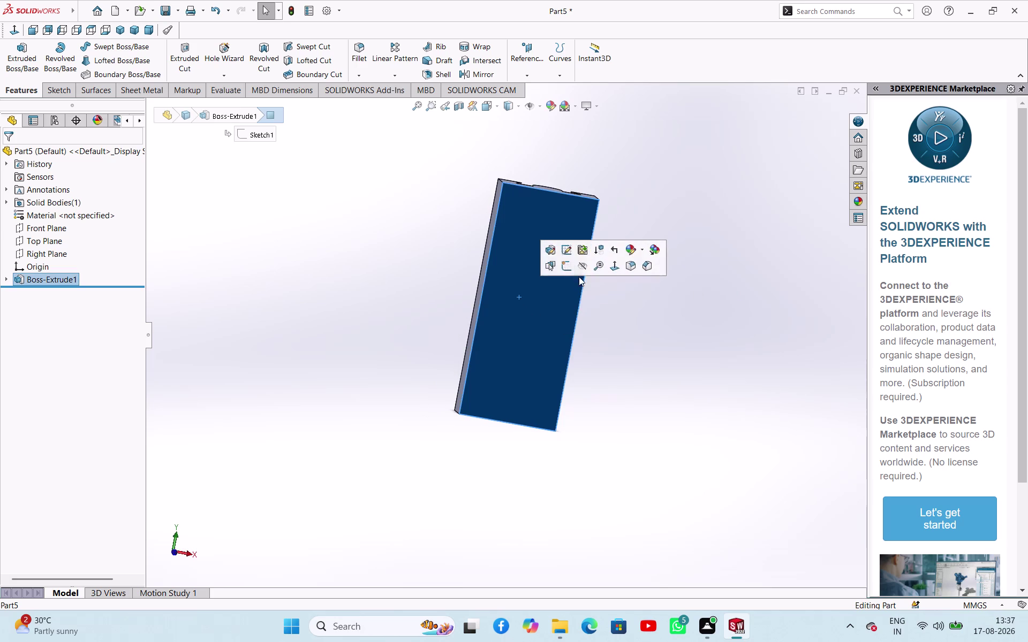
click(564, 265)
click(695, 340)
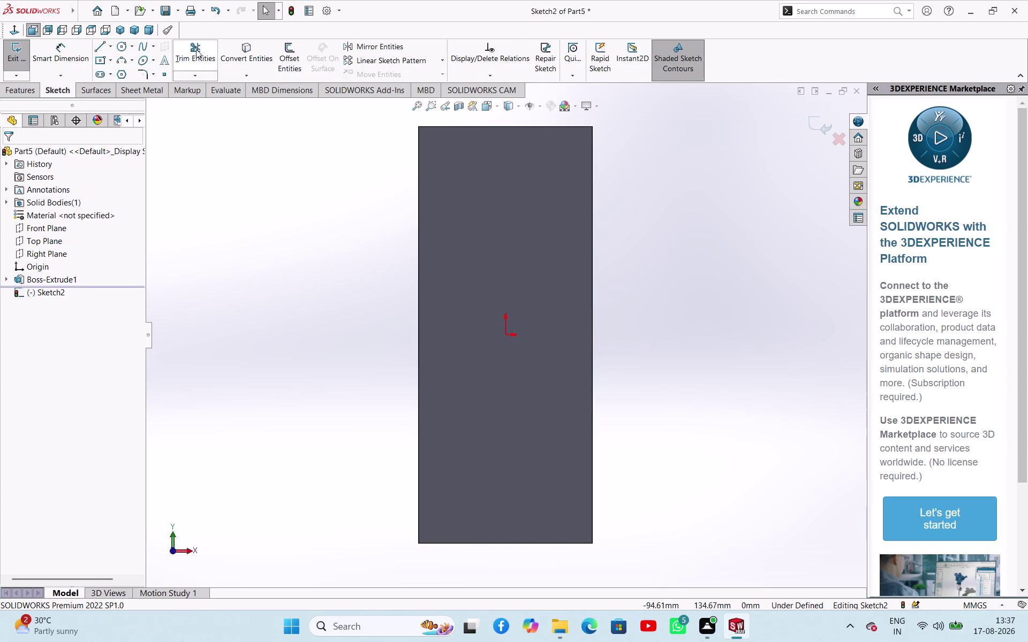
Start a construction line at the origin, then cancel it.
click(111, 49)
click(112, 79)
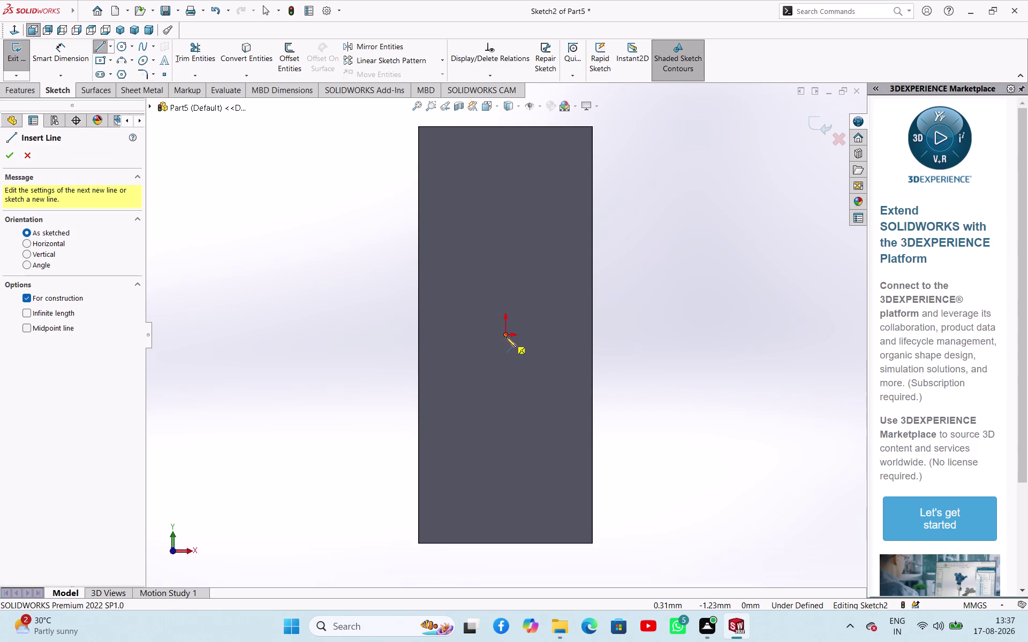
click(506, 337)
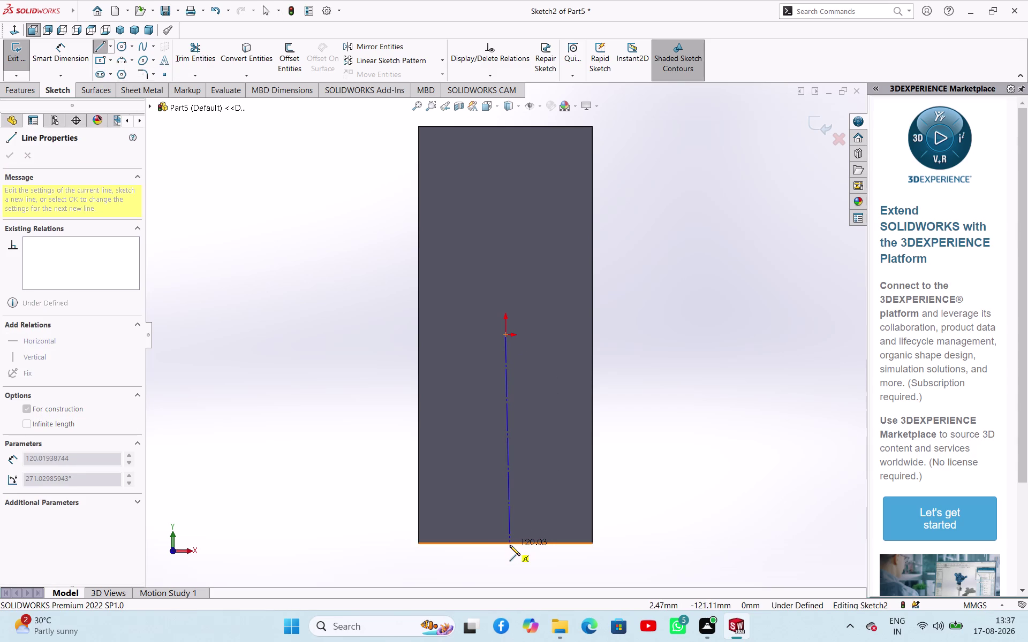
key(Escape)
key(grave)
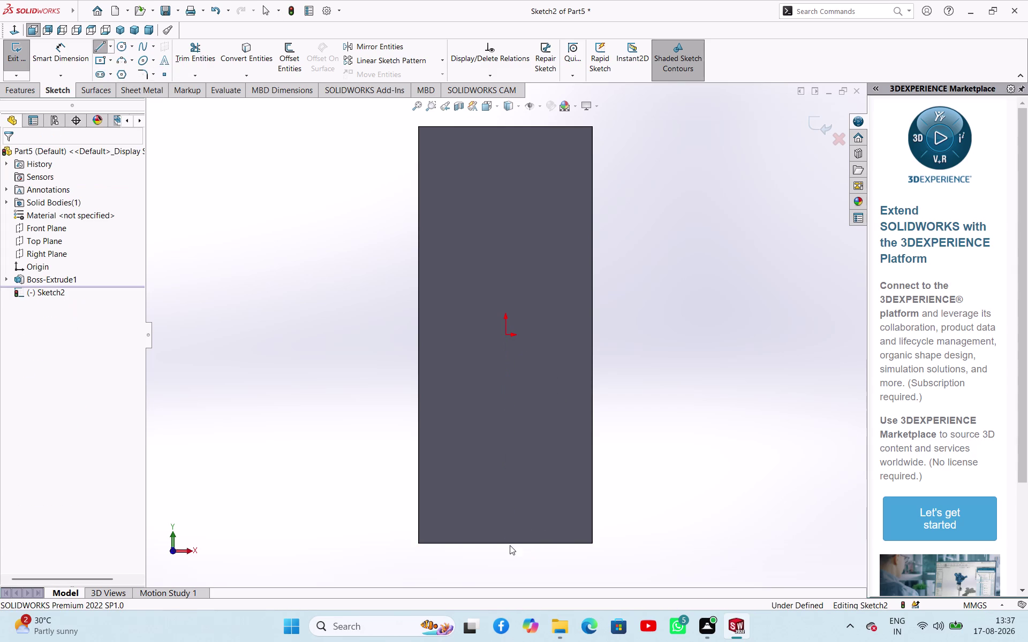
Draw a vertical midpoint centreline from the origin extending past both block ends.
click(110, 49)
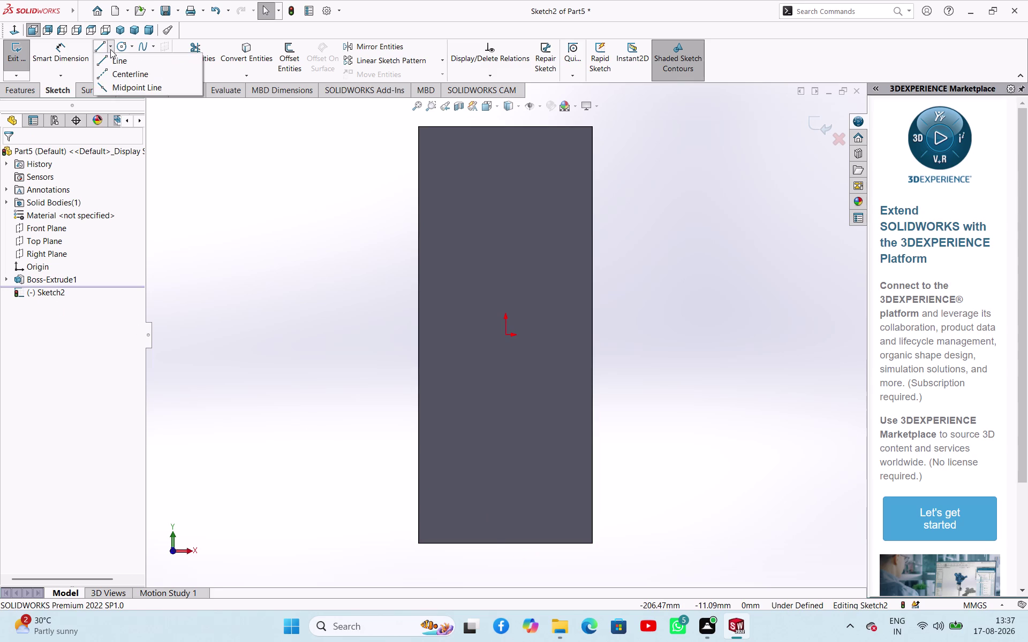
click(117, 75)
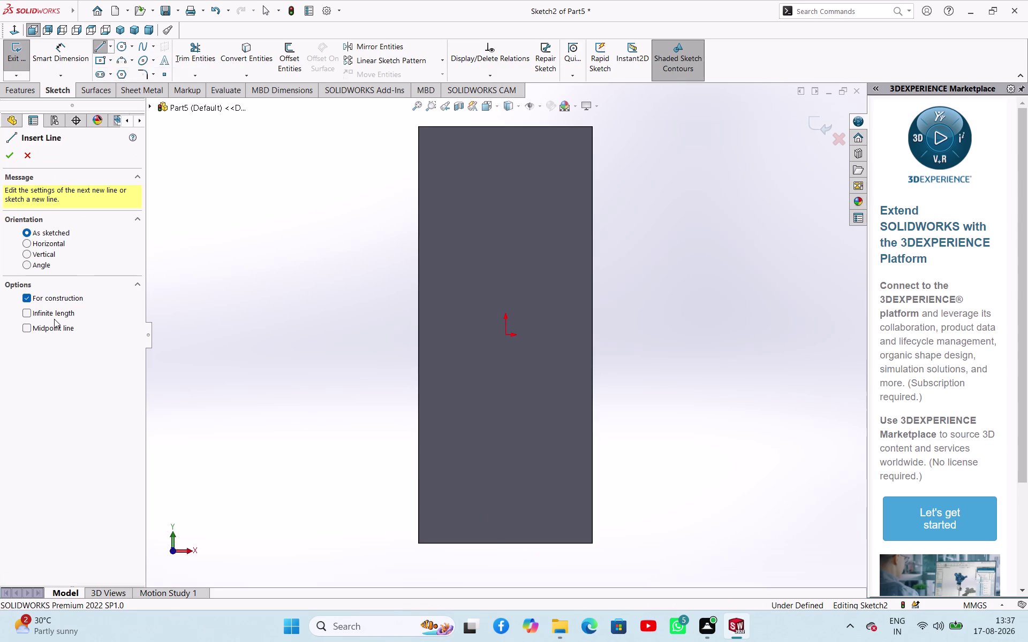
click(54, 331)
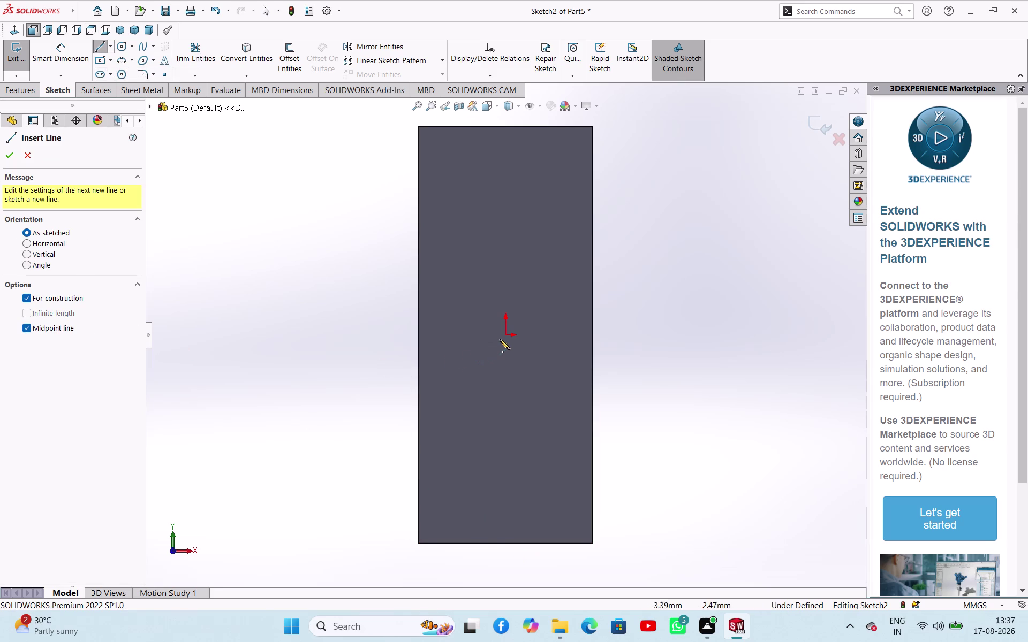
click(507, 337)
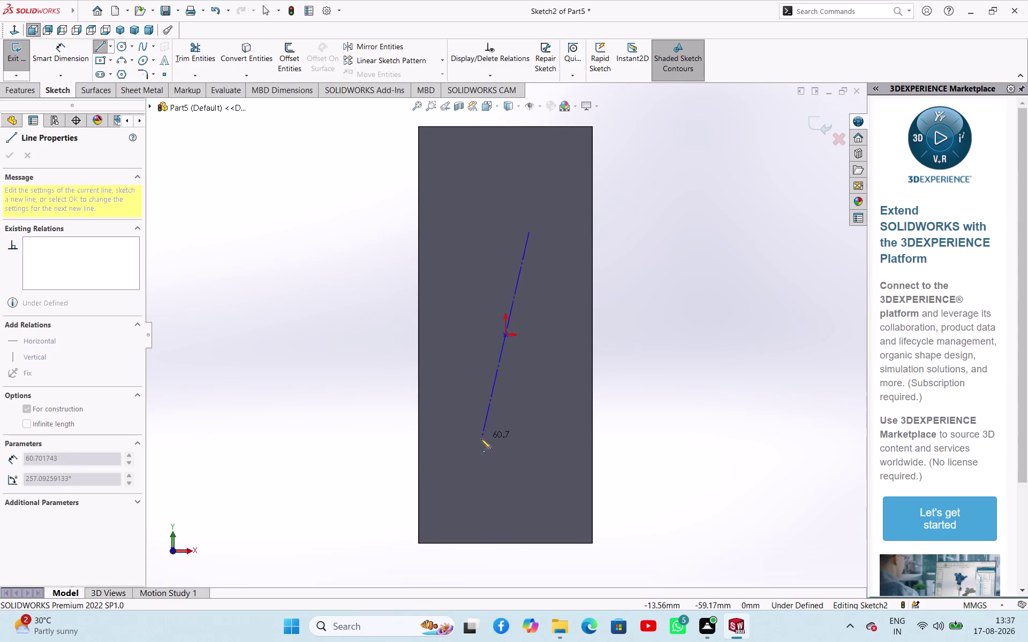
scroll(up, 3)
click(504, 480)
right_click(599, 460)
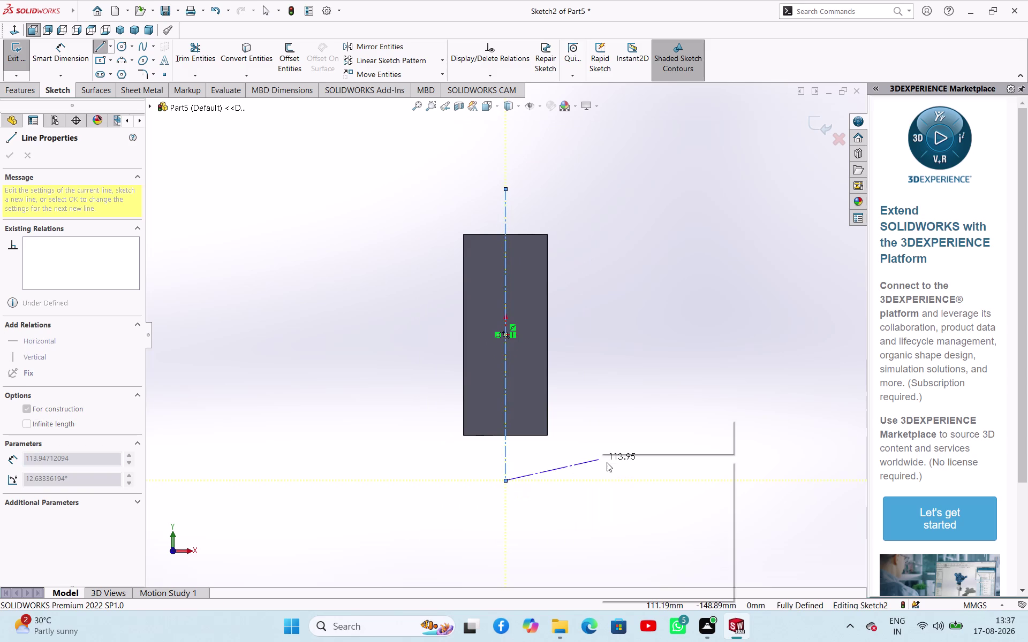
click(607, 462)
click(651, 346)
scroll(up, 3)
scroll(down, 3)
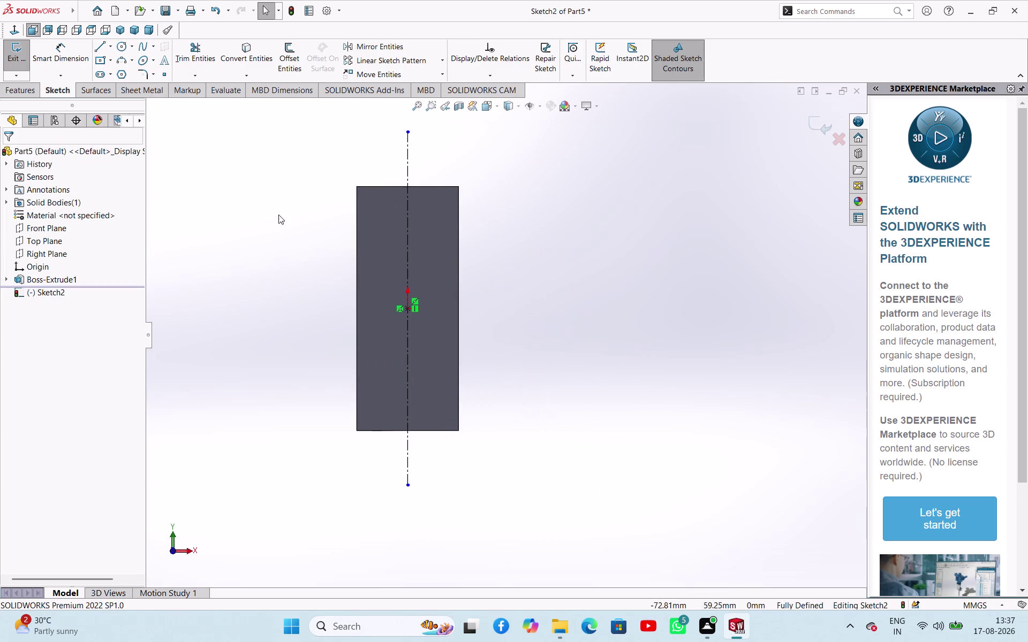
click(123, 51)
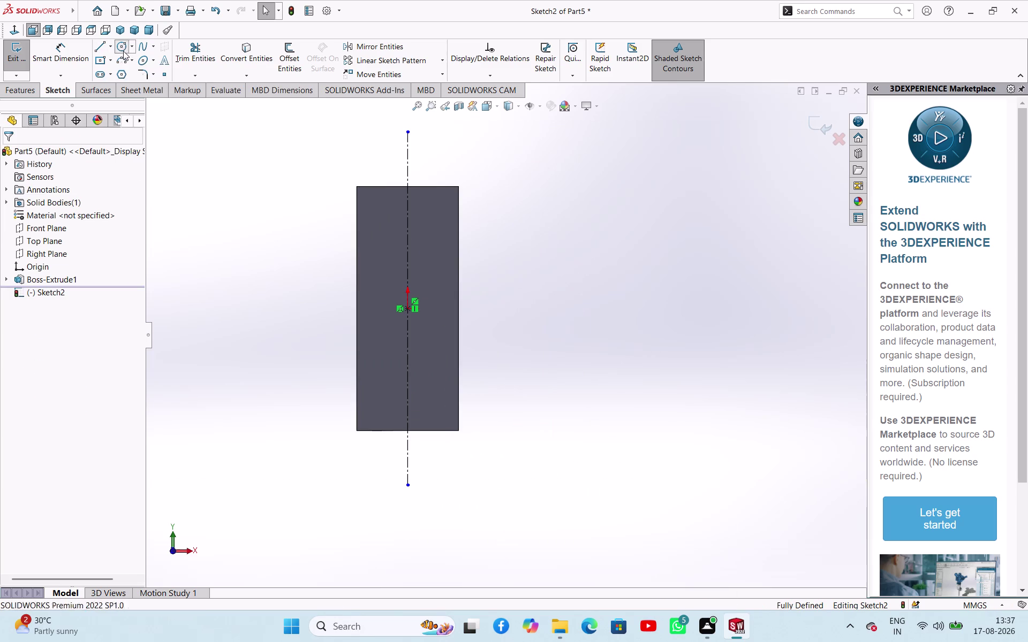
Draw two small circles with centres on the centreline, one above the other.
click(407, 409)
click(412, 416)
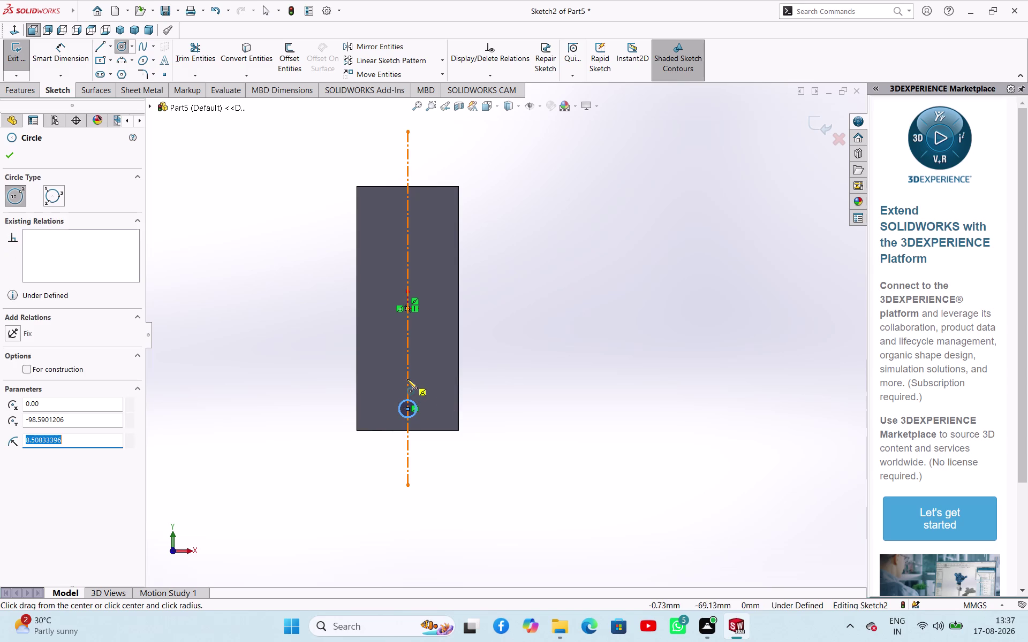
click(407, 379)
click(416, 382)
right_click(504, 340)
click(519, 347)
right_drag(518, 376, 520, 318)
Dimension the distance between the two circle centres as 88 mm.
click(409, 376)
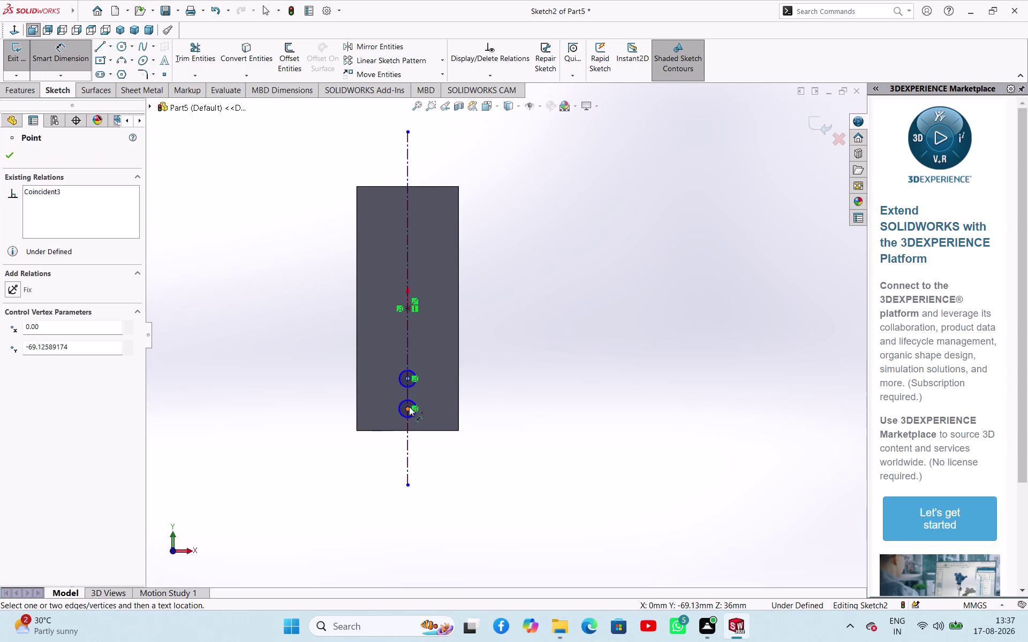
click(409, 407)
click(468, 380)
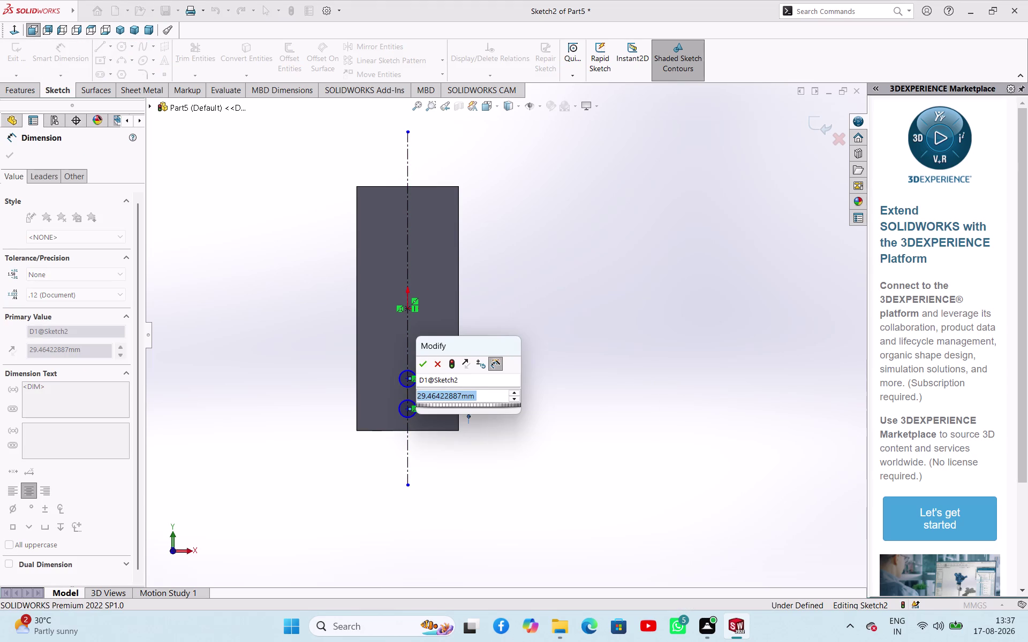
text(88)
key(Return)
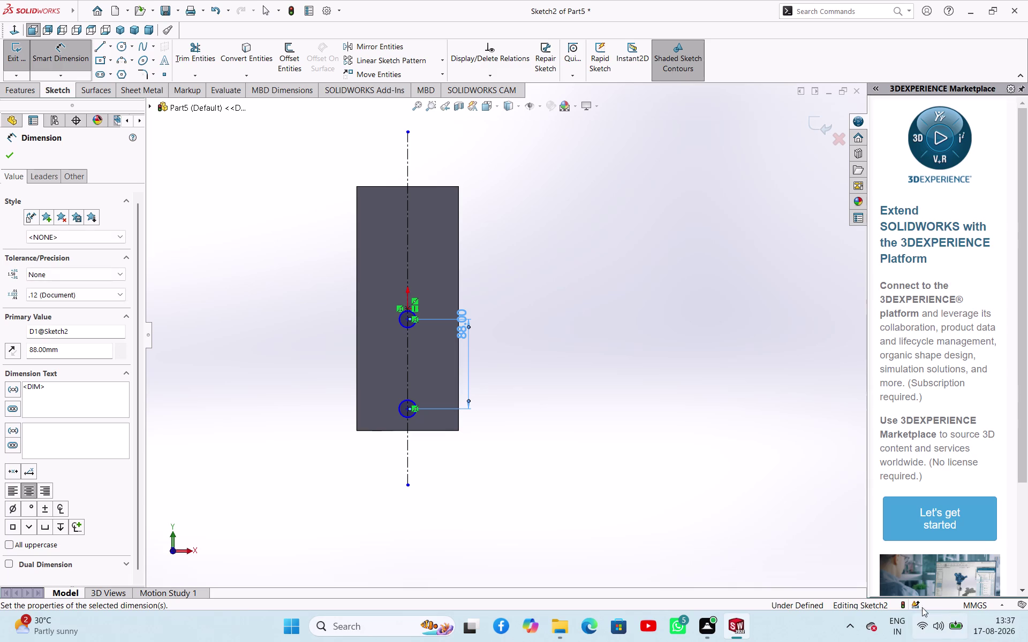
Dimension the lower circle centre 35 mm above the block's bottom edge.
click(406, 410)
click(420, 430)
click(553, 426)
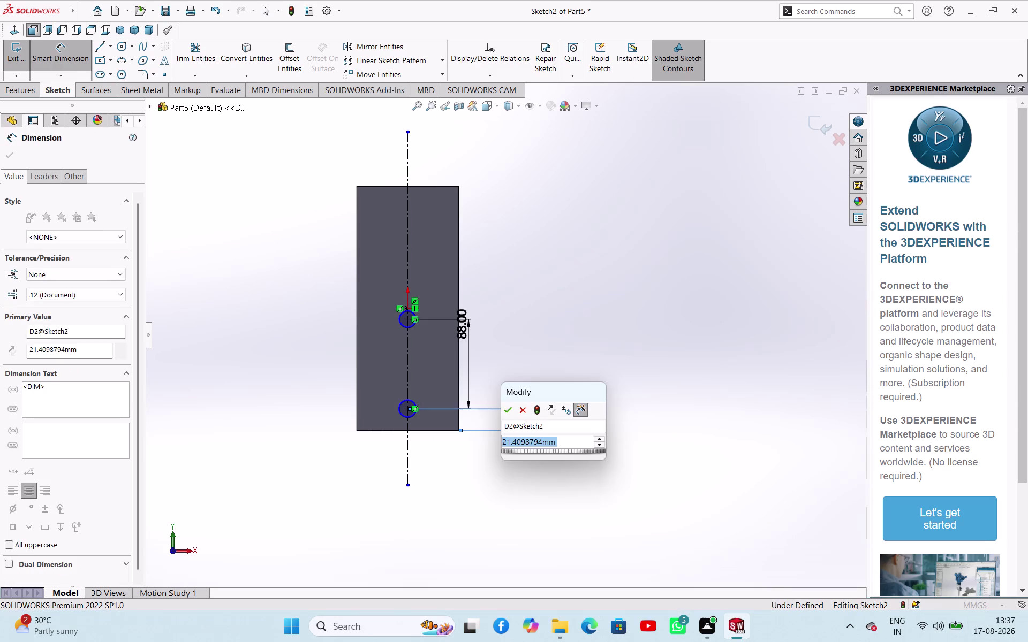
text(35)
key(Return)
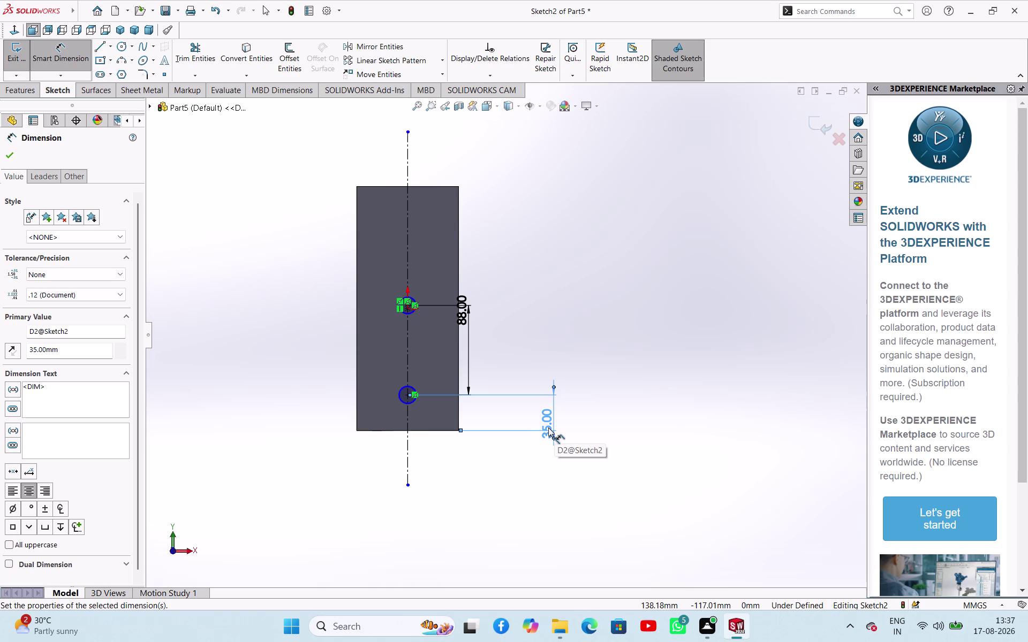
right_click(642, 264)
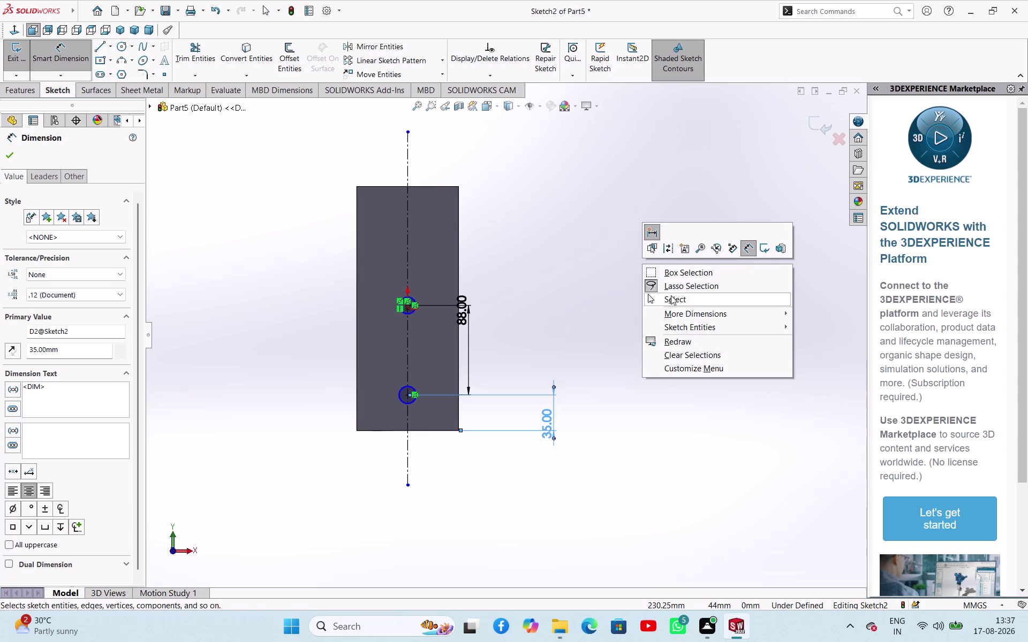
click(670, 301)
right_drag(662, 357, 615, 331)
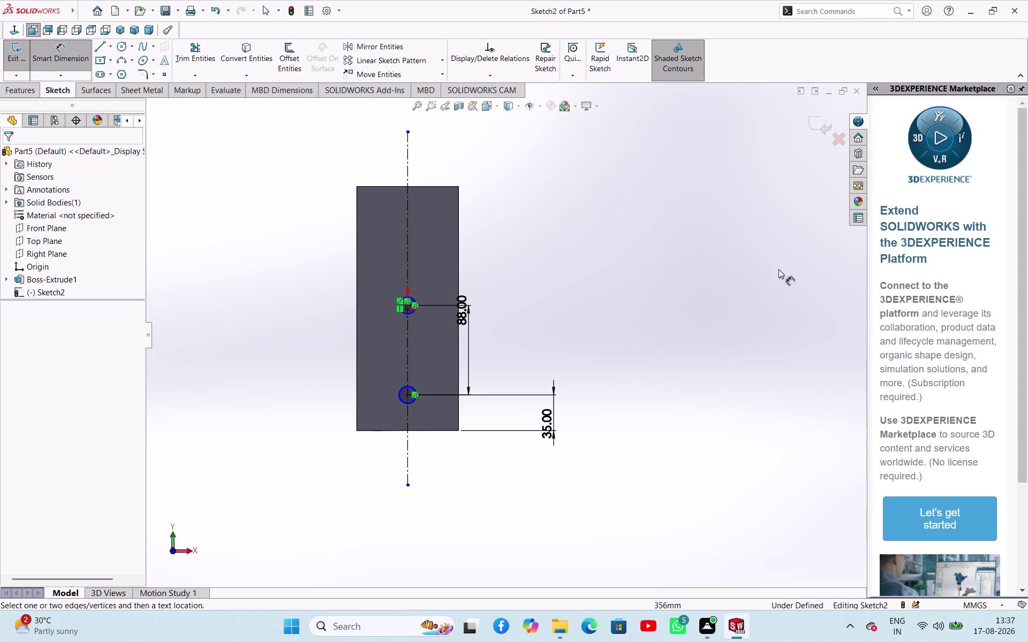
right_drag(778, 263, 845, 257)
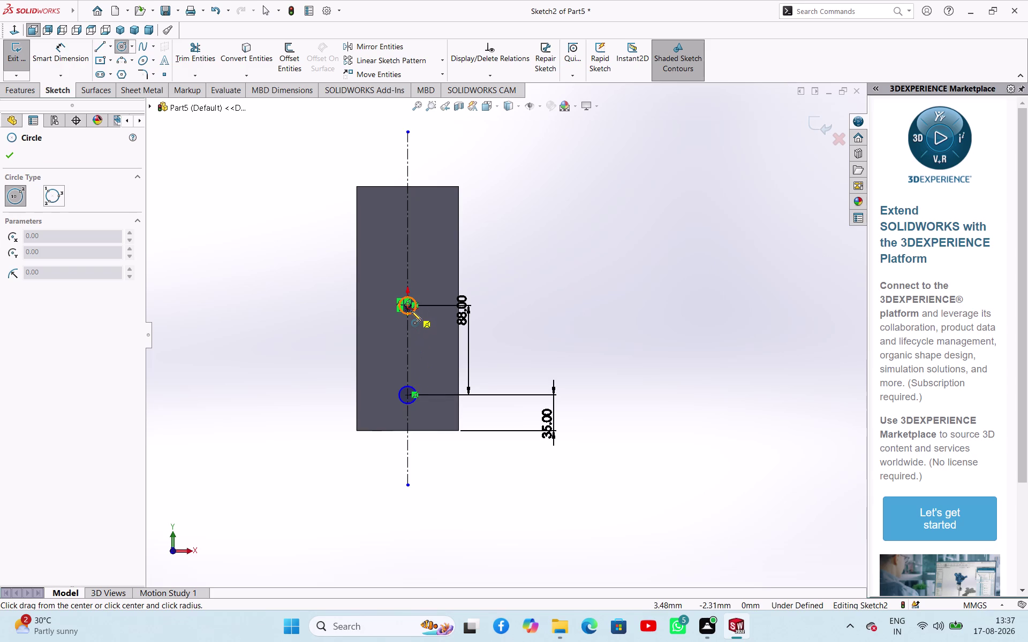
Draw a large circle centred on the upper circle's centre point.
scroll(down, 3)
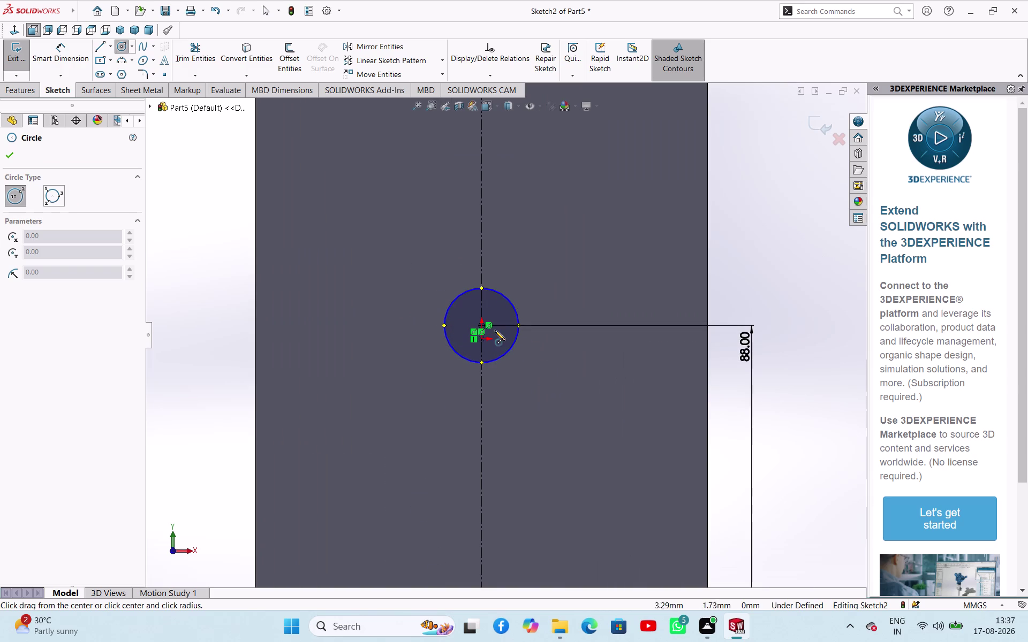
click(483, 326)
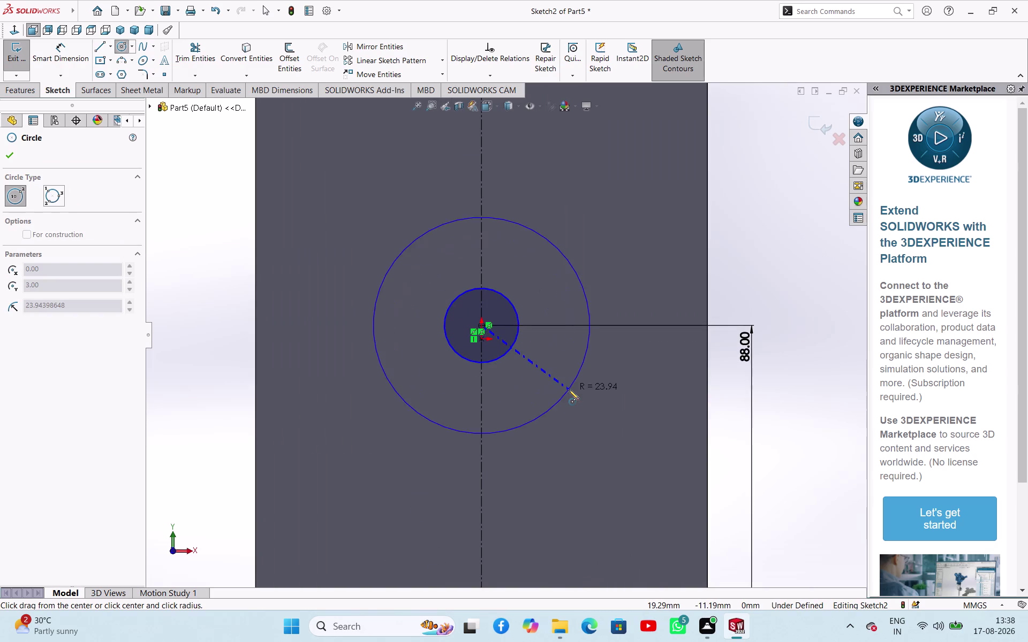
scroll(up, 3)
click(634, 411)
right_click(716, 318)
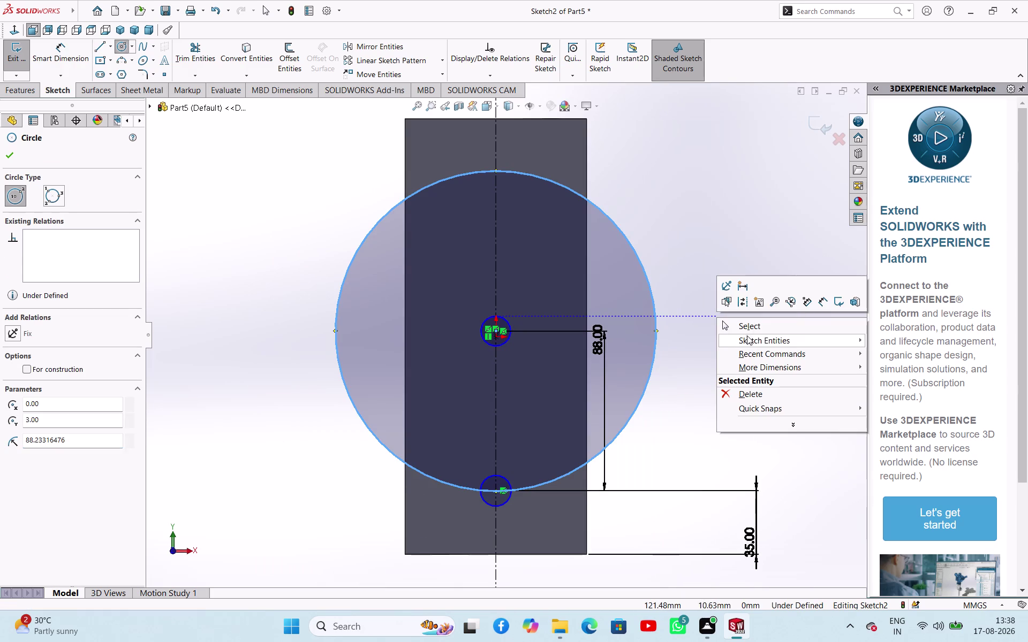
click(747, 332)
Set the large circle's diameter dimension to 246 mm.
right_drag(739, 361, 744, 295)
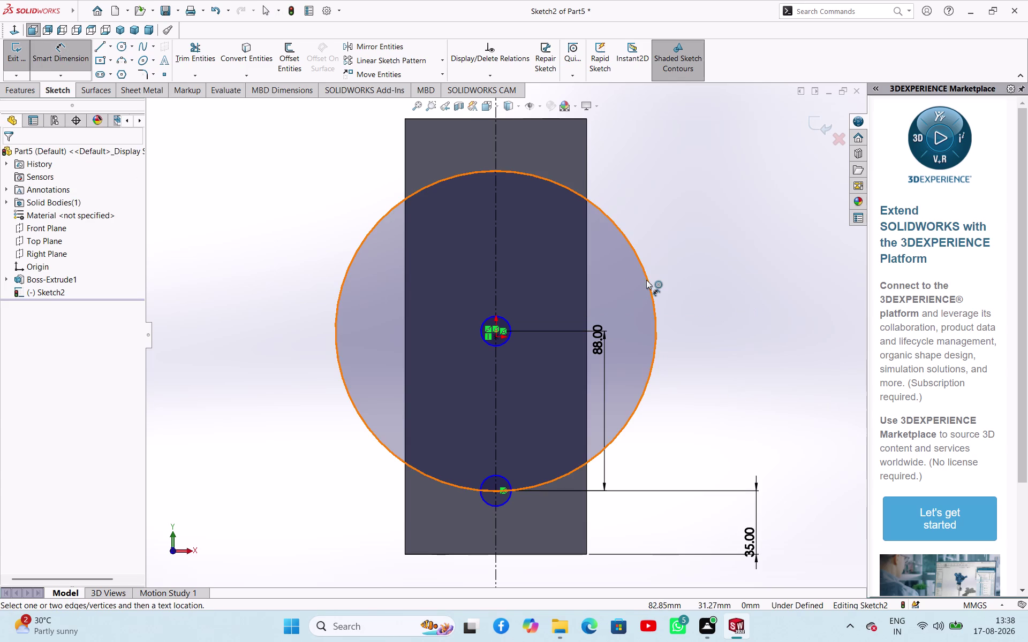
click(646, 280)
click(721, 290)
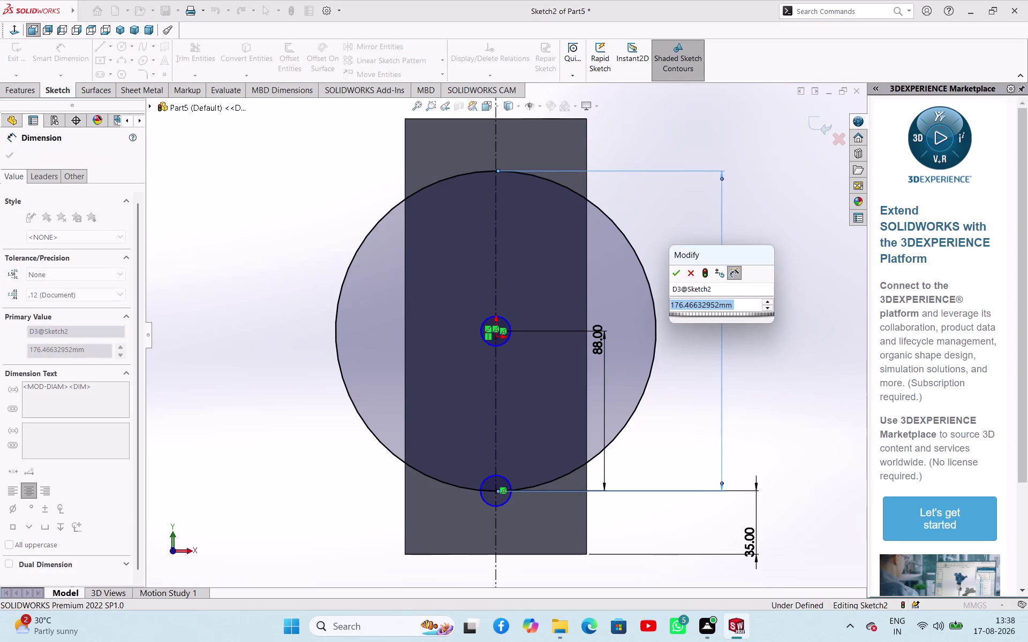
key(2)
text(46)
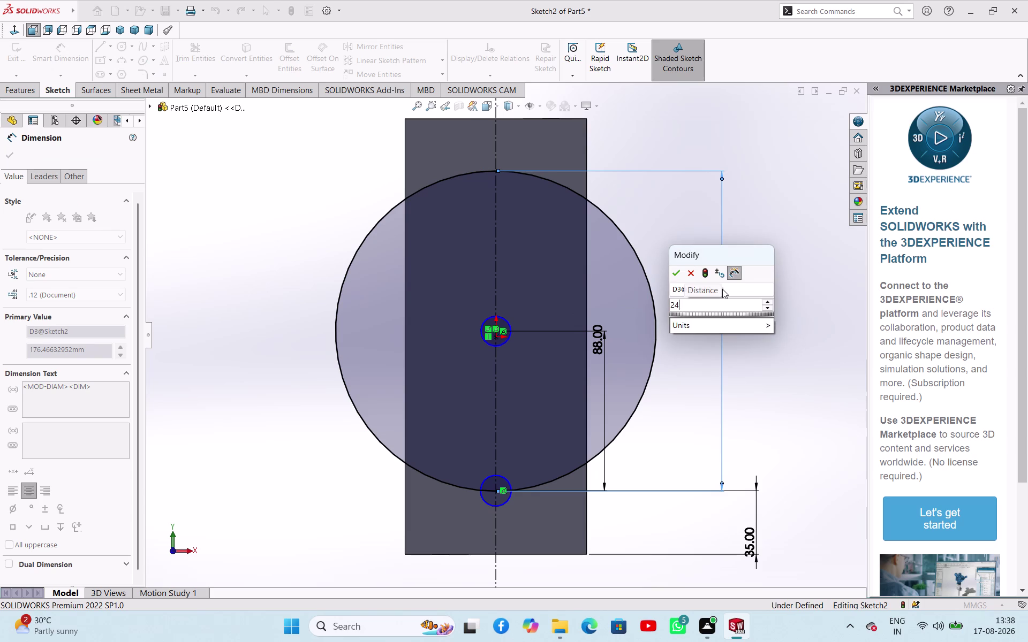
key(Return)
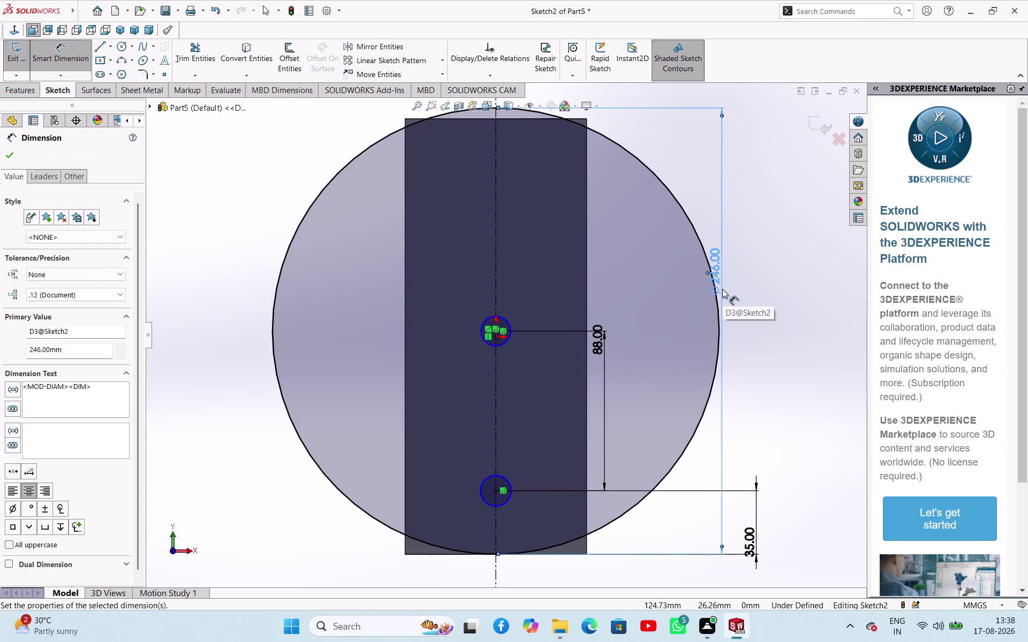
Select the lower sketch point and close its Point properties.
scroll(up, 3)
scroll(down, 3)
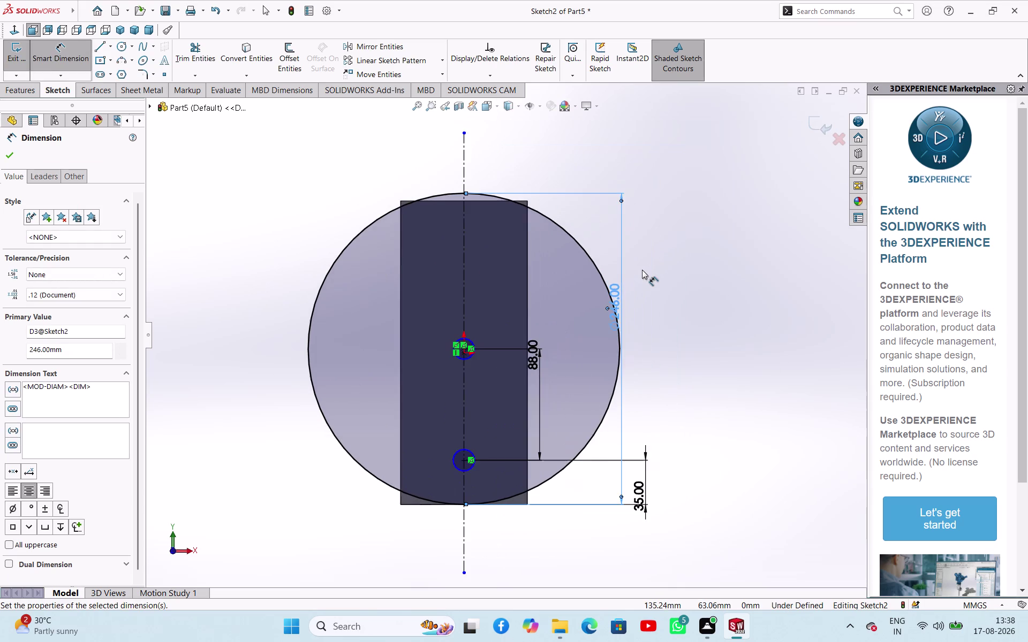
scroll(up, 3)
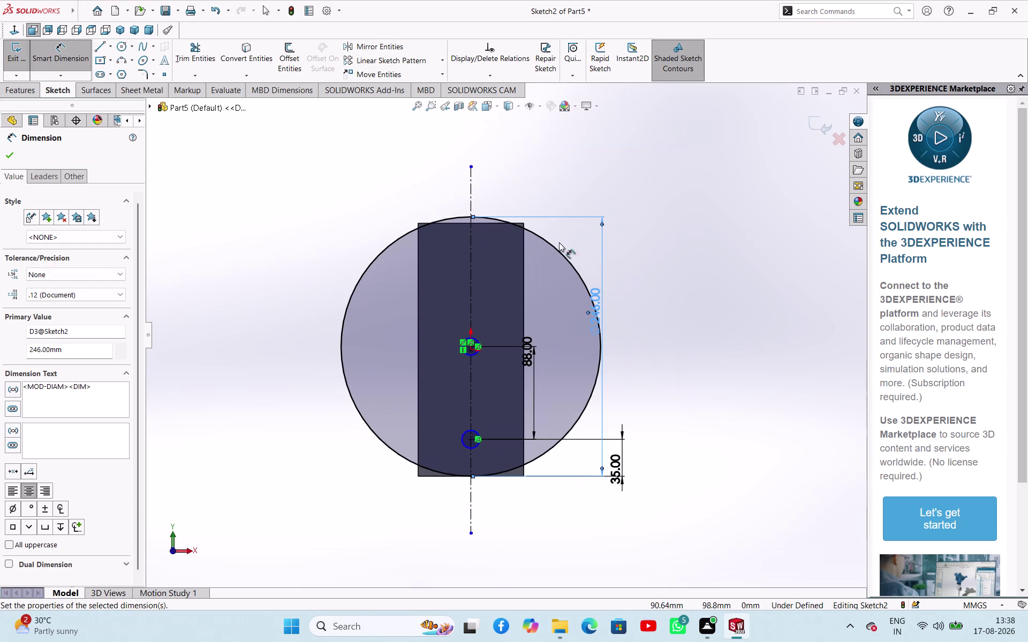
click(472, 439)
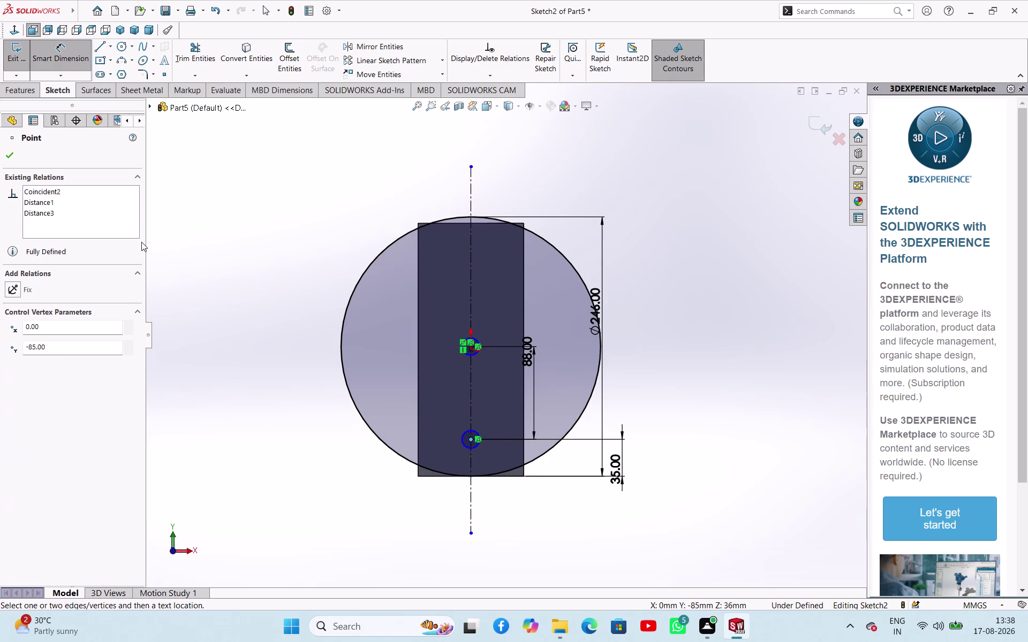
right_click(225, 210)
click(242, 247)
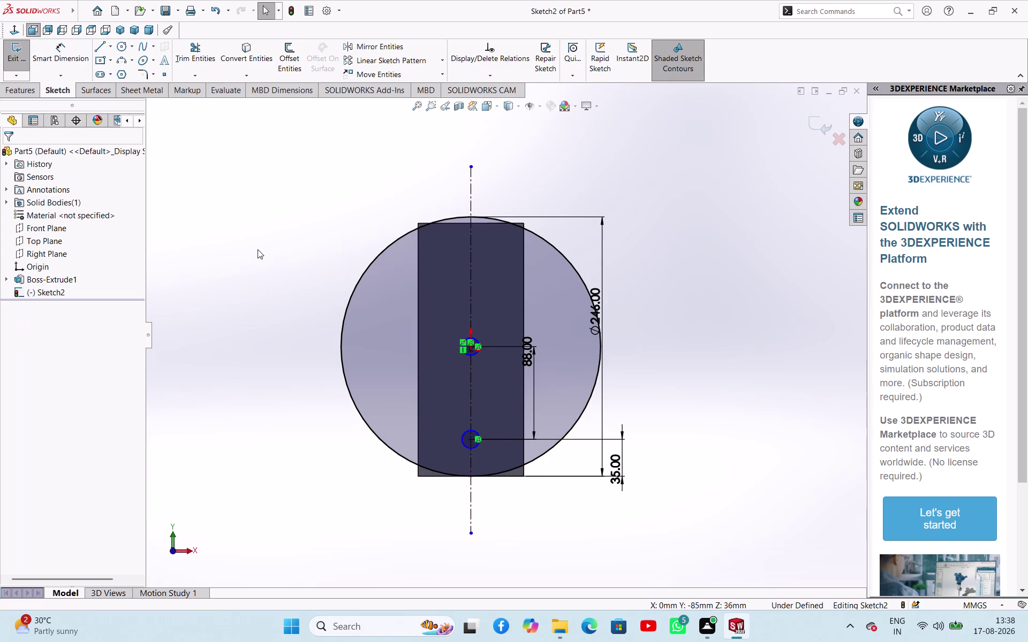
right_drag(272, 235, 298, 196)
Draw a large circle centred on the lower centreline point.
right_drag(298, 196, 344, 229)
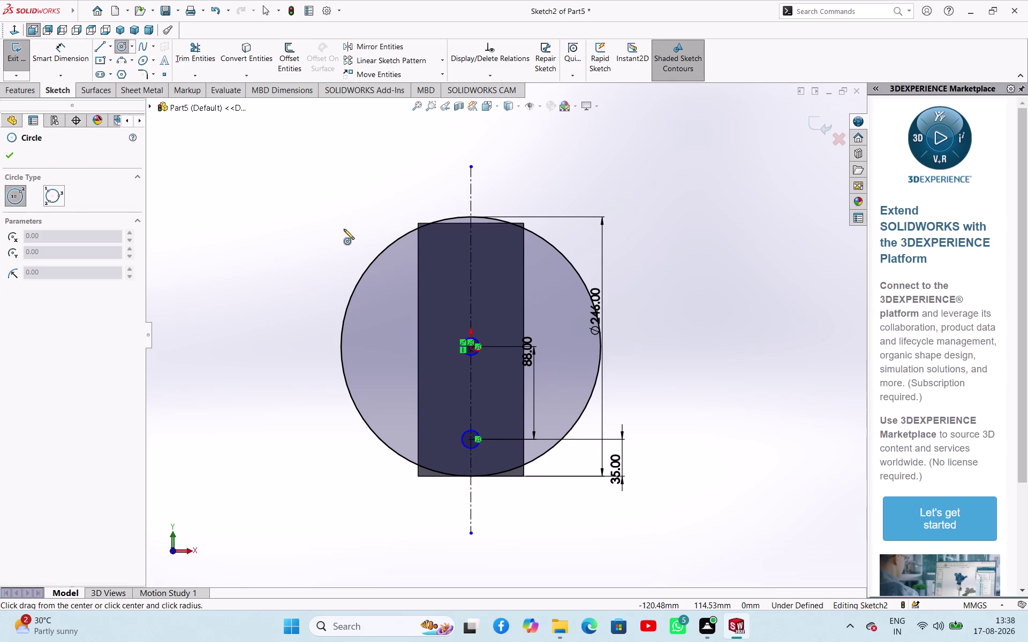
click(472, 442)
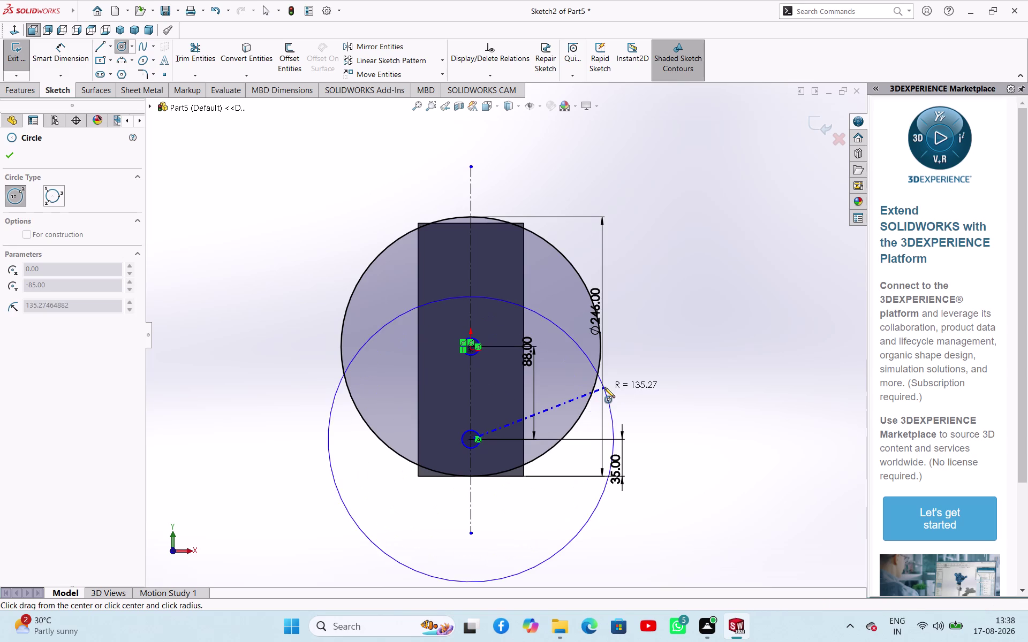
click(605, 388)
right_click(777, 355)
click(782, 366)
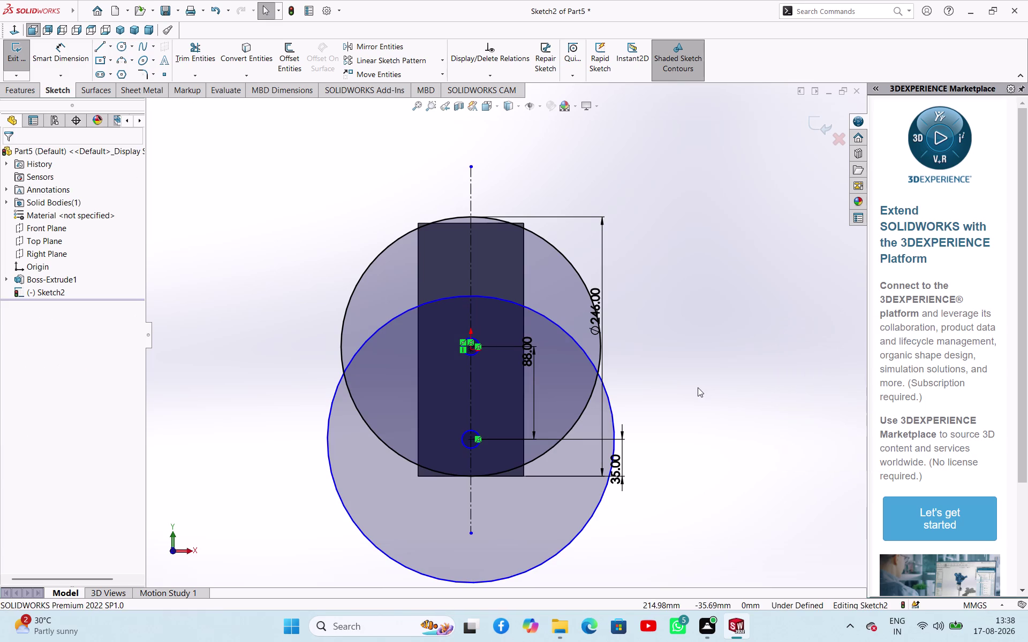
Dimension the new circle's diameter as 230 mm and accept it.
right_drag(698, 388, 723, 329)
drag(613, 412, 628, 401)
click(715, 346)
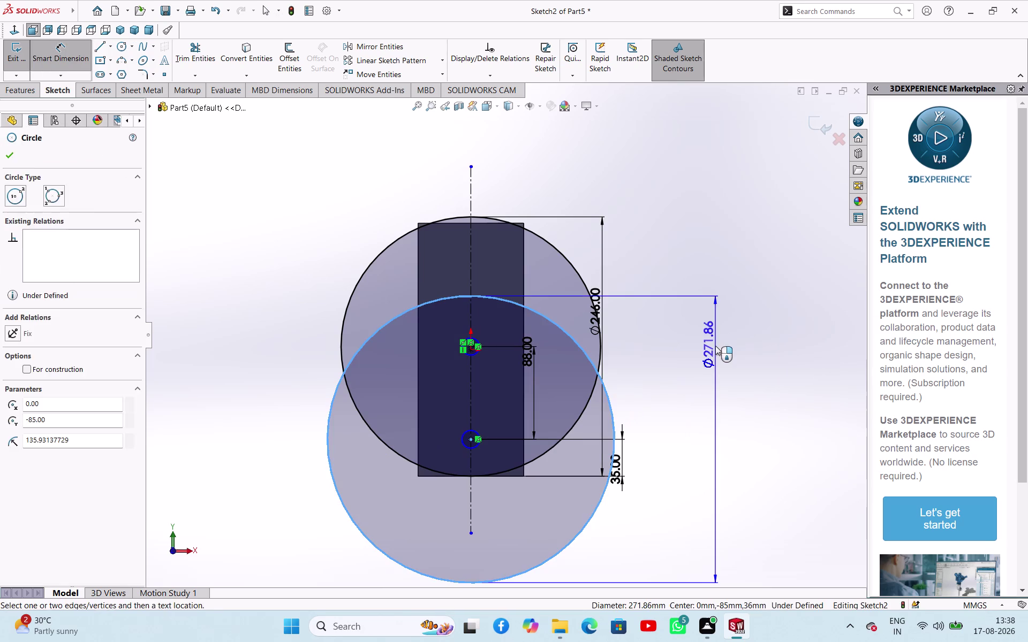
text(230)
key(Return)
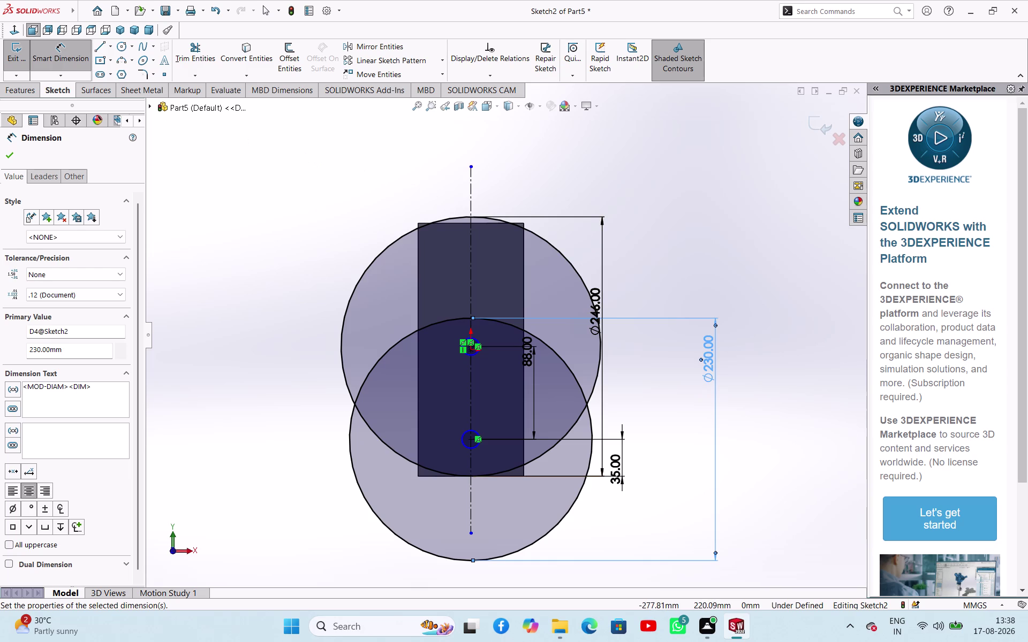
click(15, 157)
click(245, 179)
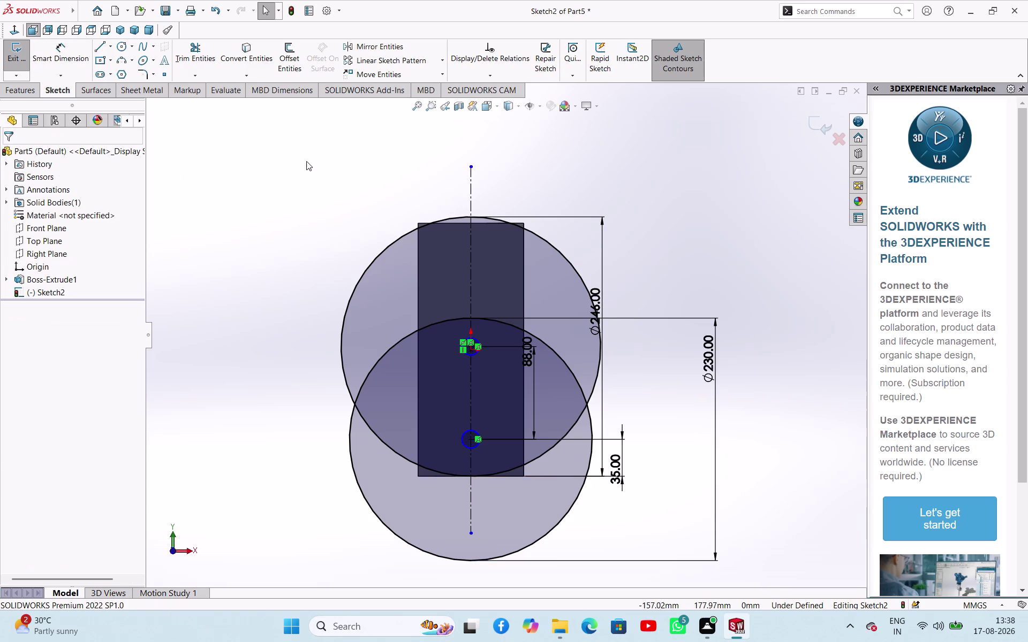
middle_drag(306, 161, 241, 209)
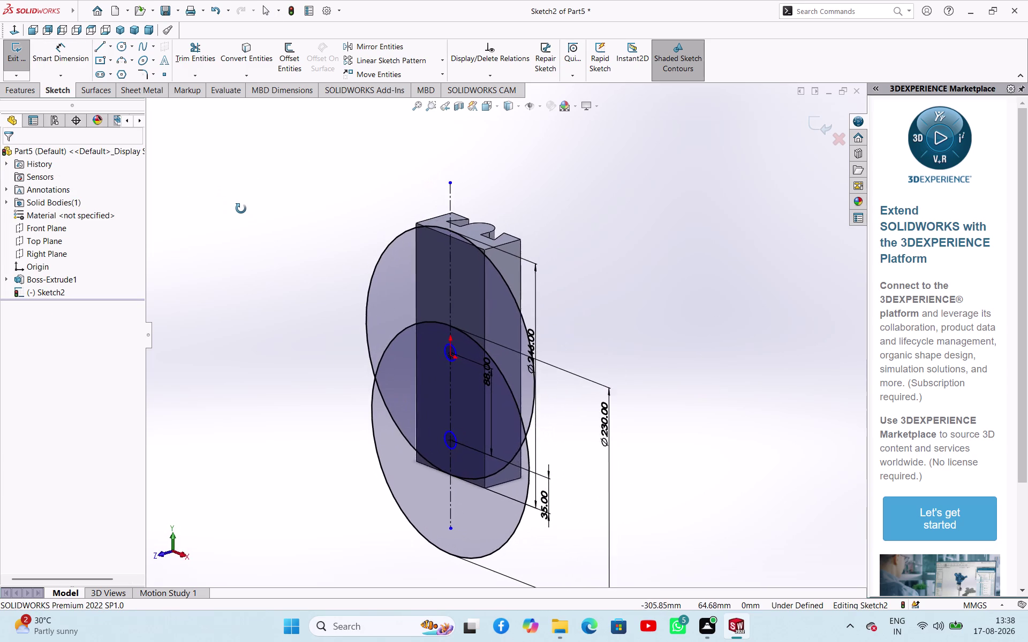
Delete the 230 mm circle and the small lower circle, confirming each deletion.
middle_drag(241, 208, 239, 205)
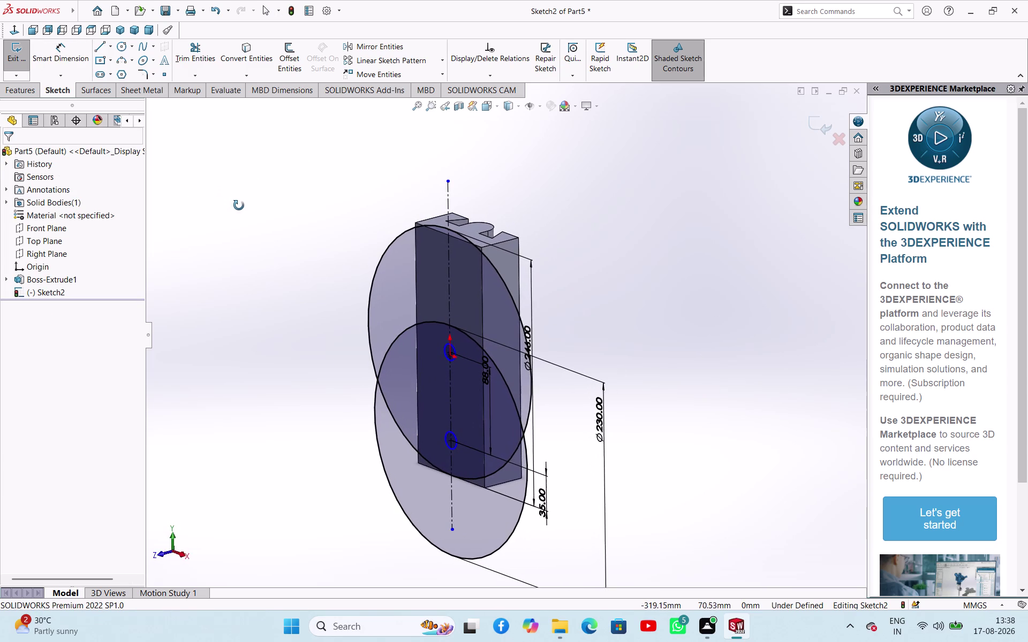
middle_drag(239, 206, 249, 207)
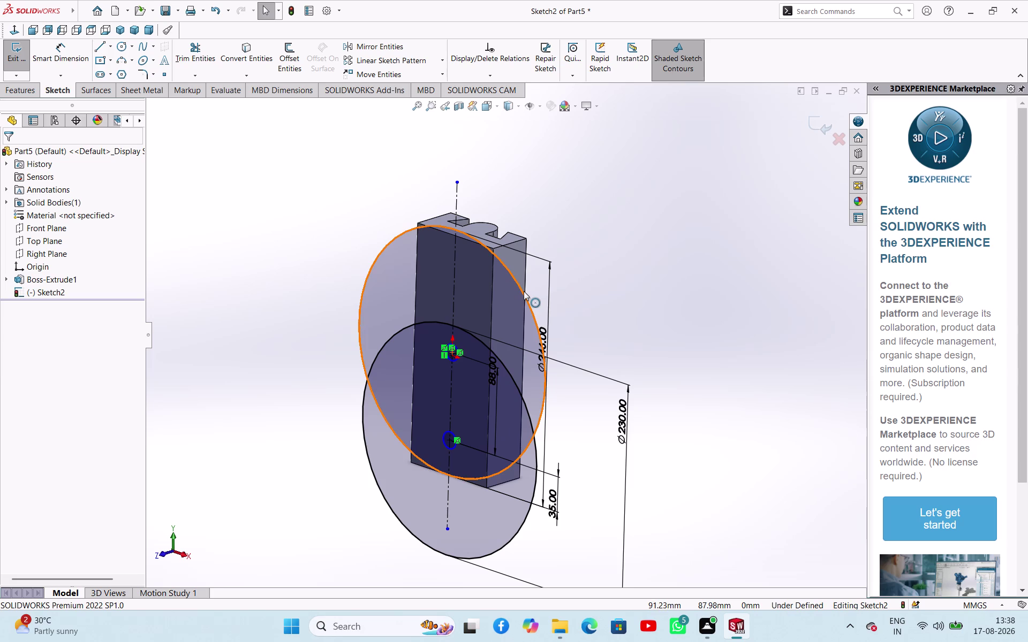
click(537, 461)
key(Delete)
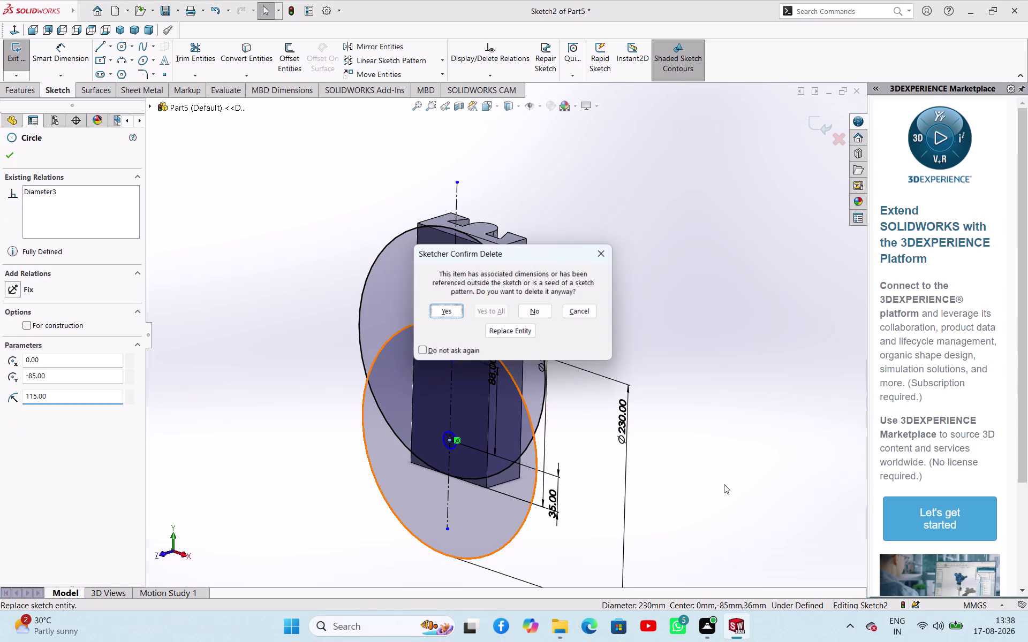
key(Return)
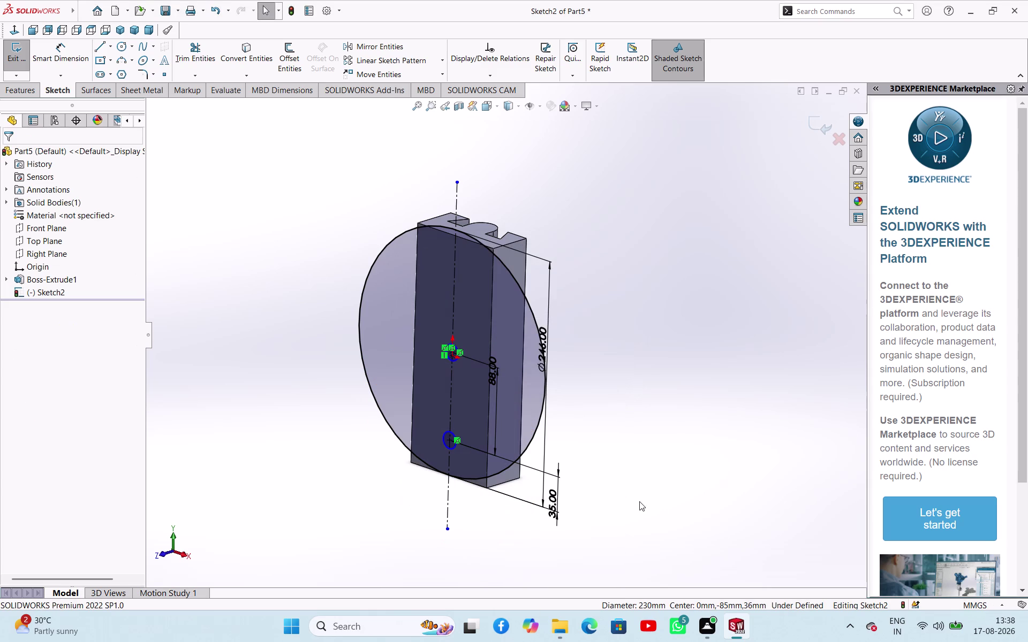
click(451, 435)
key(Delete)
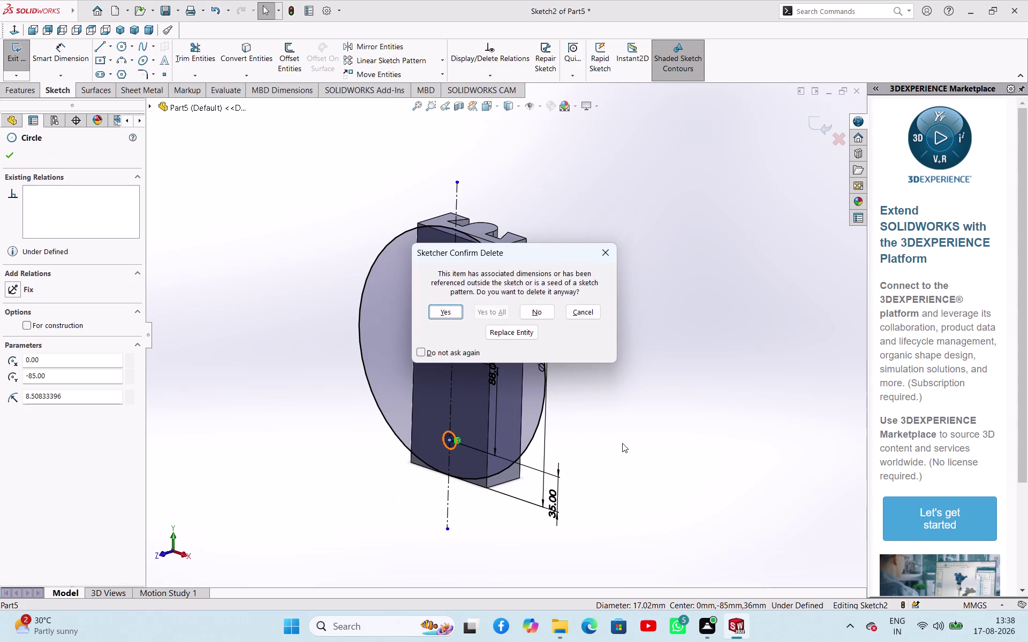
key(Return)
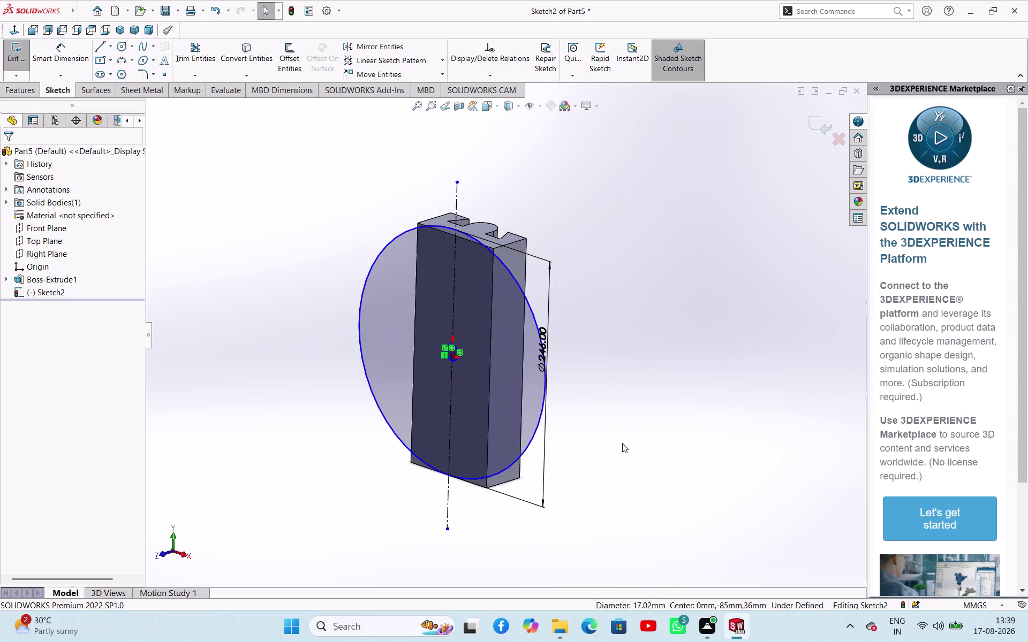
Convert the block's left and right long edges into sketch lines.
middle_drag(568, 418, 620, 366)
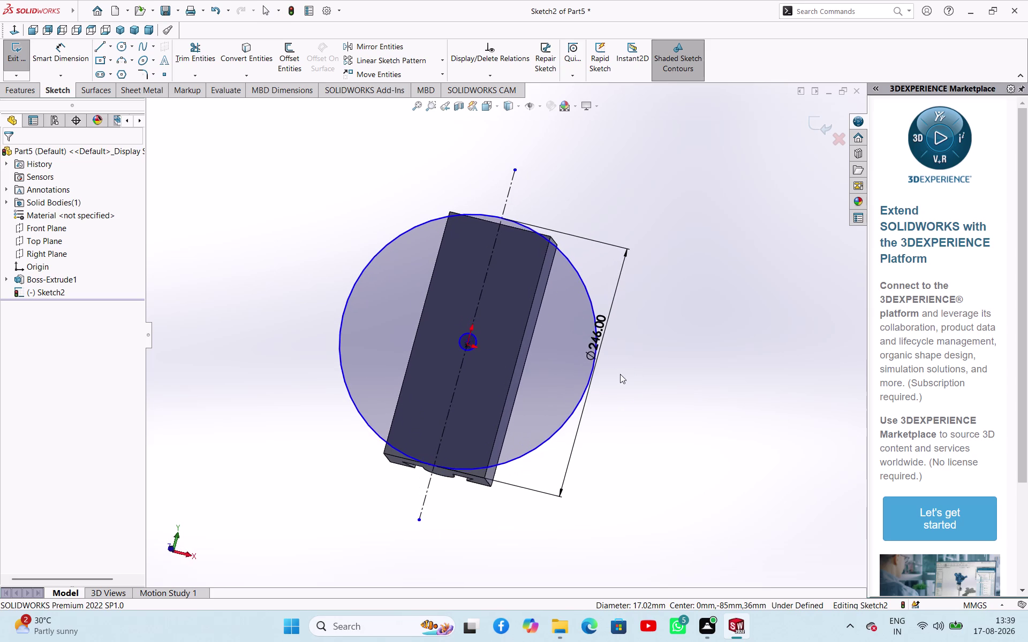
middle_drag(619, 367, 620, 369)
click(240, 43)
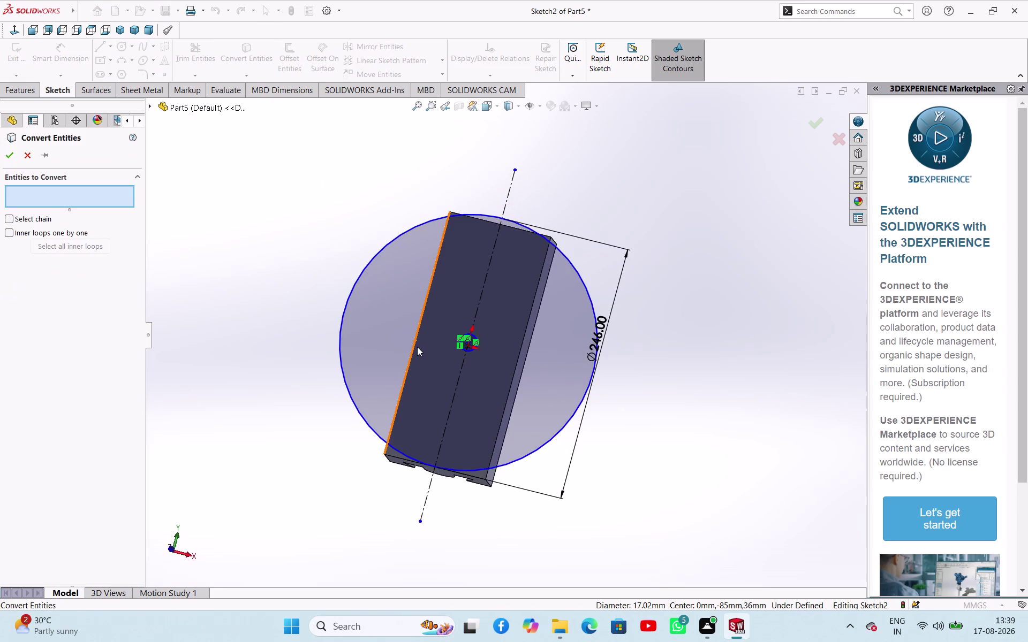
click(412, 347)
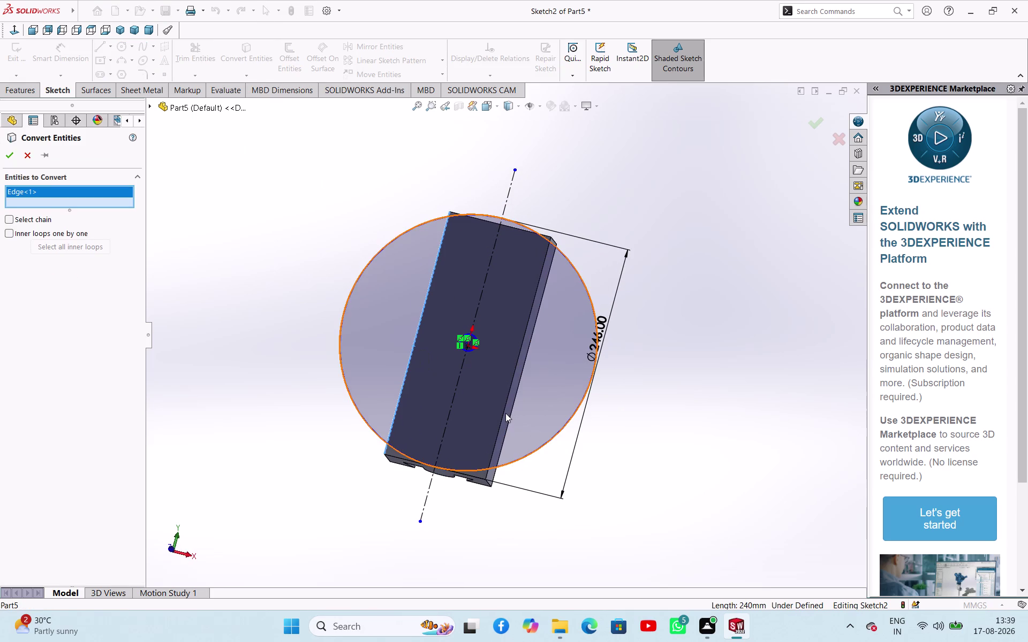
click(504, 413)
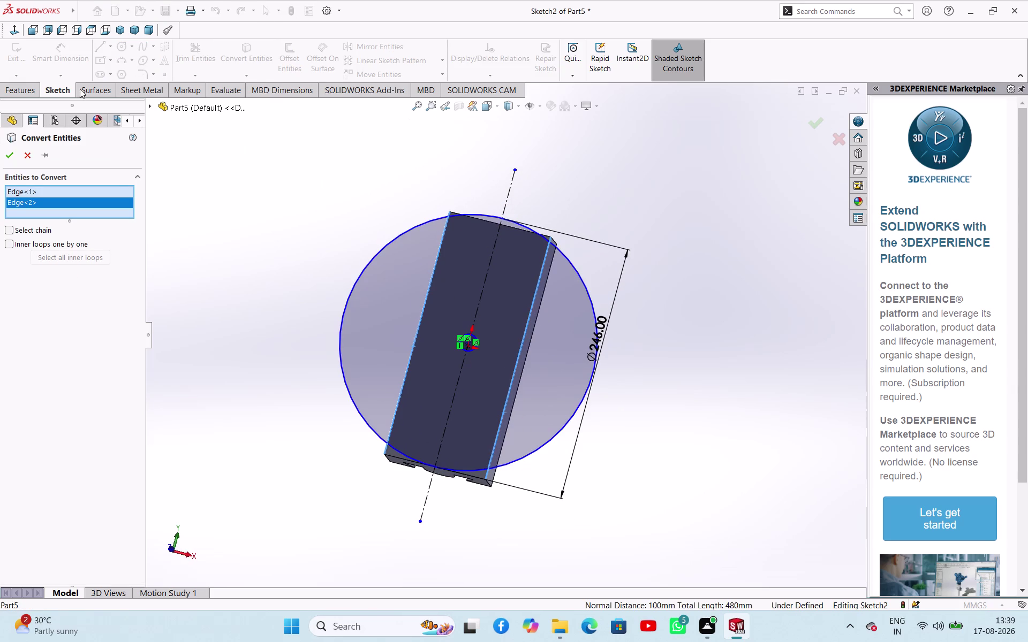
click(5, 157)
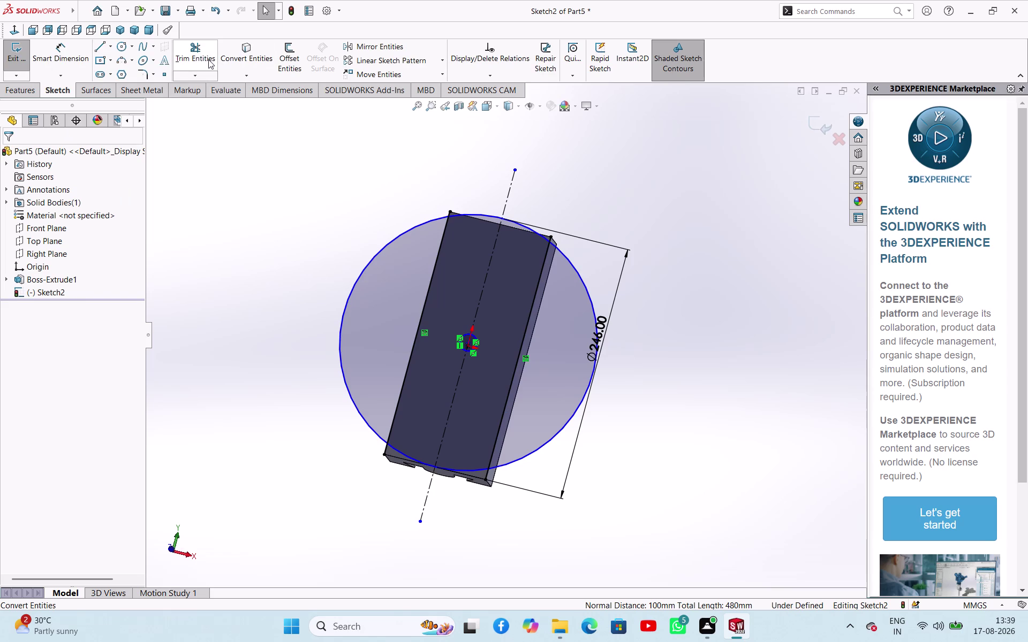
click(208, 60)
Trim the 246 mm circle's right, inner and left arcs to the nearest intersections.
click(582, 283)
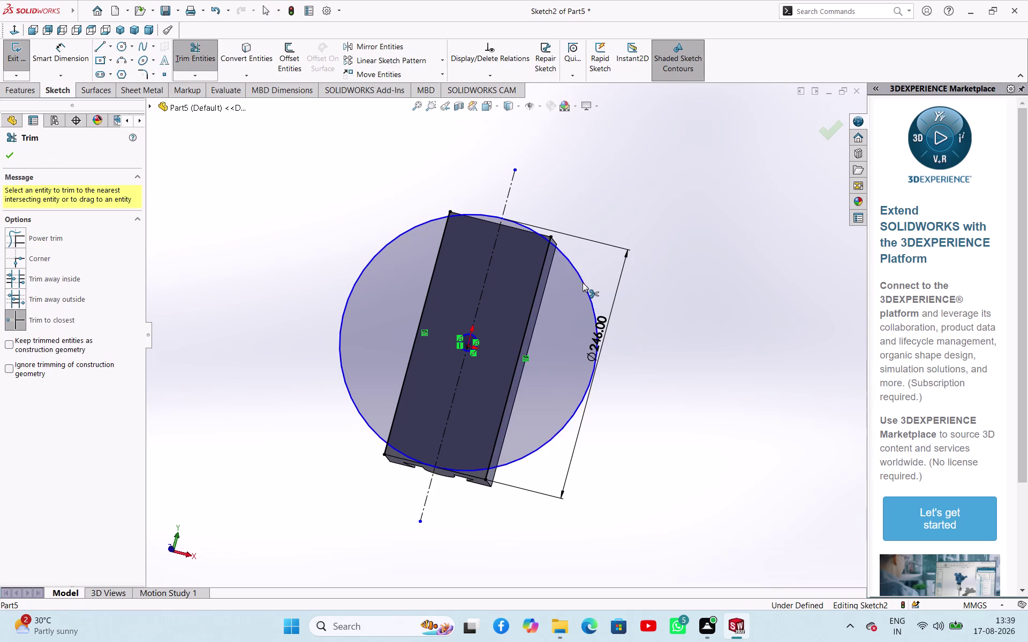
click(528, 225)
click(491, 215)
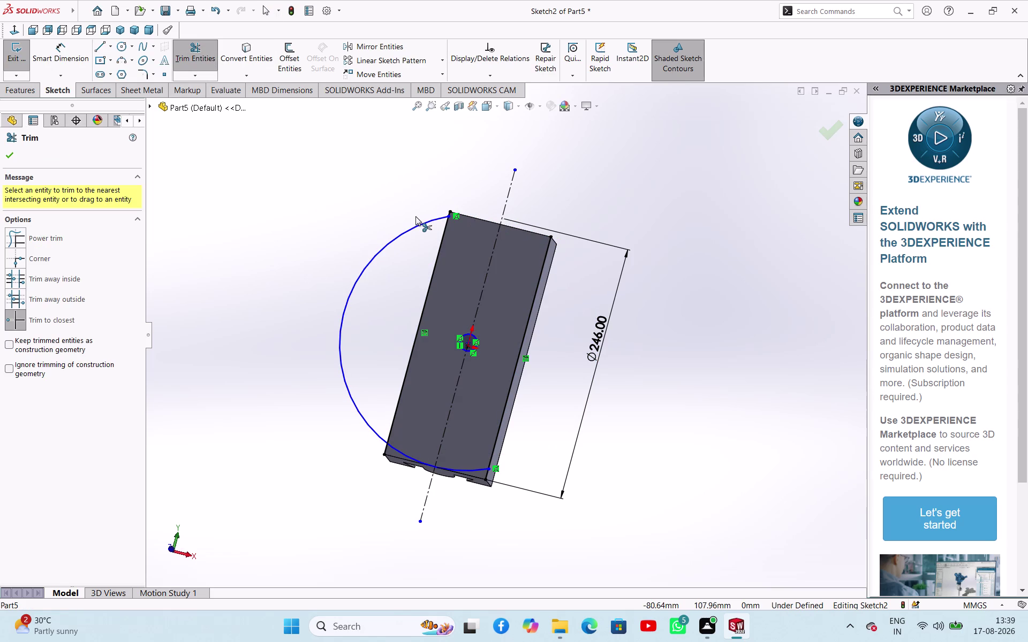
click(413, 227)
scroll(down, 3)
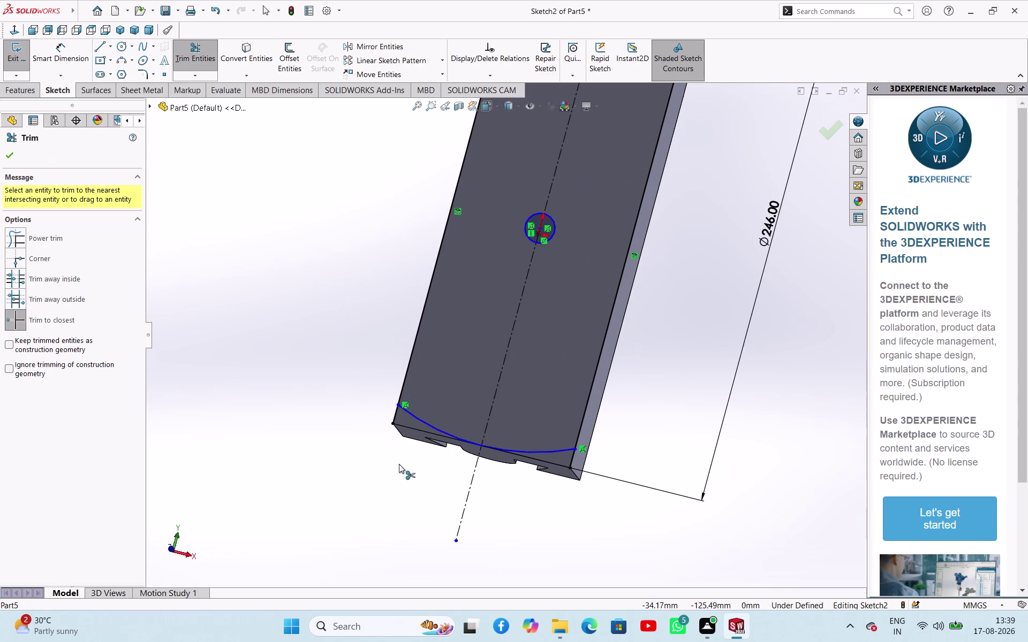
Trim away the small centre circle and the right edge line at the arc.
click(552, 238)
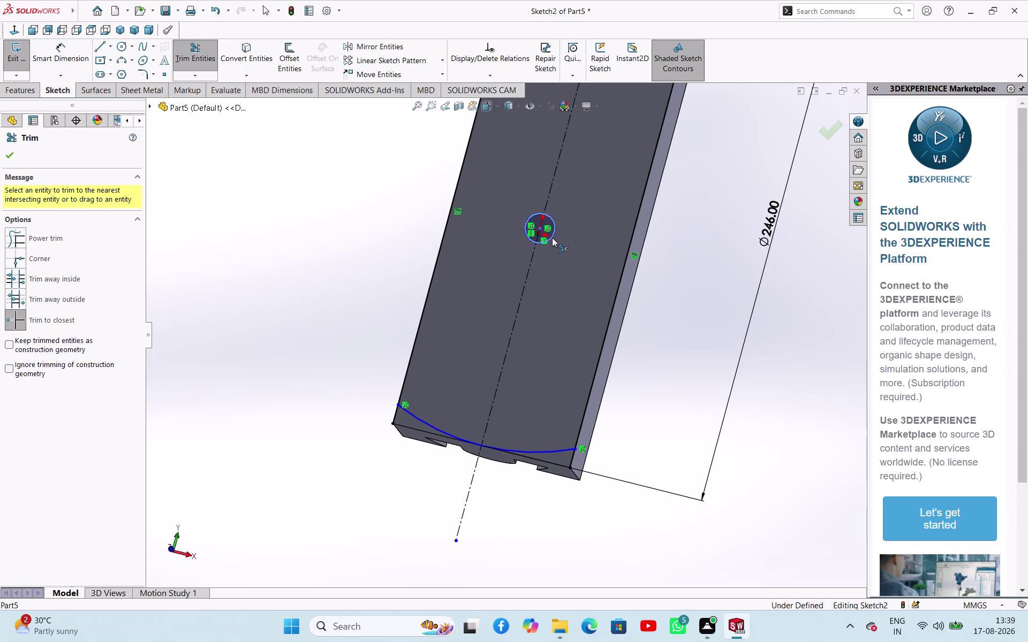
click(534, 215)
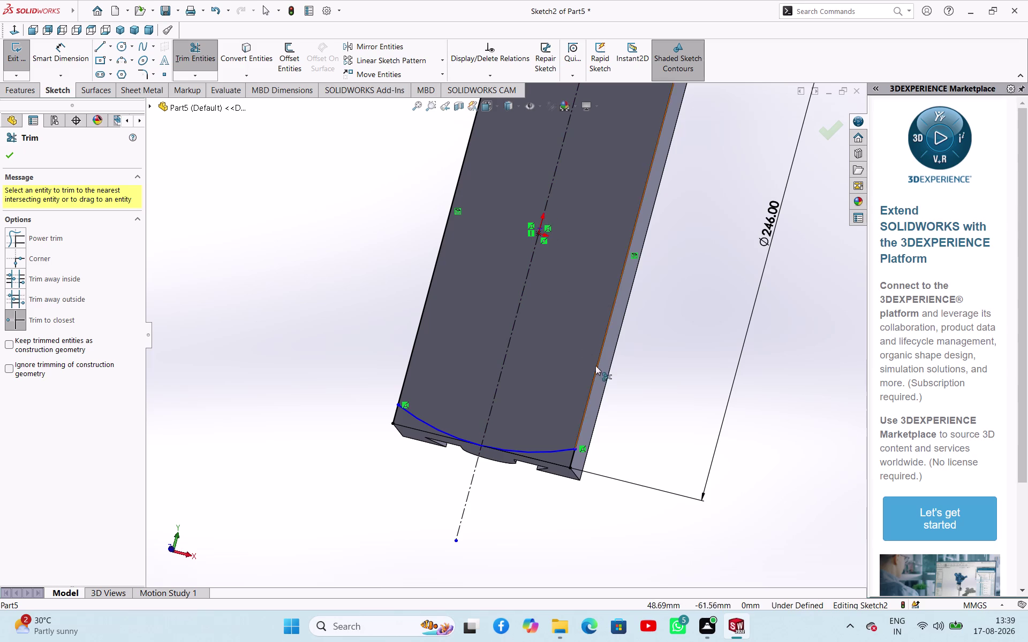
click(598, 373)
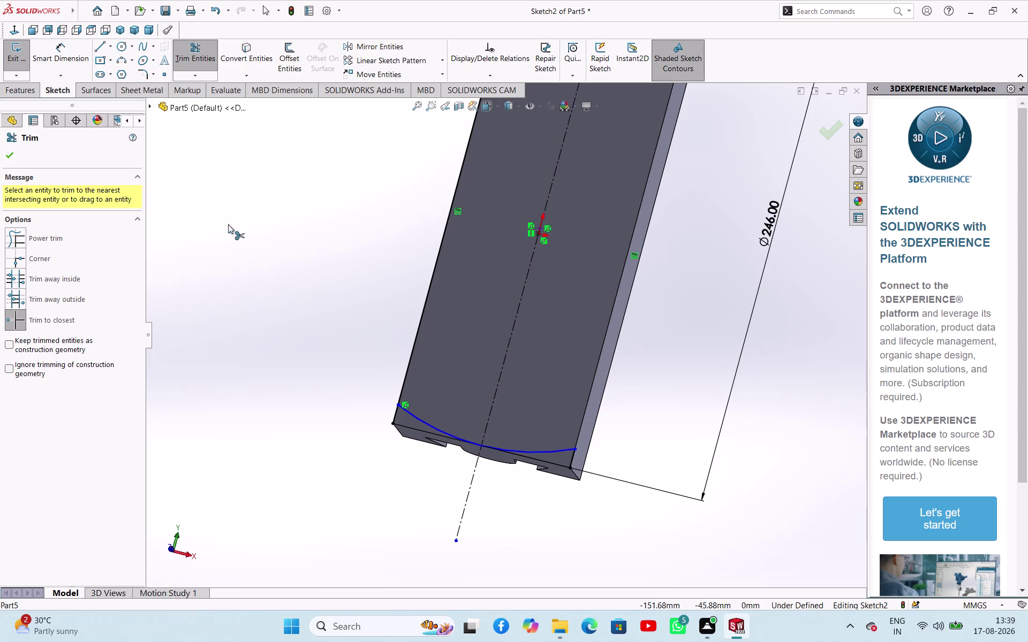
click(12, 159)
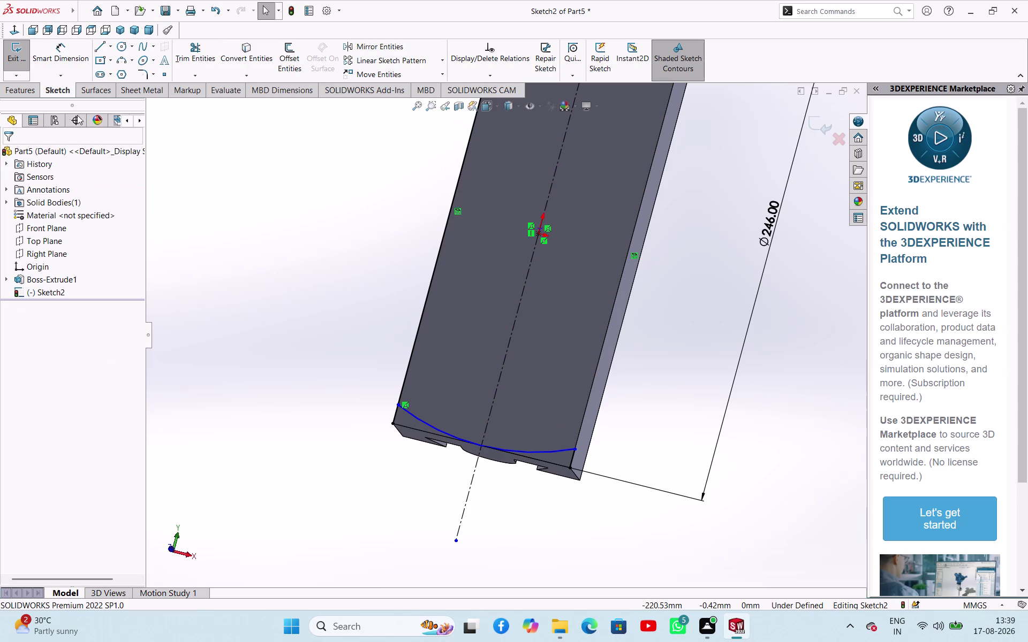
click(104, 51)
scroll(down, 3)
Sketch lines from the block's lower left and right corners to the centreline.
click(429, 402)
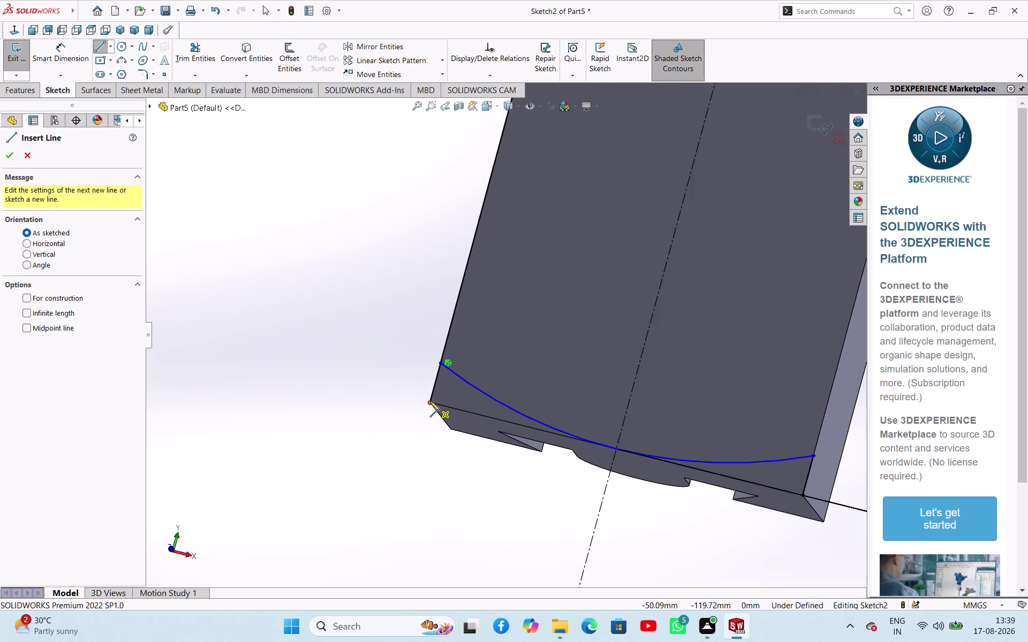
click(617, 449)
right_click(420, 506)
click(434, 511)
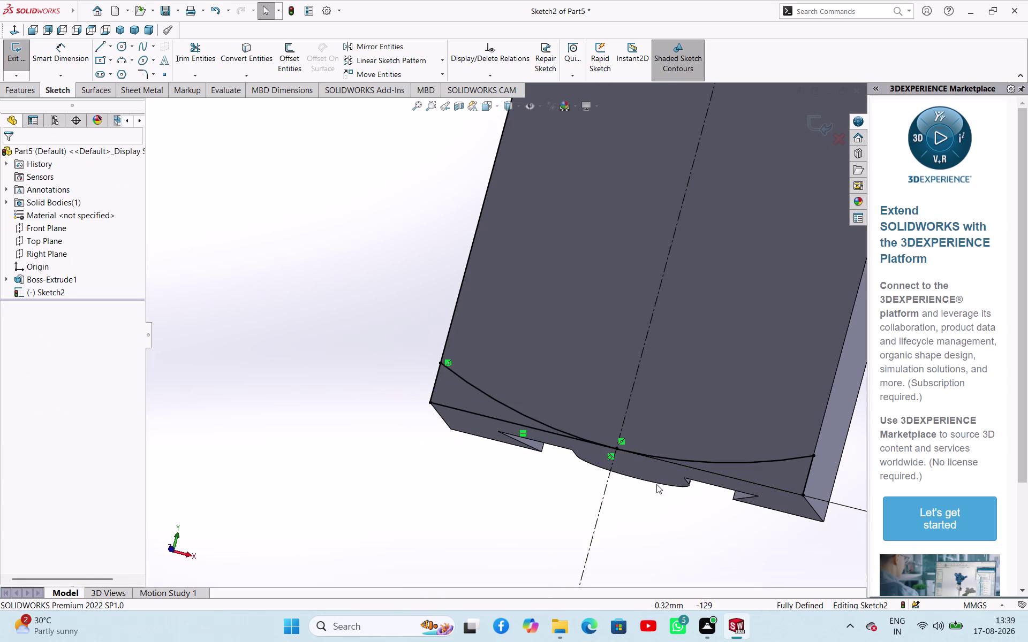
click(100, 50)
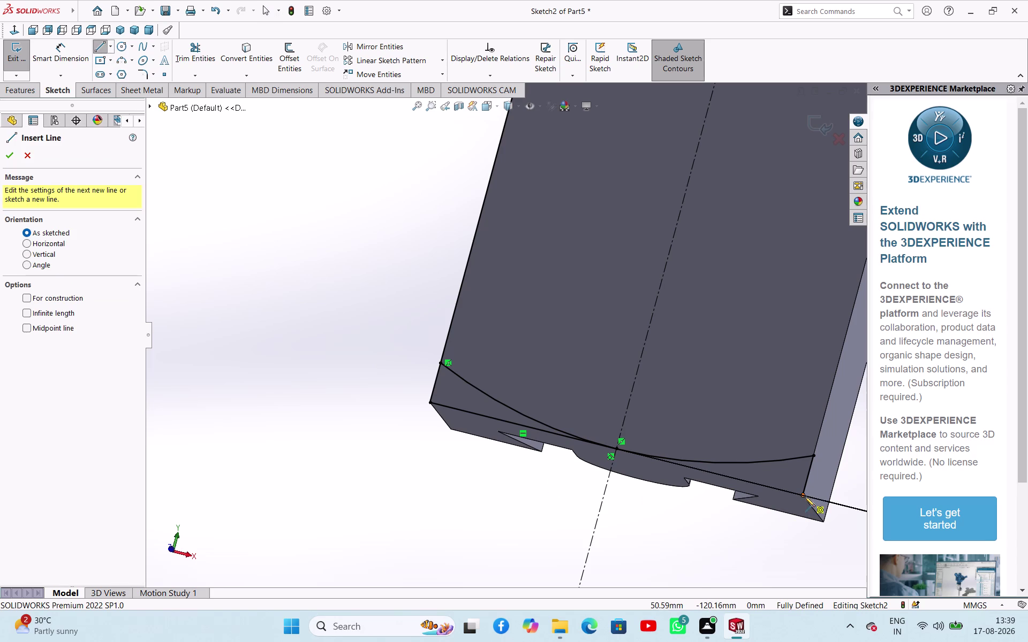
click(805, 496)
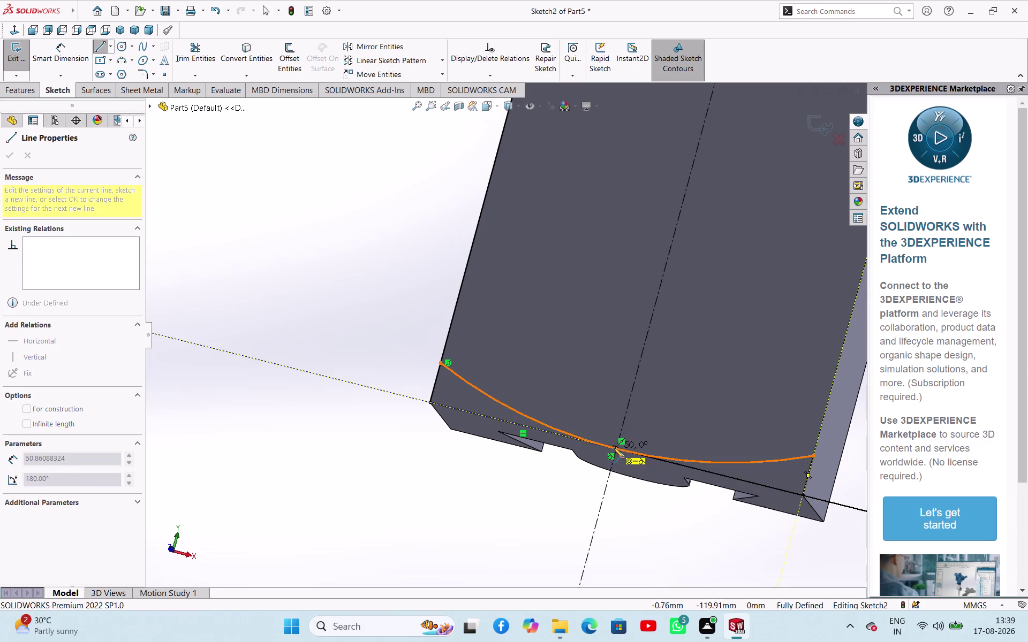
click(613, 448)
right_click(292, 522)
click(320, 529)
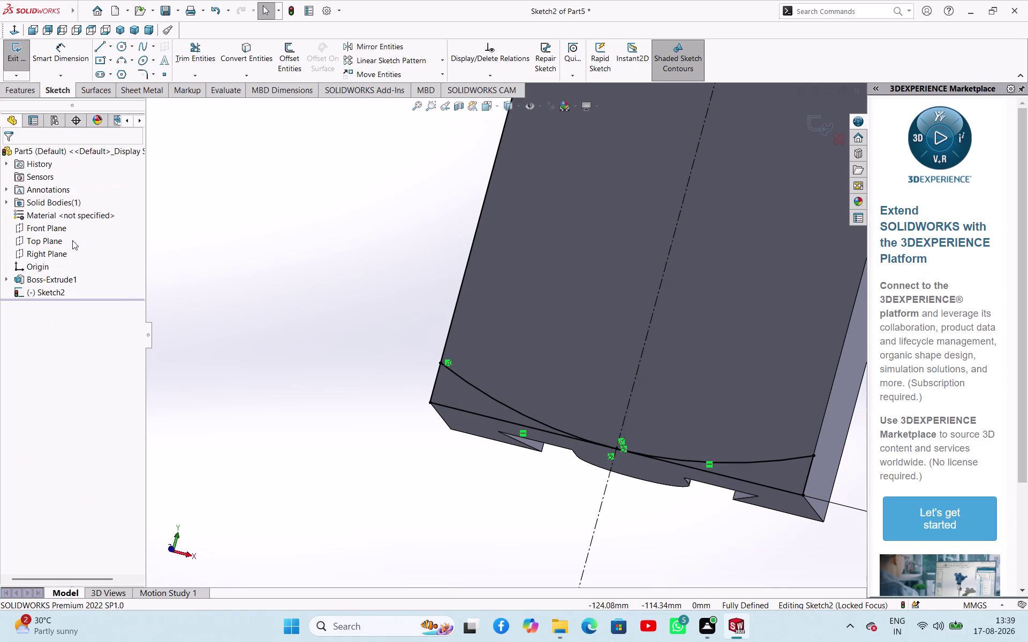
click(8, 70)
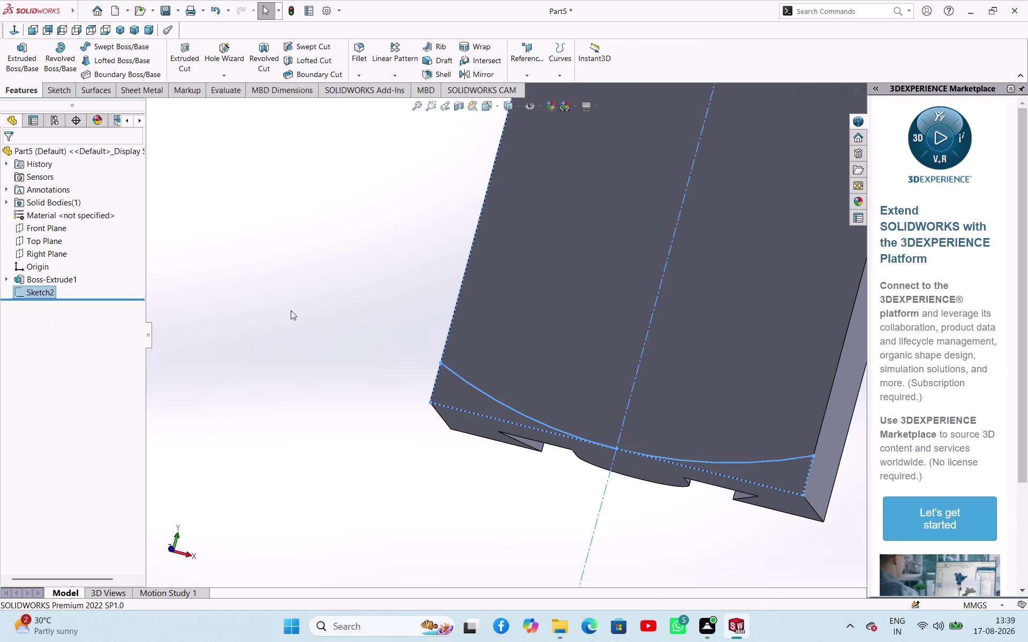
middle_drag(291, 310, 284, 366)
scroll(up, 3)
scroll(up, 3)
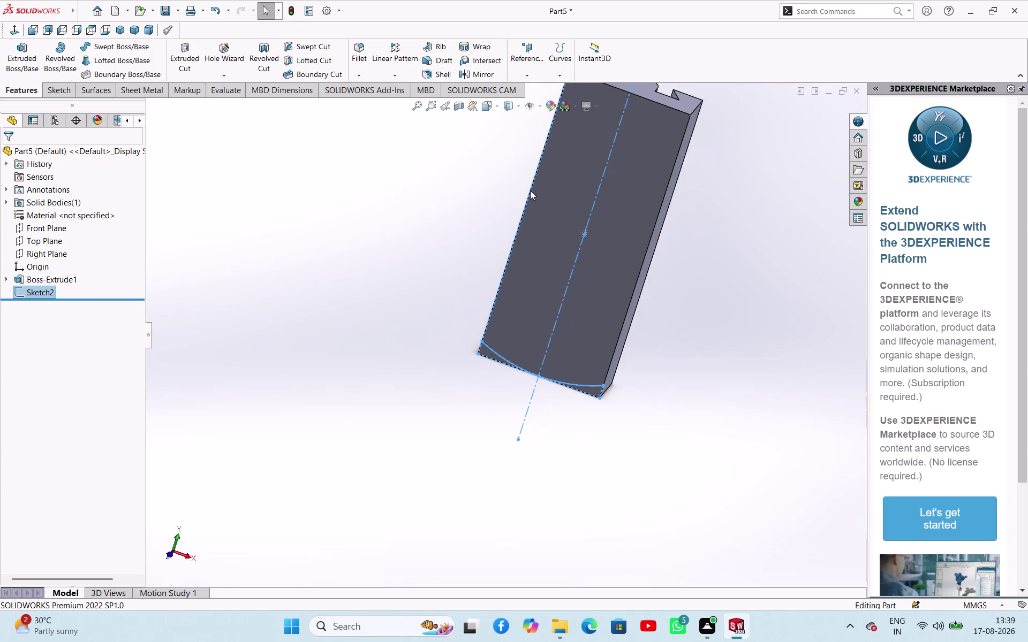
scroll(down, 3)
scroll(down, 3)
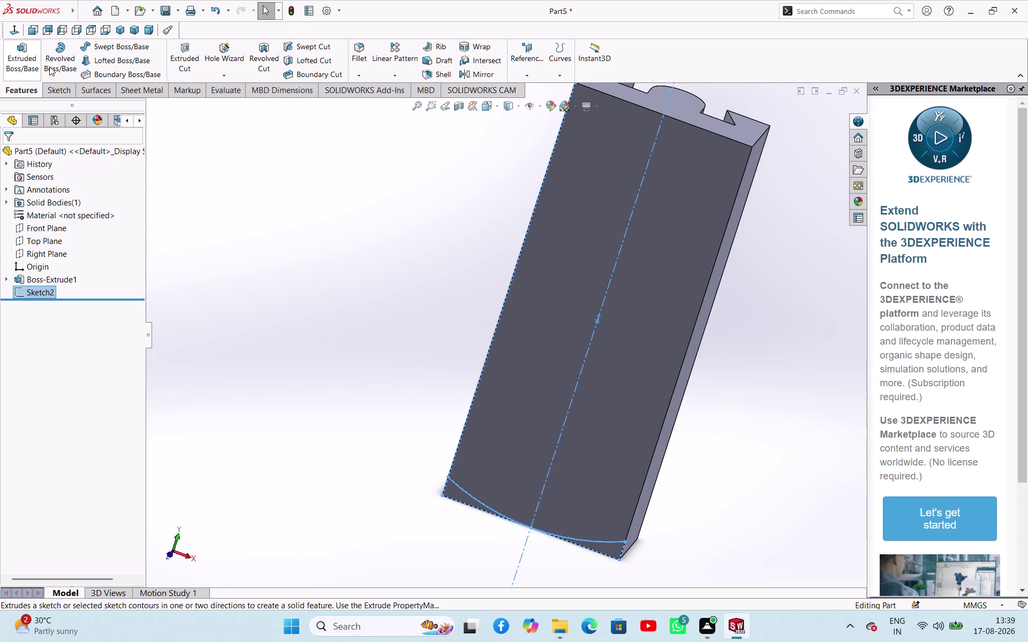
click(201, 66)
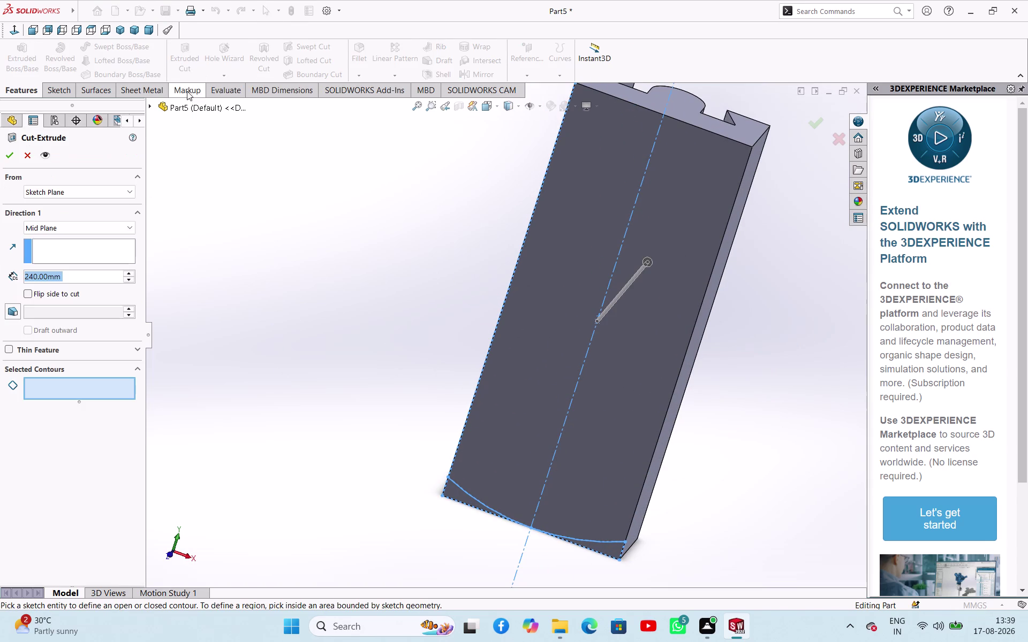
click(13, 154)
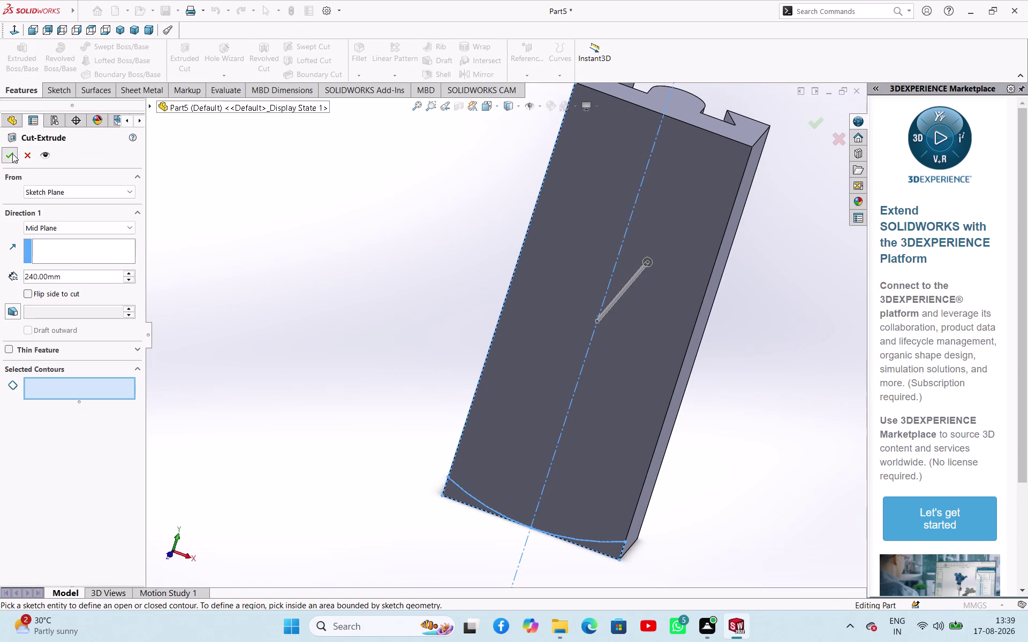
click(621, 252)
click(443, 322)
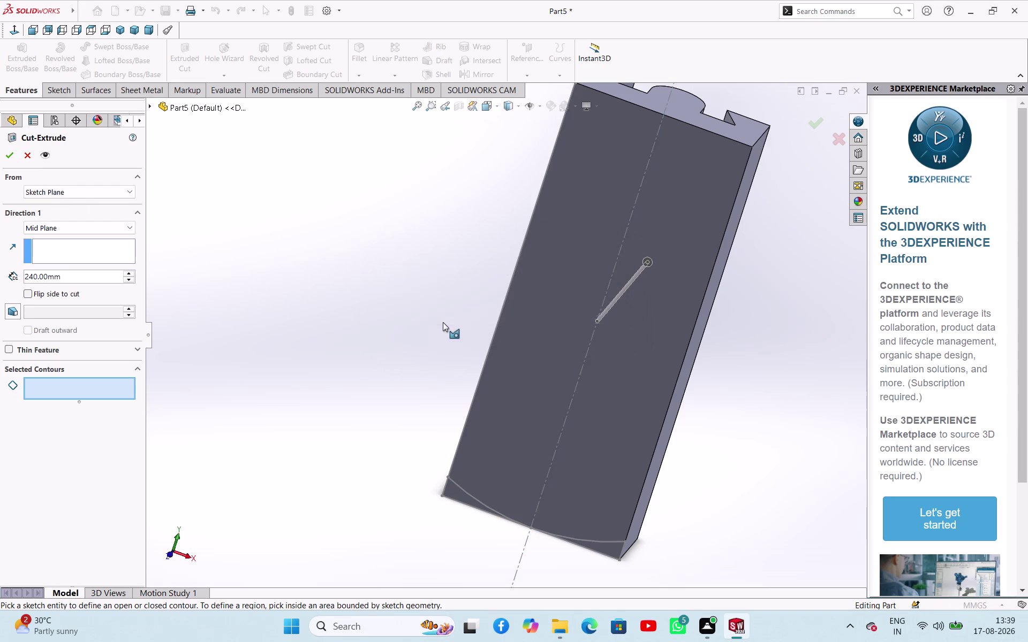
click(33, 159)
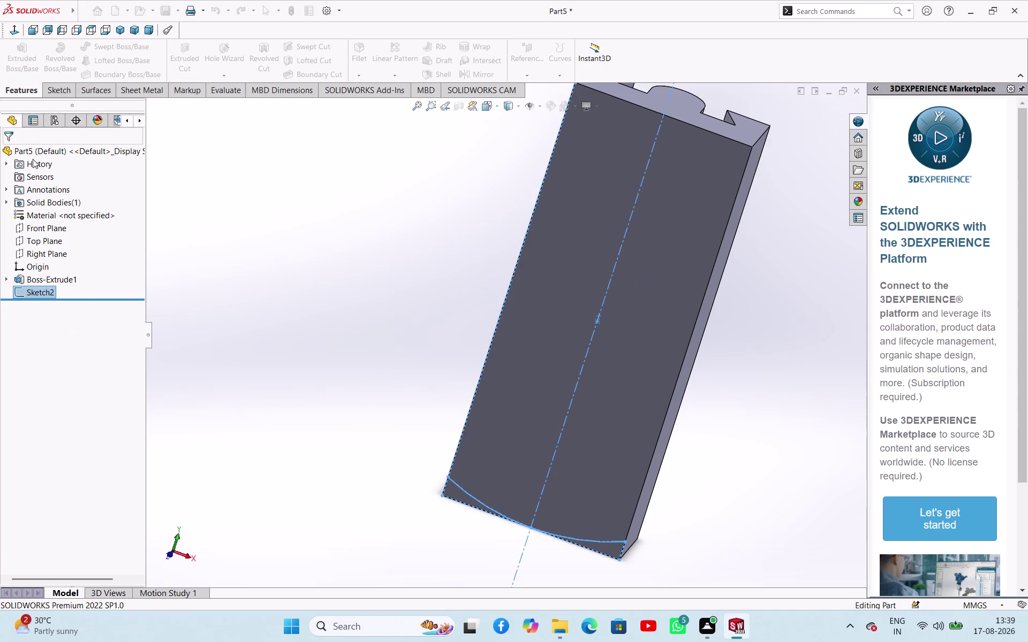
click(30, 292)
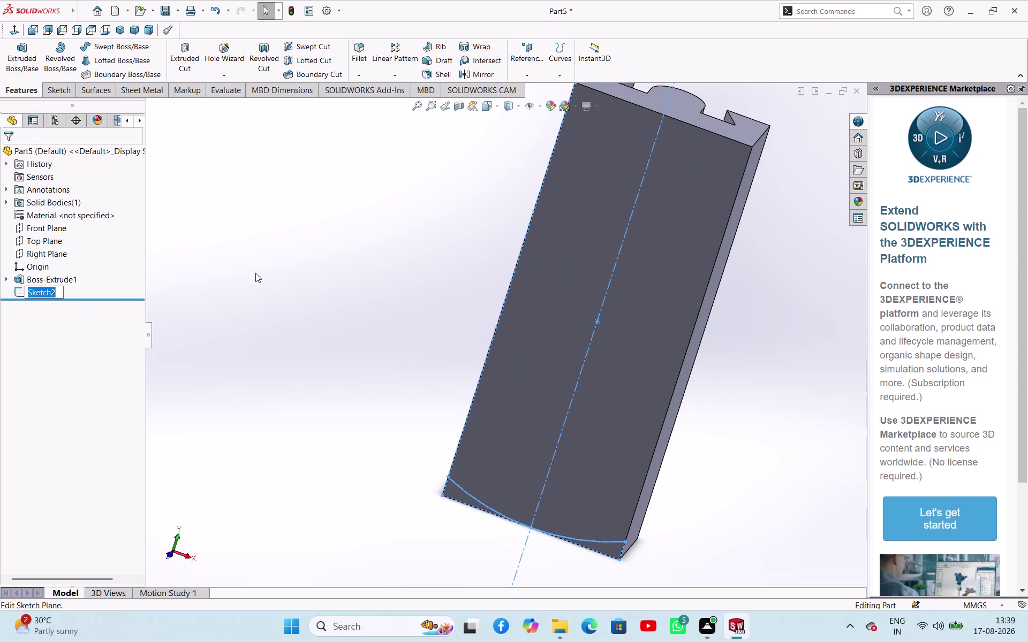
click(242, 265)
Reopen Sketch2 for editing.
click(43, 289)
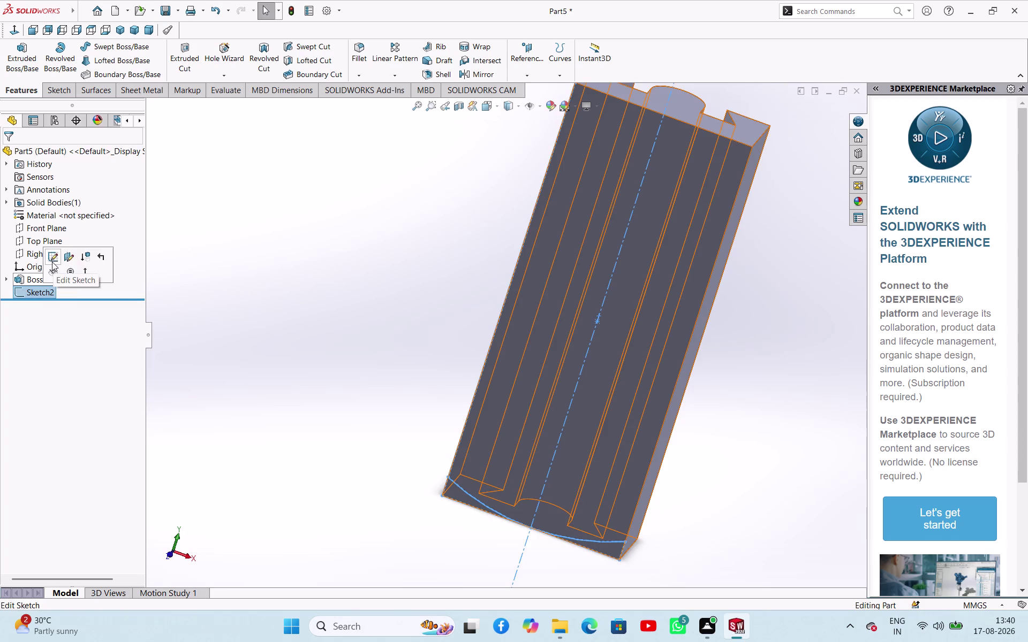
click(52, 262)
click(217, 293)
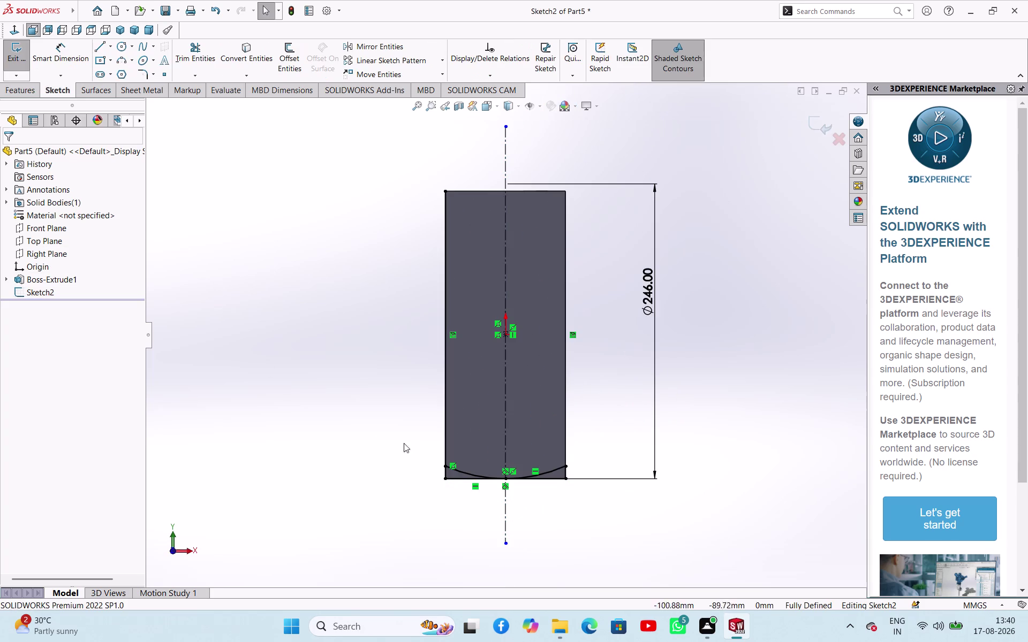
drag(411, 433, 460, 515)
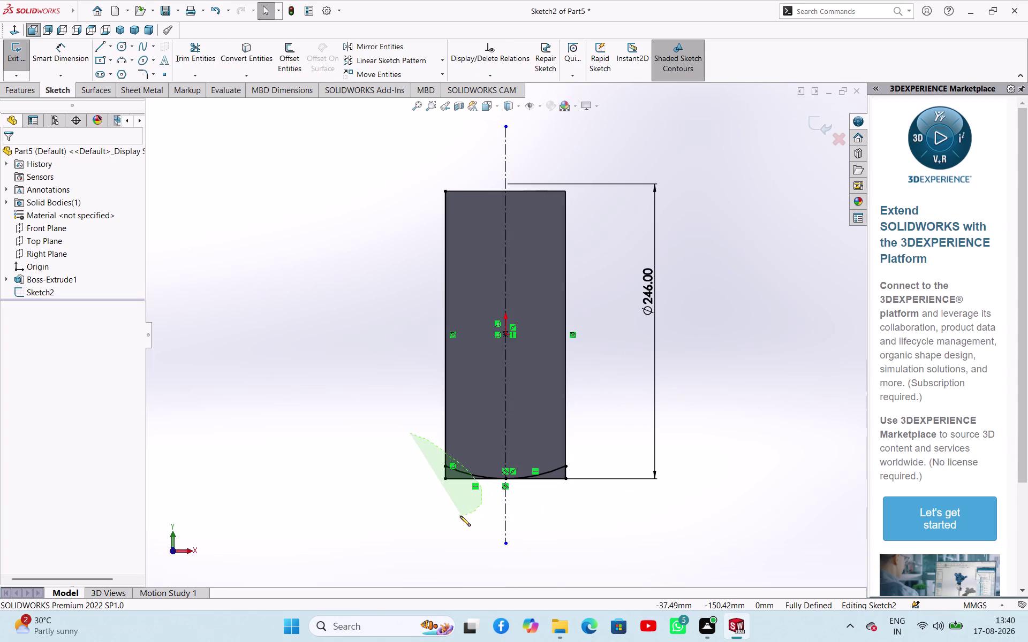
drag(460, 515, 460, 517)
click(768, 475)
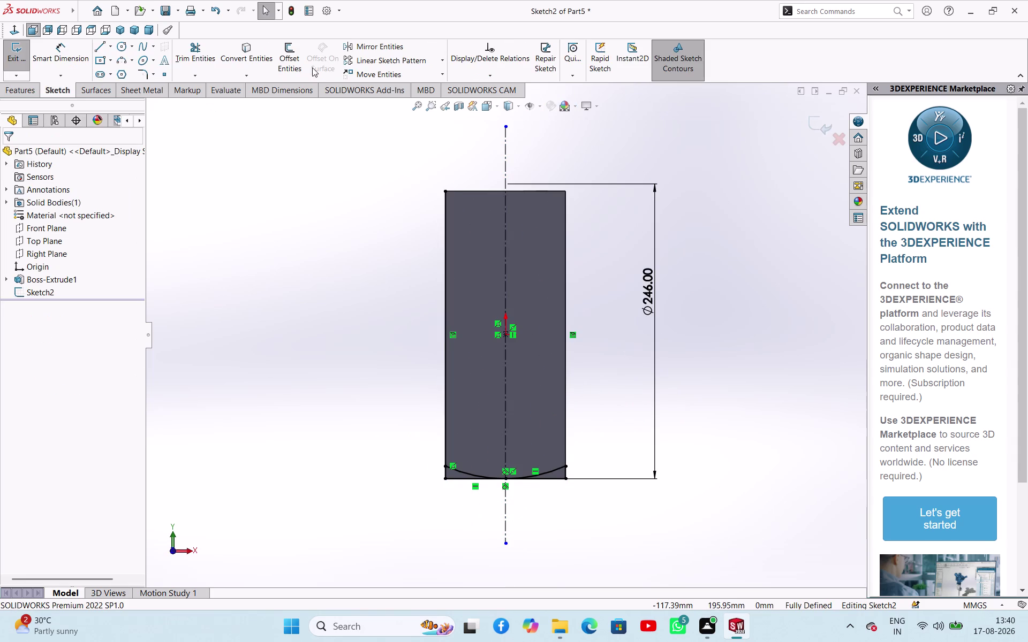
Trim the left bottom arc pieces, allowing the relation deletion, and exit the sketch.
click(196, 45)
click(469, 473)
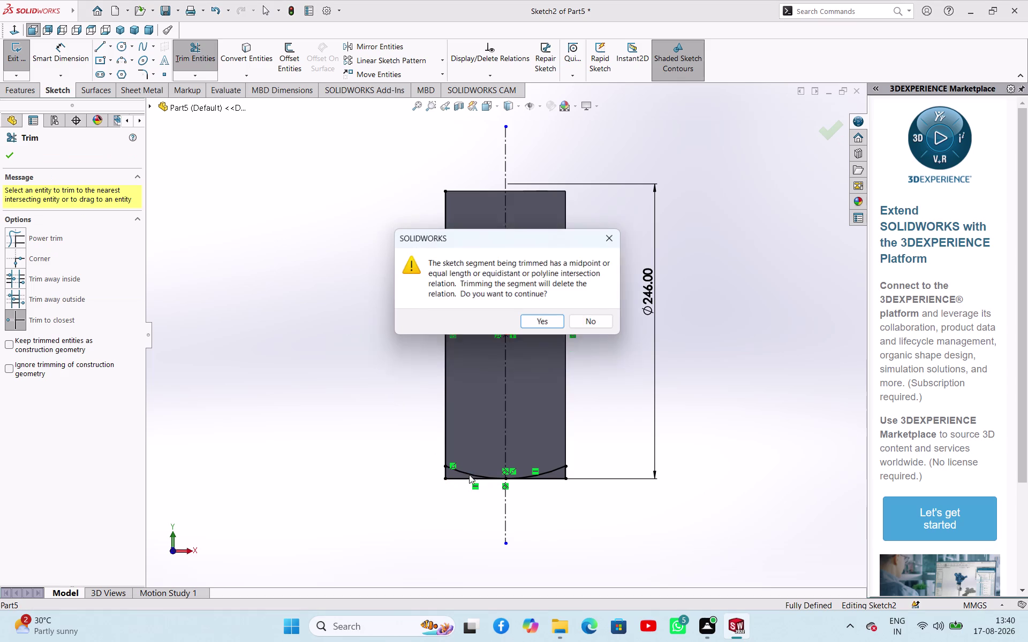
click(544, 329)
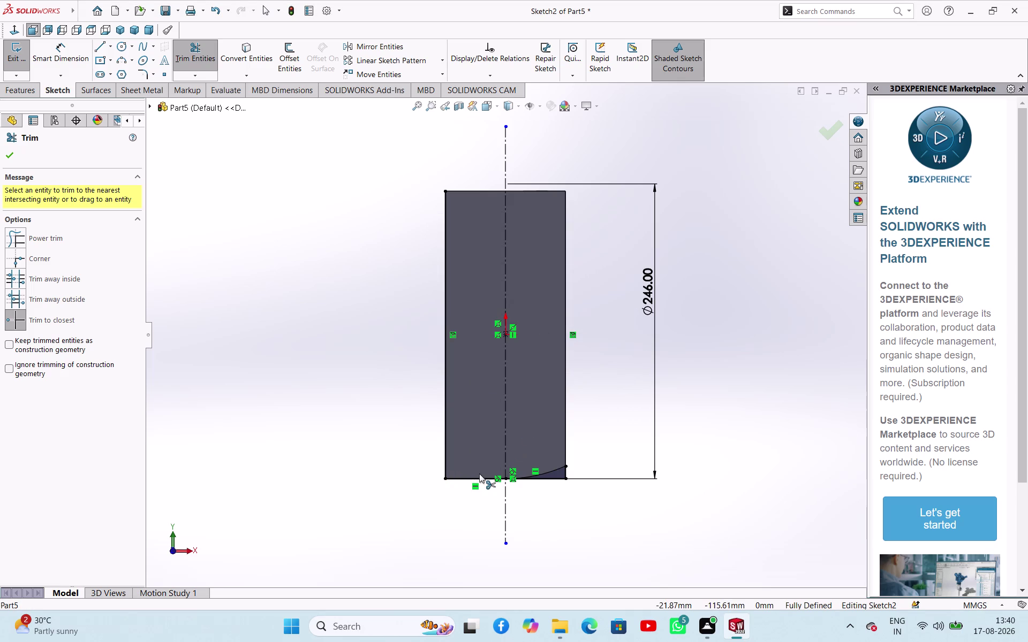
click(479, 476)
click(446, 471)
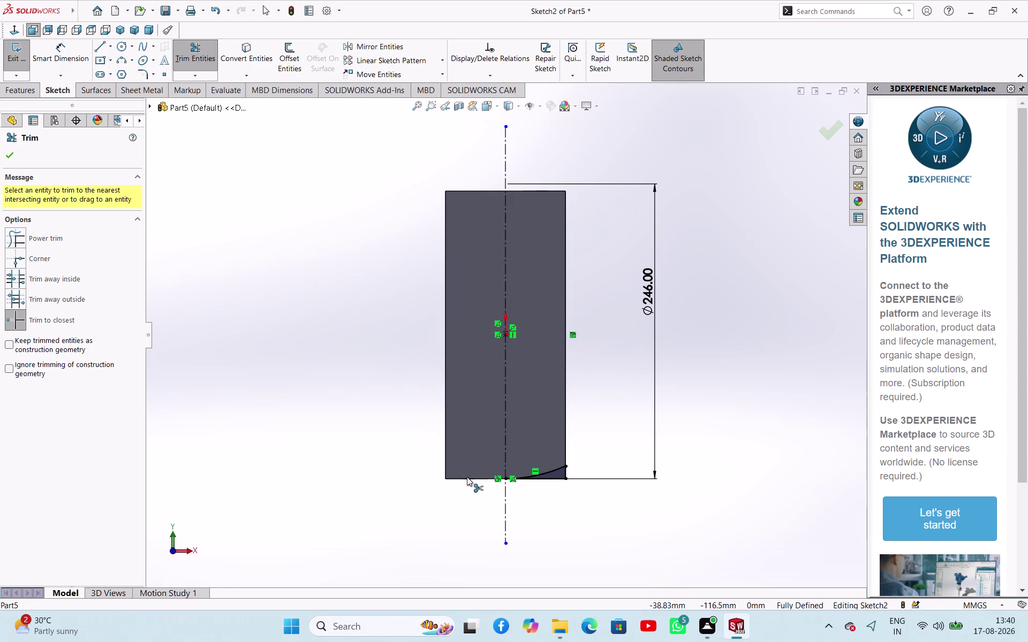
click(5, 158)
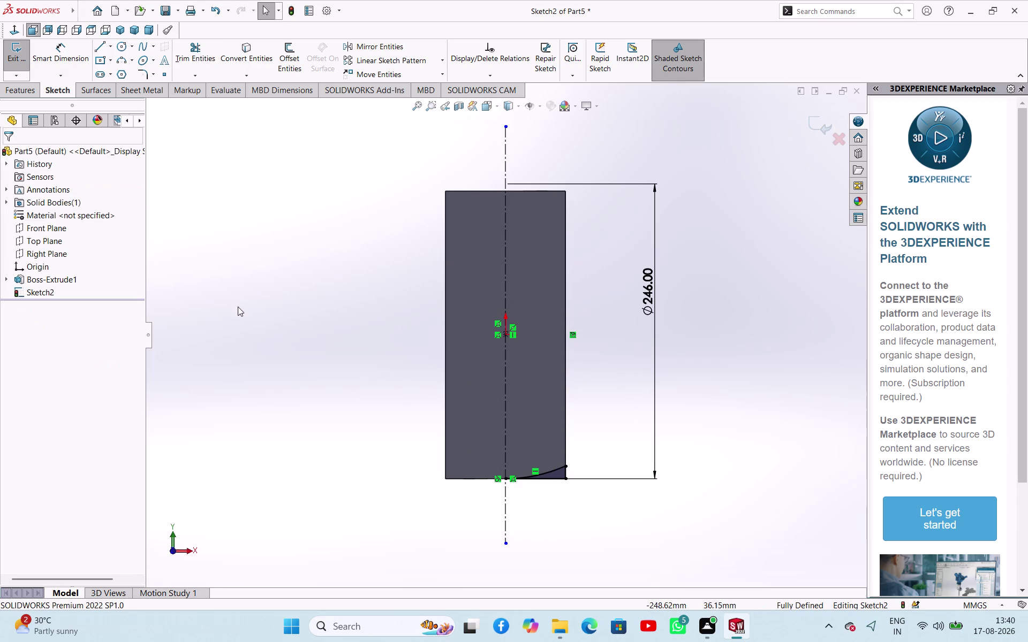
click(303, 329)
Extrude-cut Sketch2's profile mid-plane 240 mm as Cut-Extrude1 and orbit to inspect.
click(19, 54)
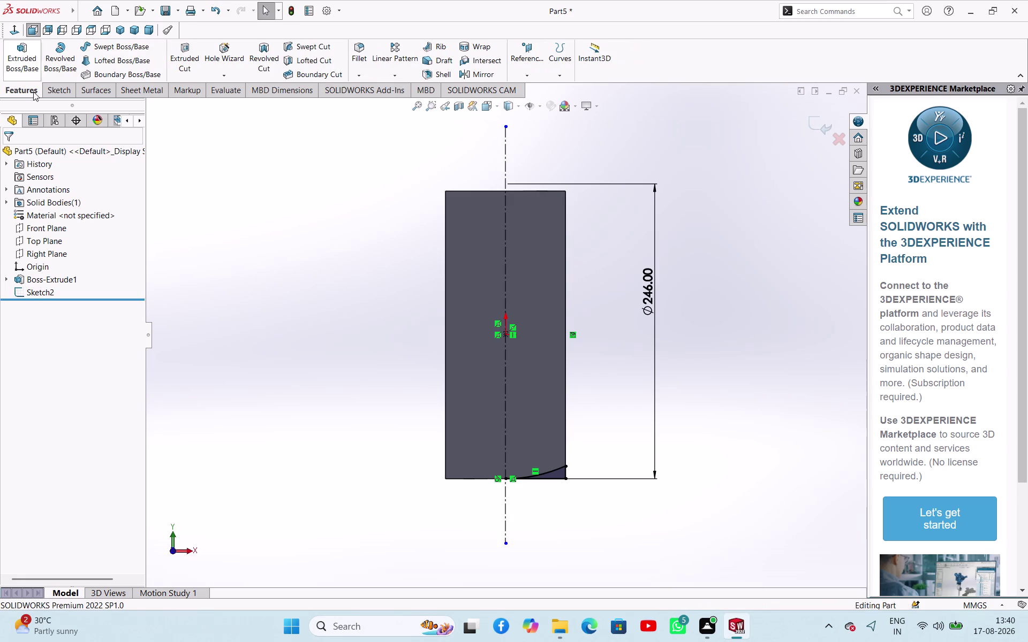
middle_drag(703, 427, 609, 473)
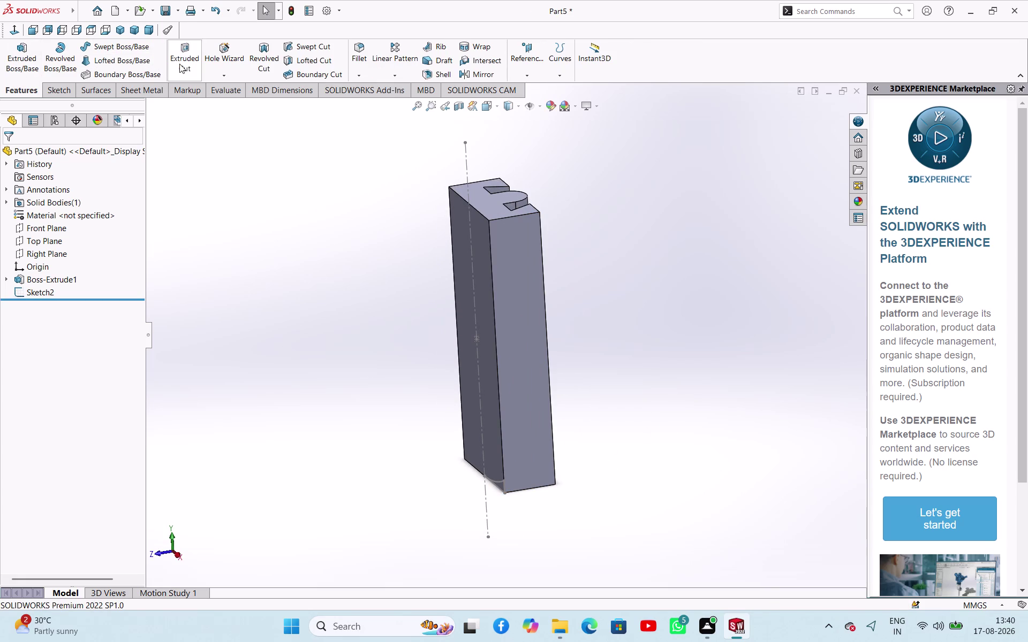
click(179, 63)
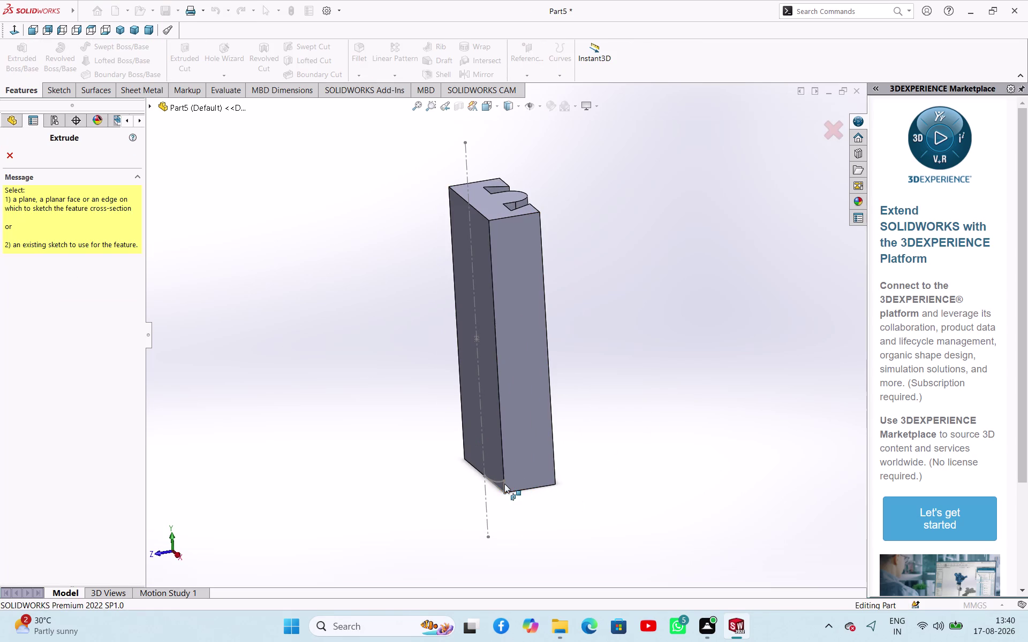
click(496, 481)
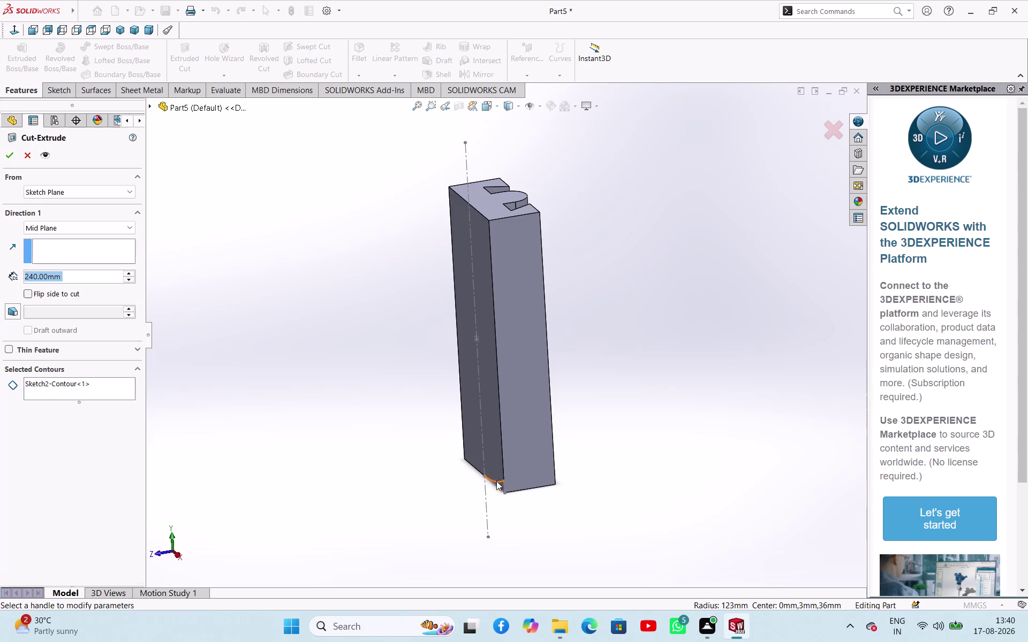
click(6, 154)
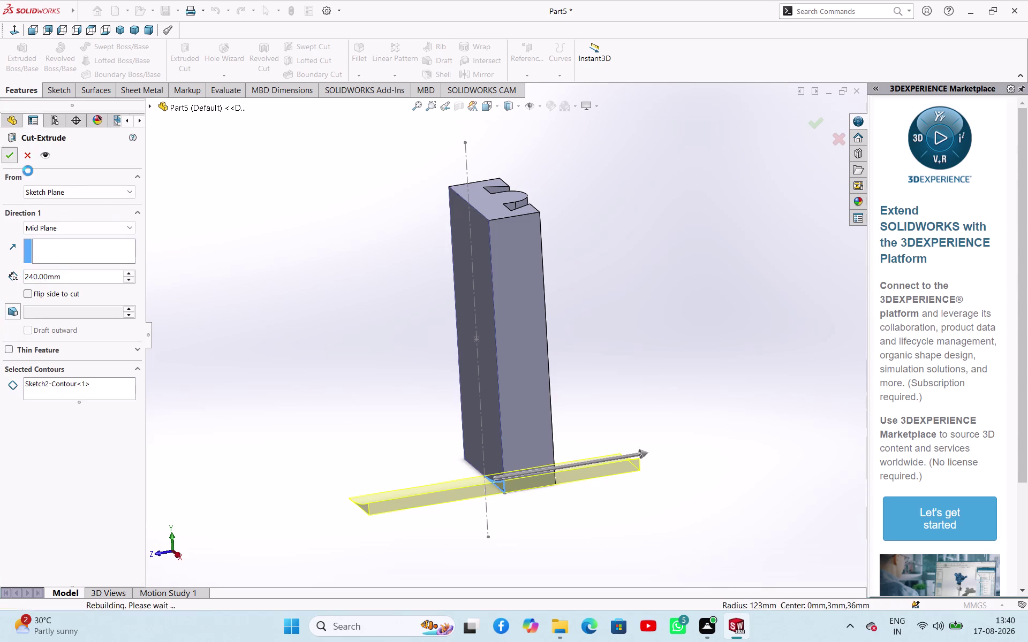
click(266, 311)
middle_drag(301, 351, 430, 335)
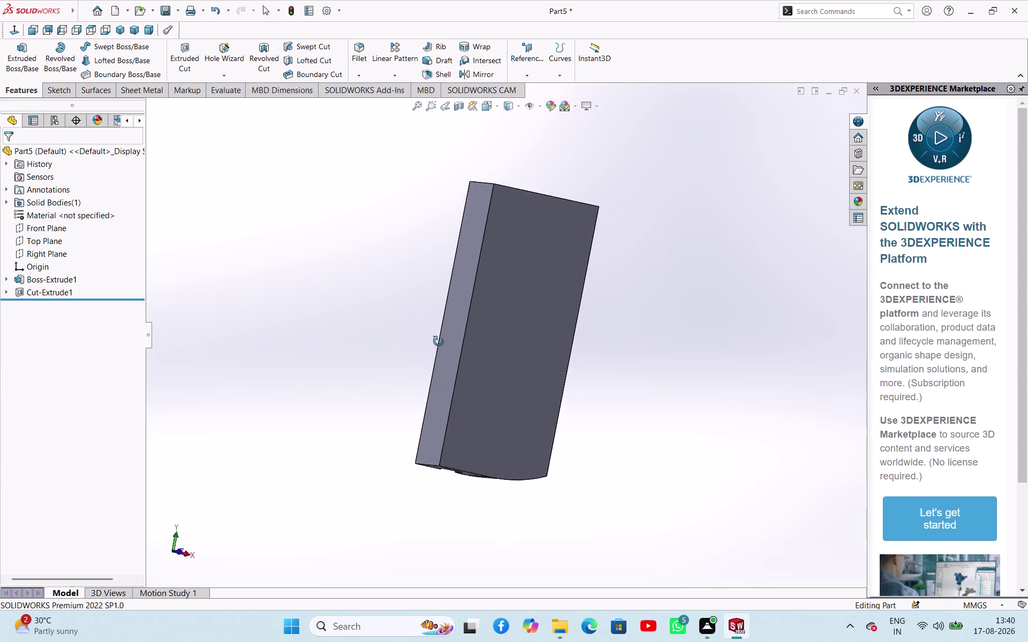
middle_drag(430, 335, 389, 330)
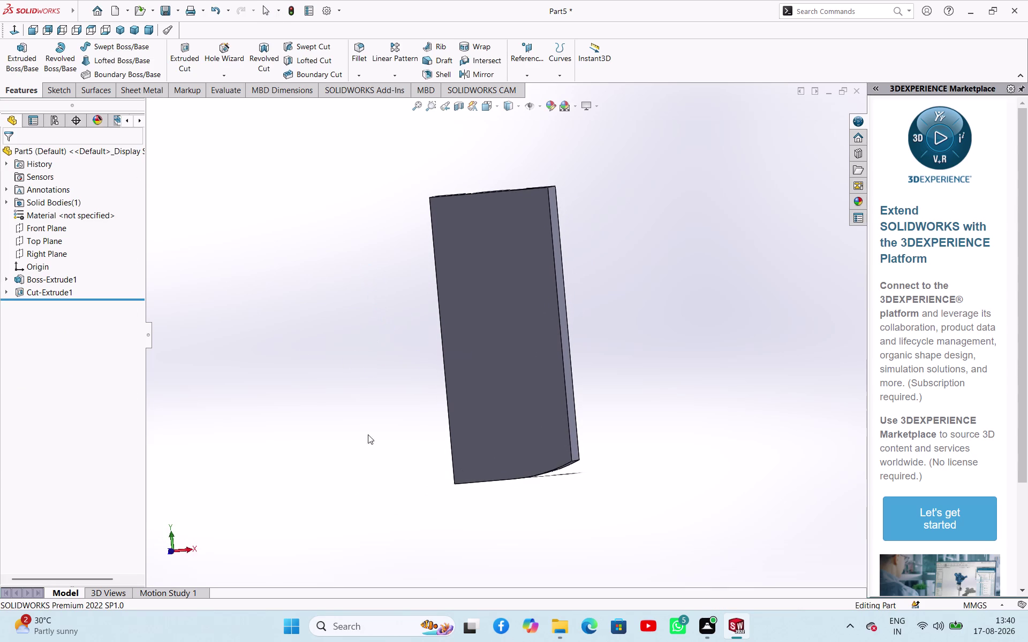
click(566, 464)
click(290, 350)
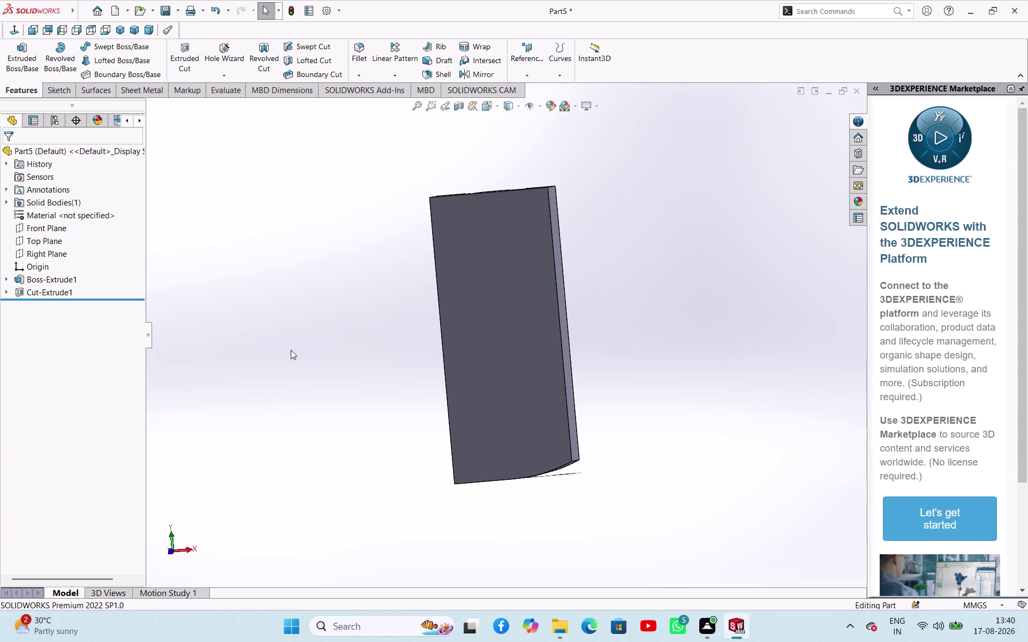
click(188, 275)
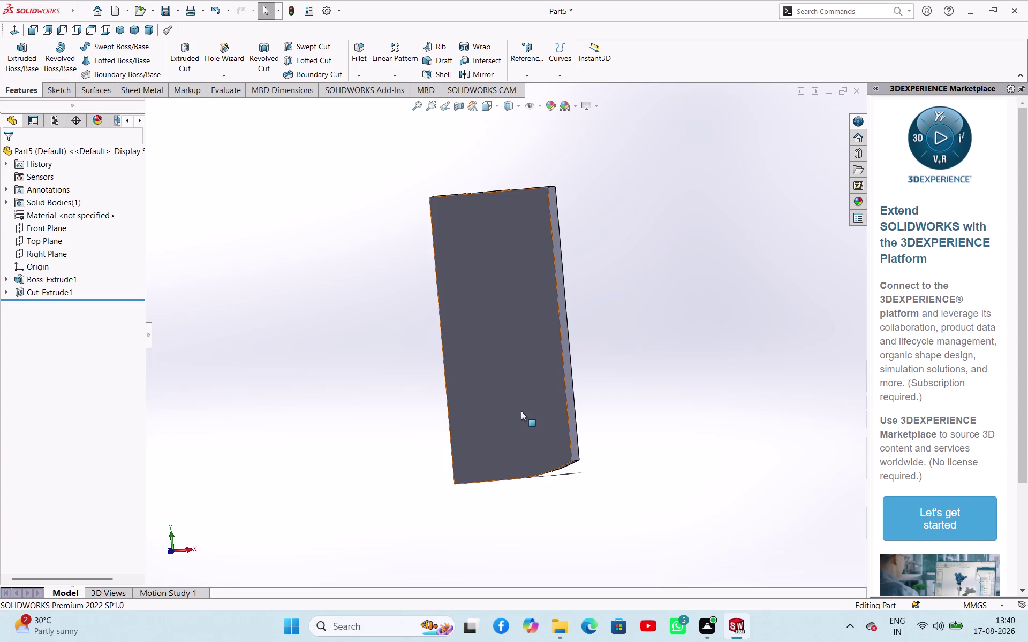
click(517, 445)
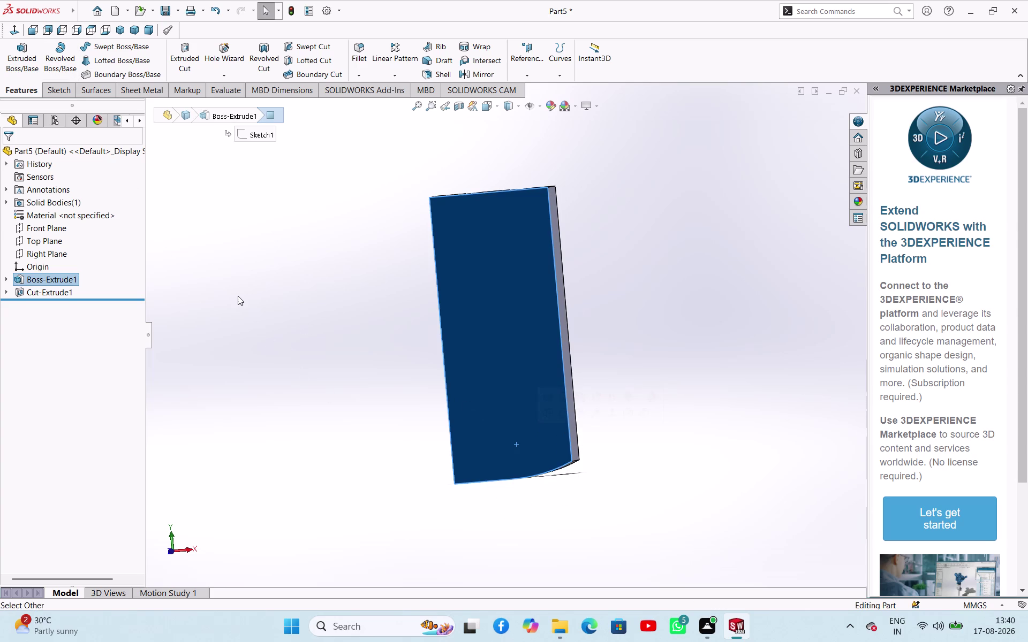
click(238, 296)
click(32, 295)
click(275, 343)
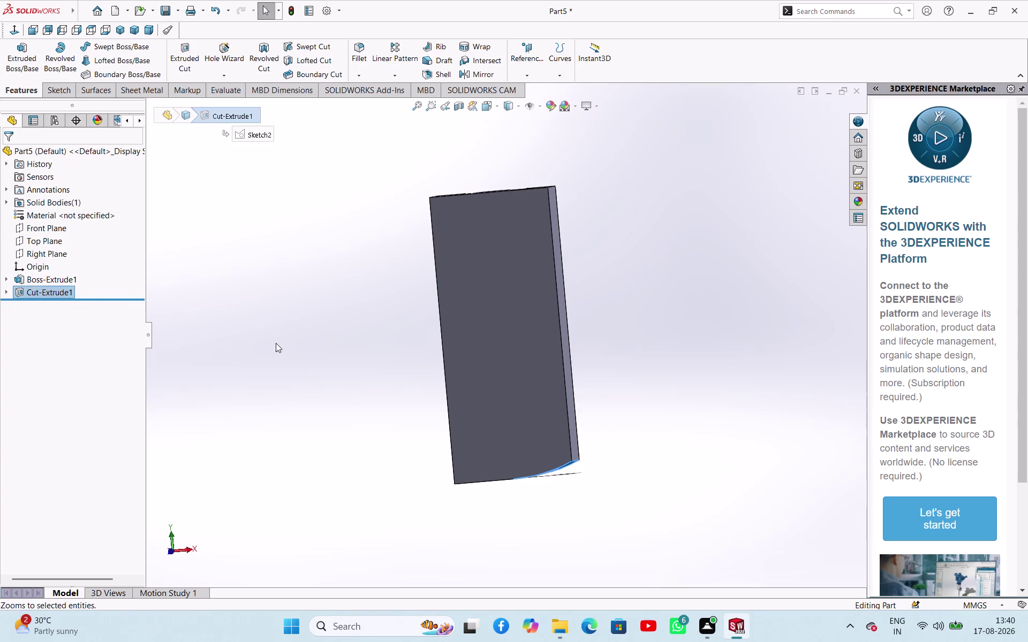
click(464, 353)
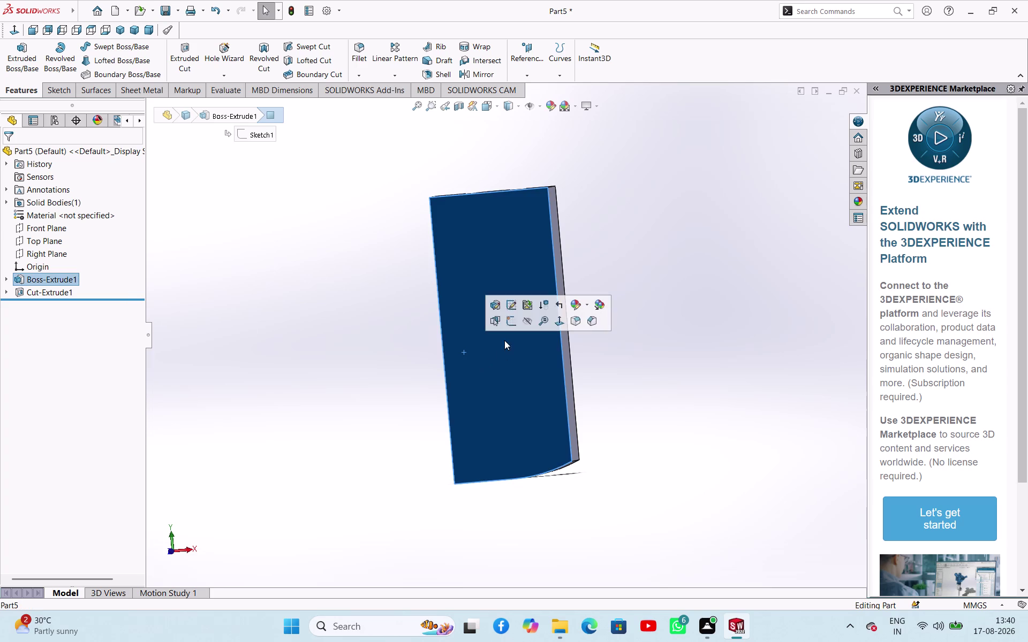
Start Sketch3 on the block's front face, briefly trying the circle tool.
click(511, 326)
click(707, 422)
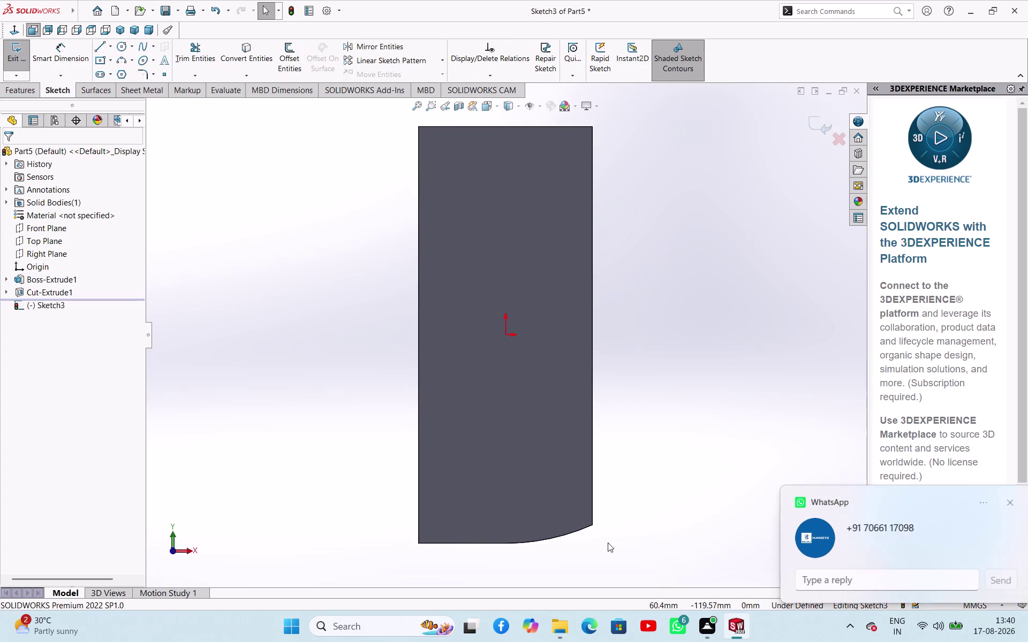
click(575, 533)
click(161, 293)
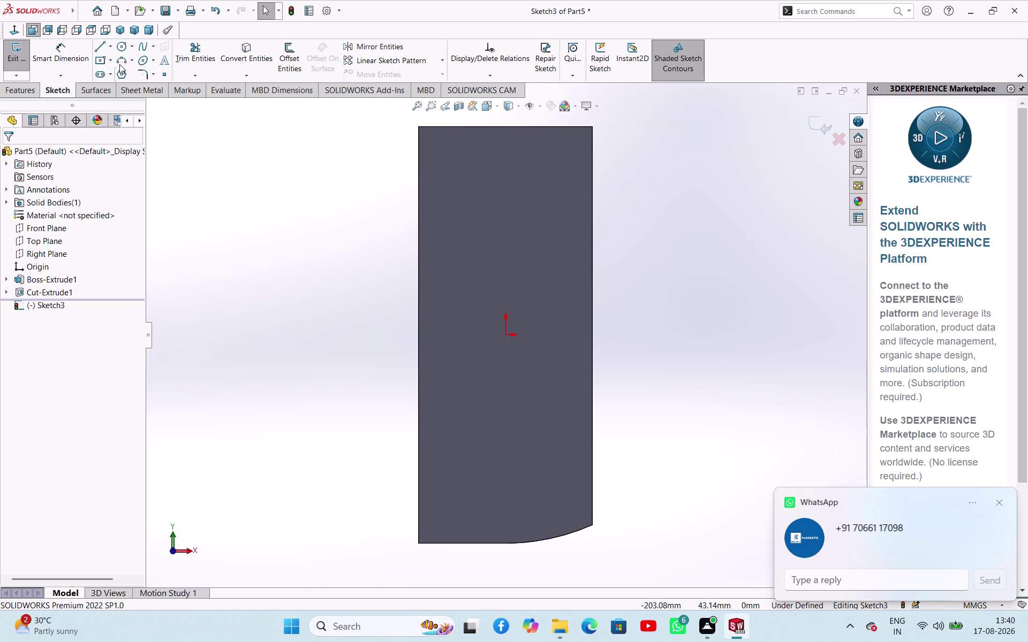
click(122, 42)
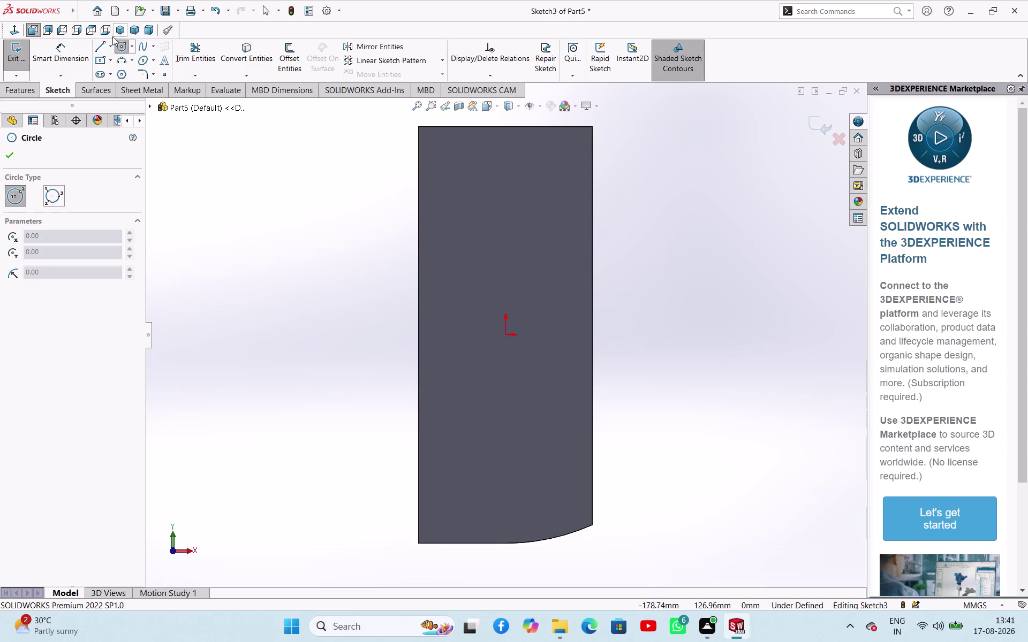
click(7, 160)
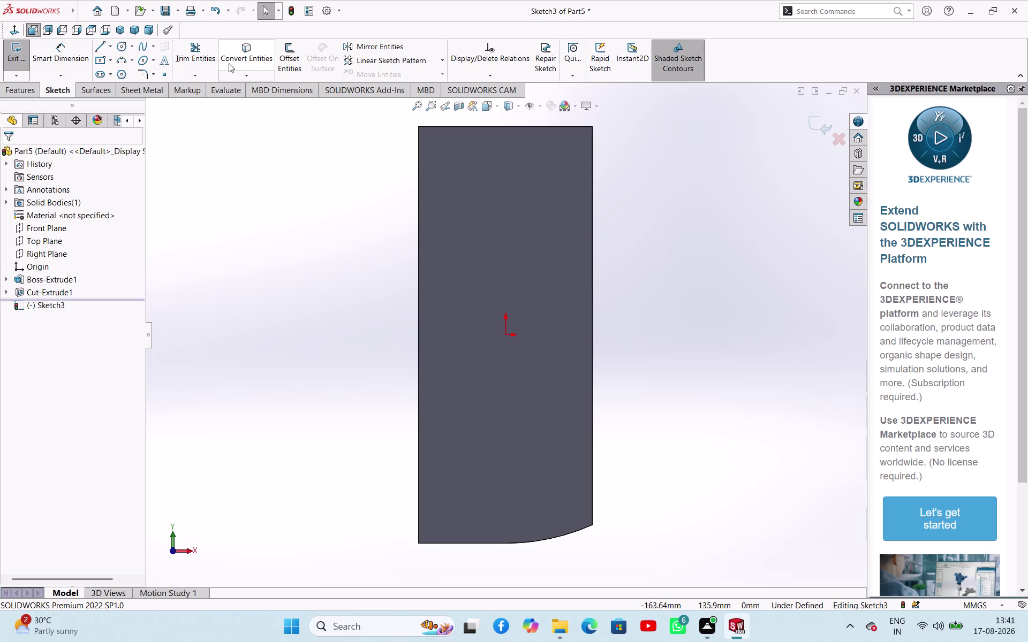
Abandon an arc along the curved bottom and begin projecting model edges into Sketch3.
click(119, 58)
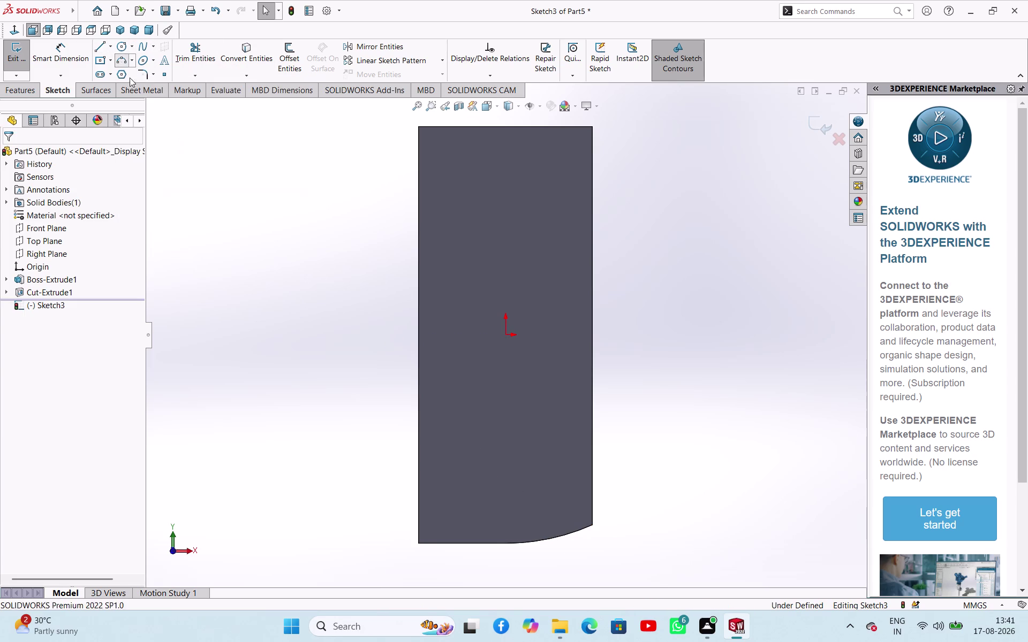
click(591, 526)
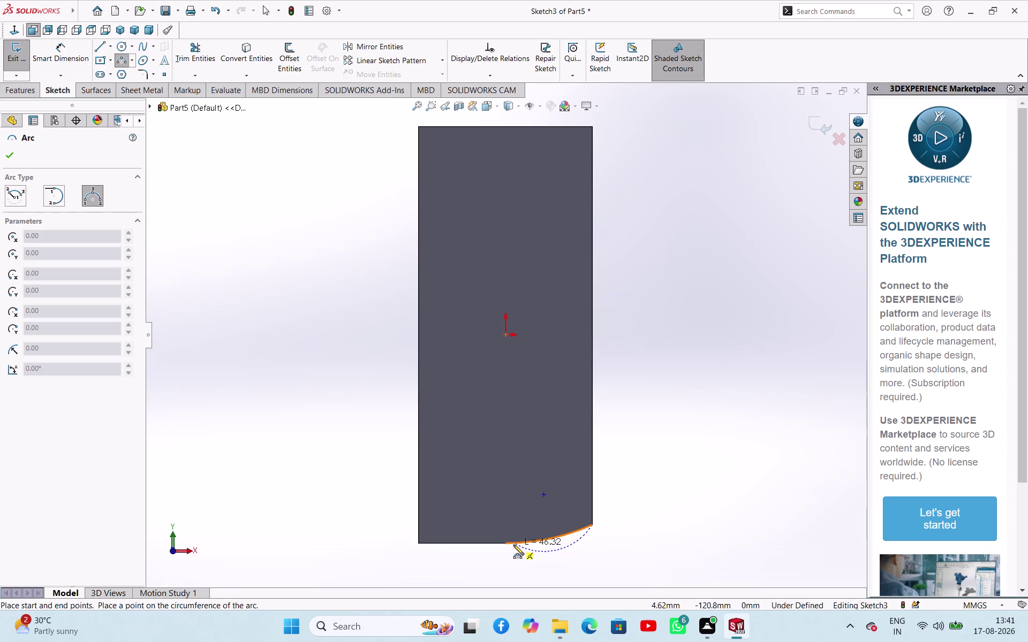
key(Escape)
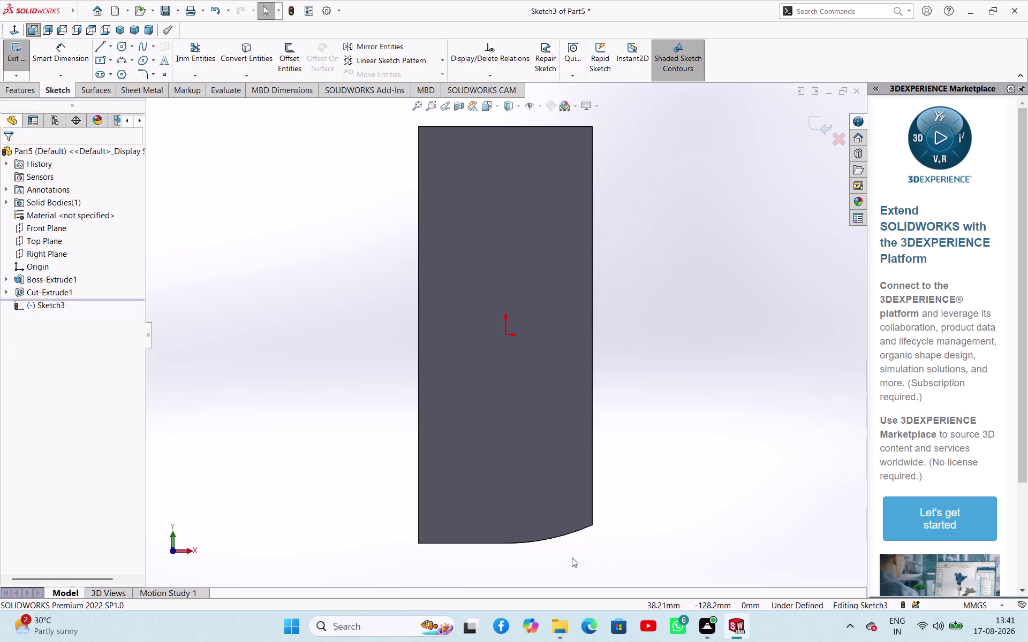
key(Escape)
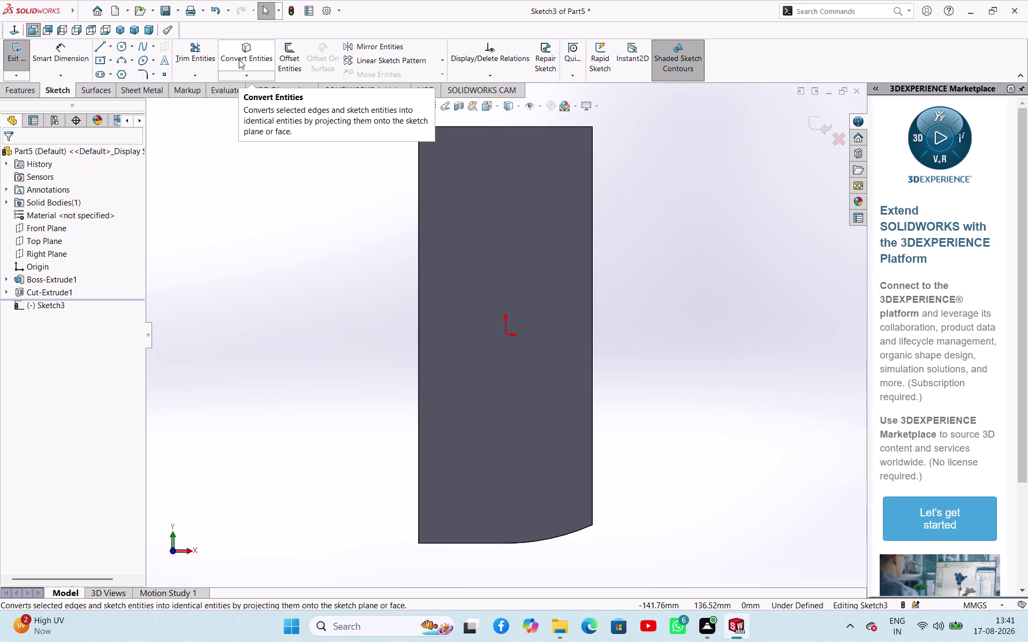
click(239, 59)
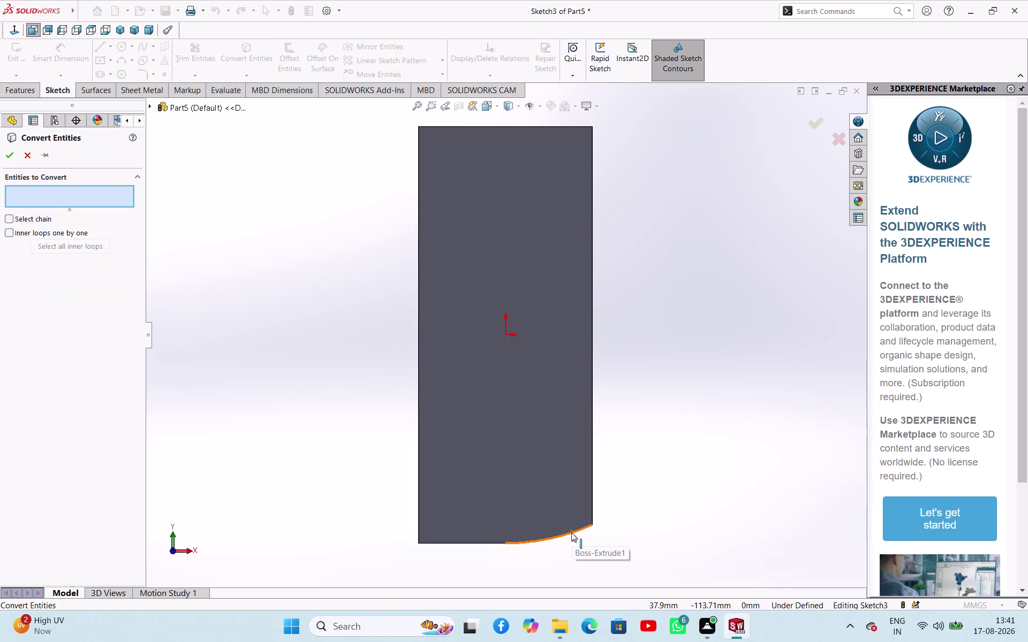
Convert the block's curved bottom edge into Sketch3.
click(572, 533)
right_click(283, 345)
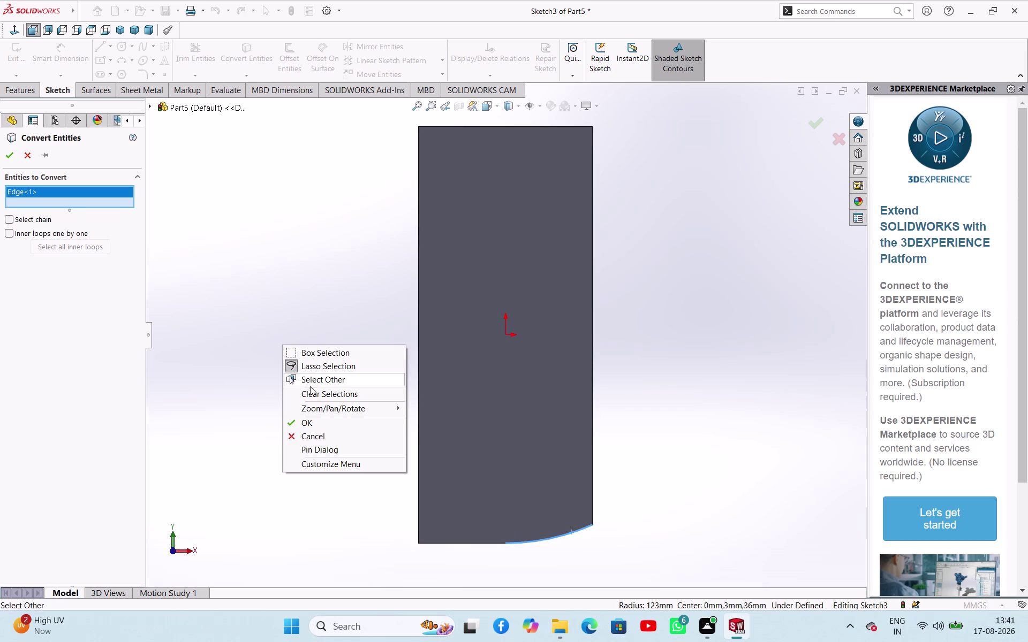
click(303, 422)
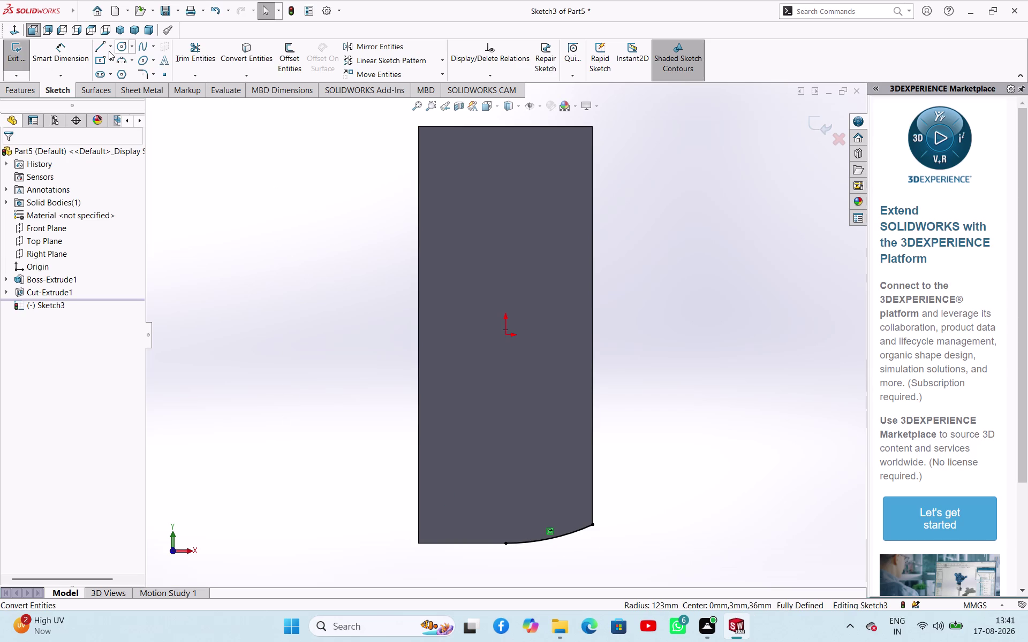
Draw a vertical centerline through the origin, spanning above and below the block.
click(109, 51)
click(111, 69)
click(39, 331)
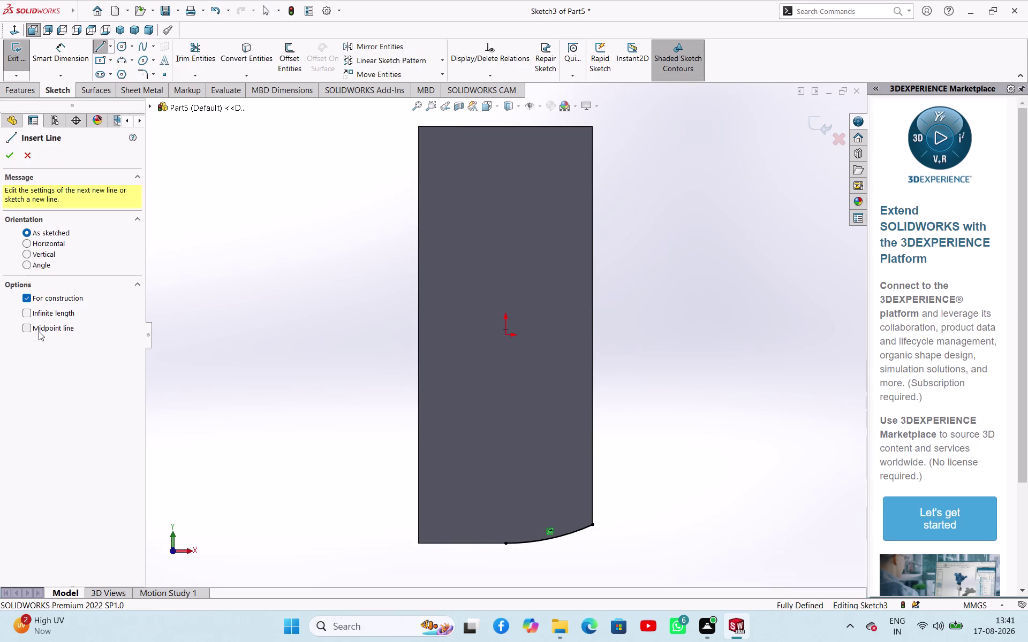
click(504, 338)
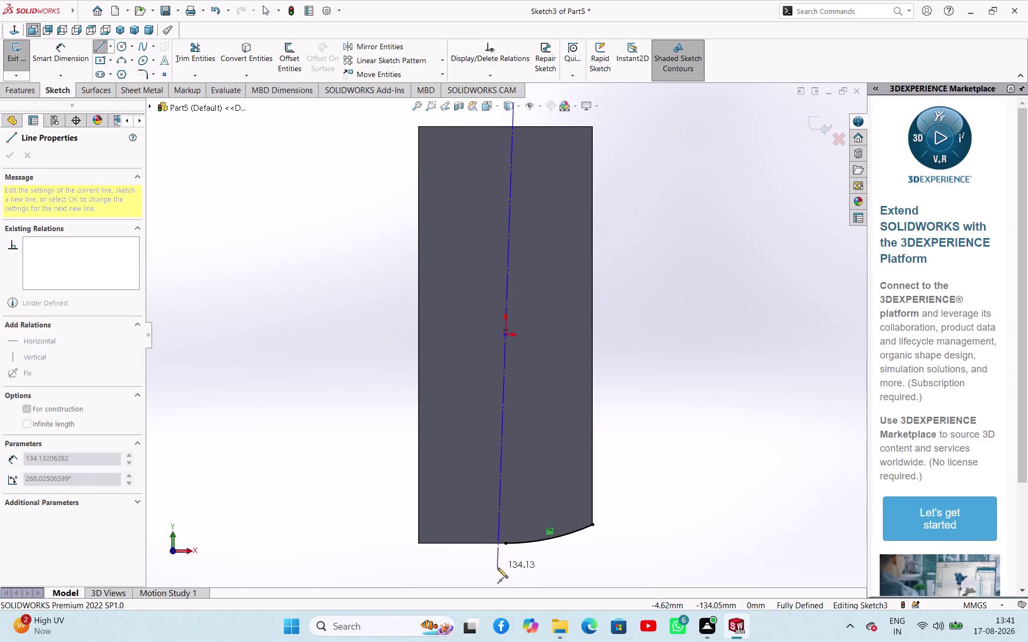
click(504, 576)
right_click(331, 376)
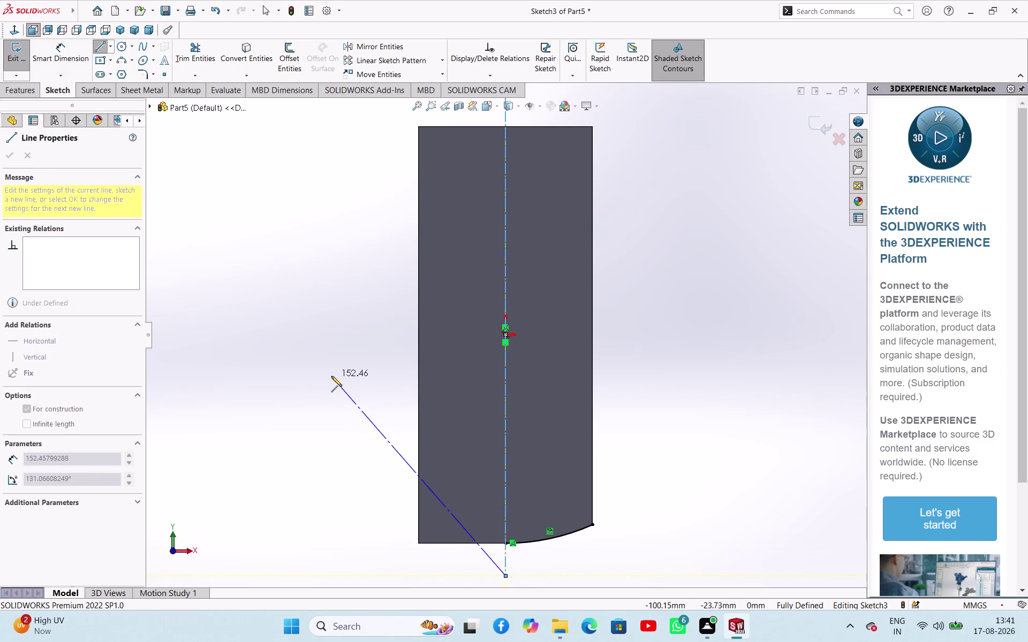
click(348, 384)
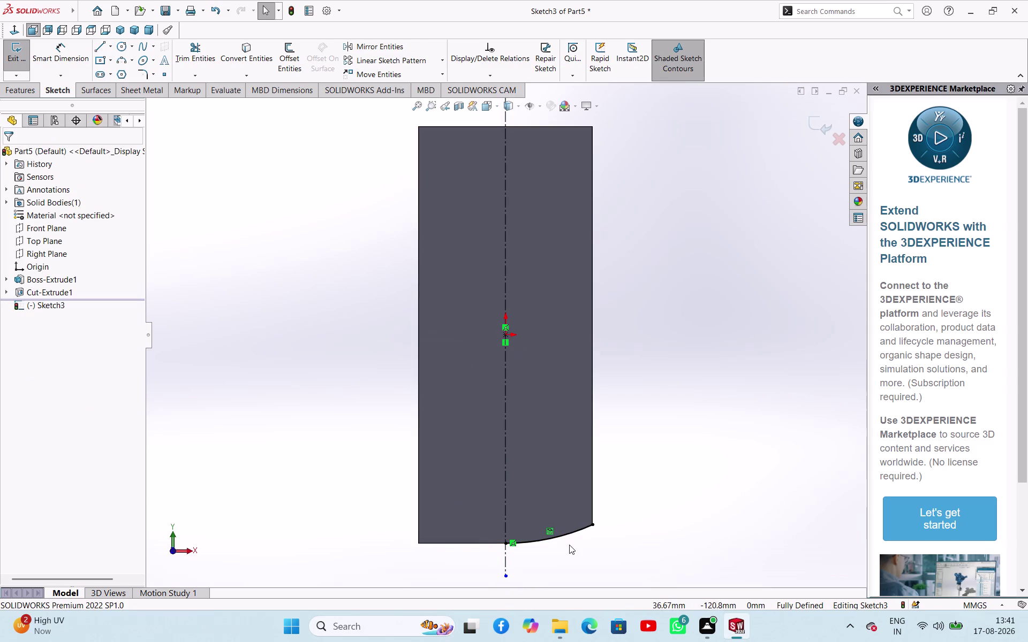
Mirror the projected arc about the vertical centerline Line1.
click(568, 537)
click(378, 45)
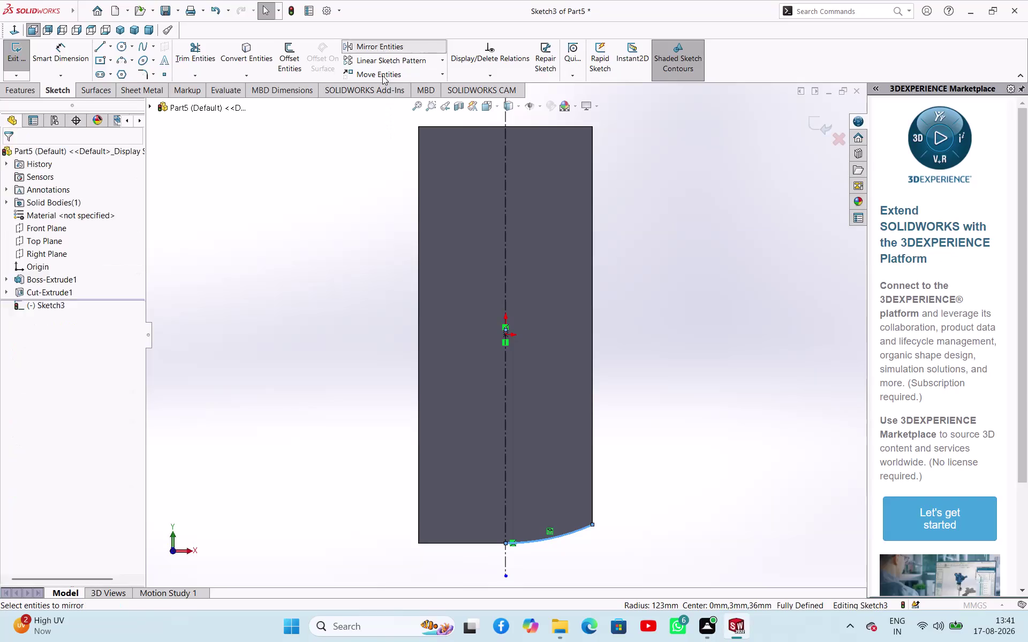
click(70, 310)
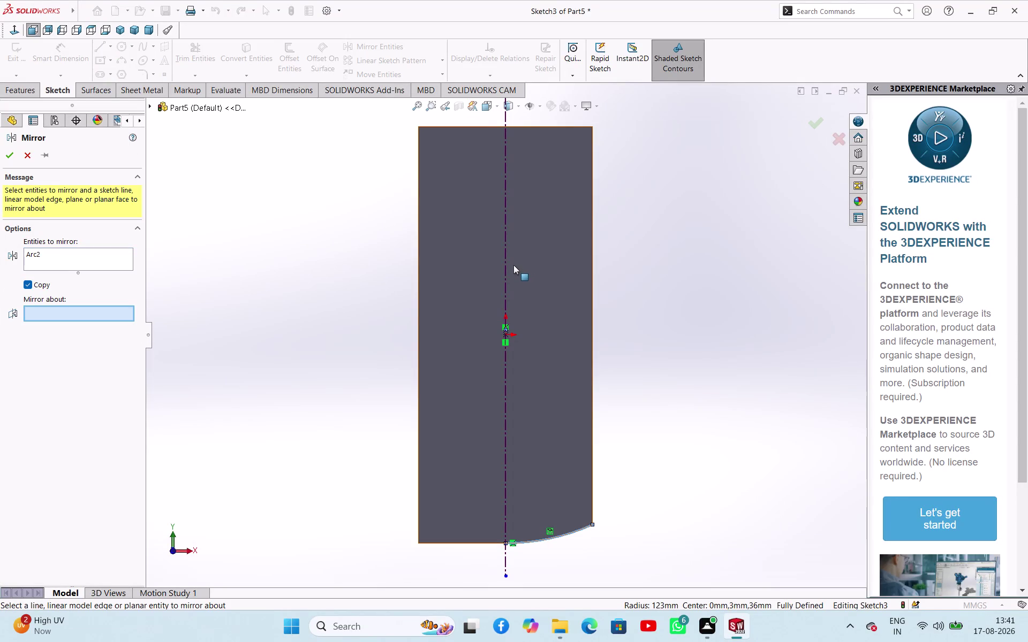
click(507, 263)
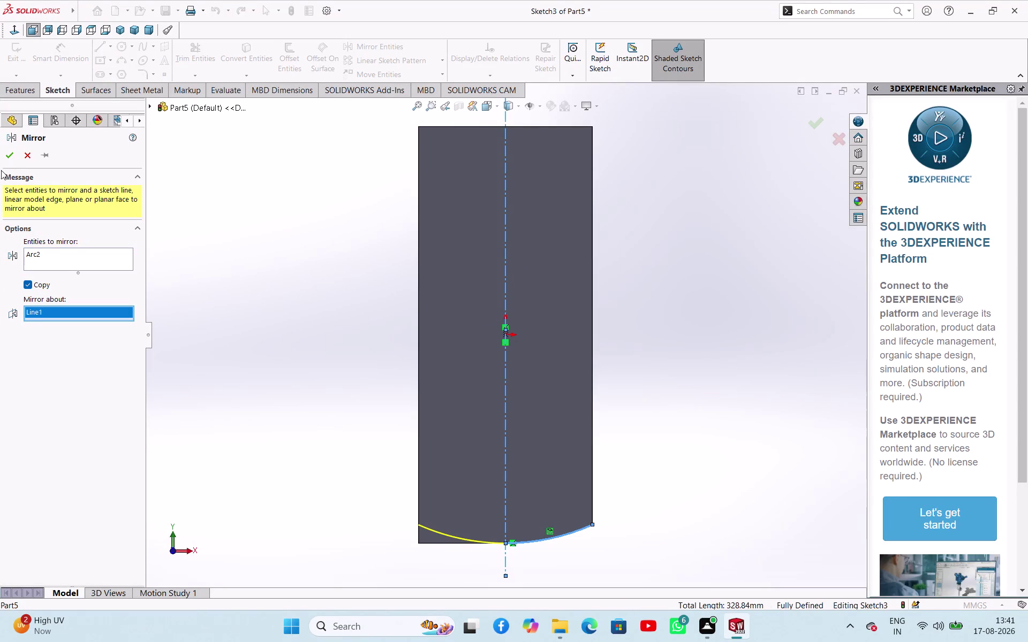
click(8, 148)
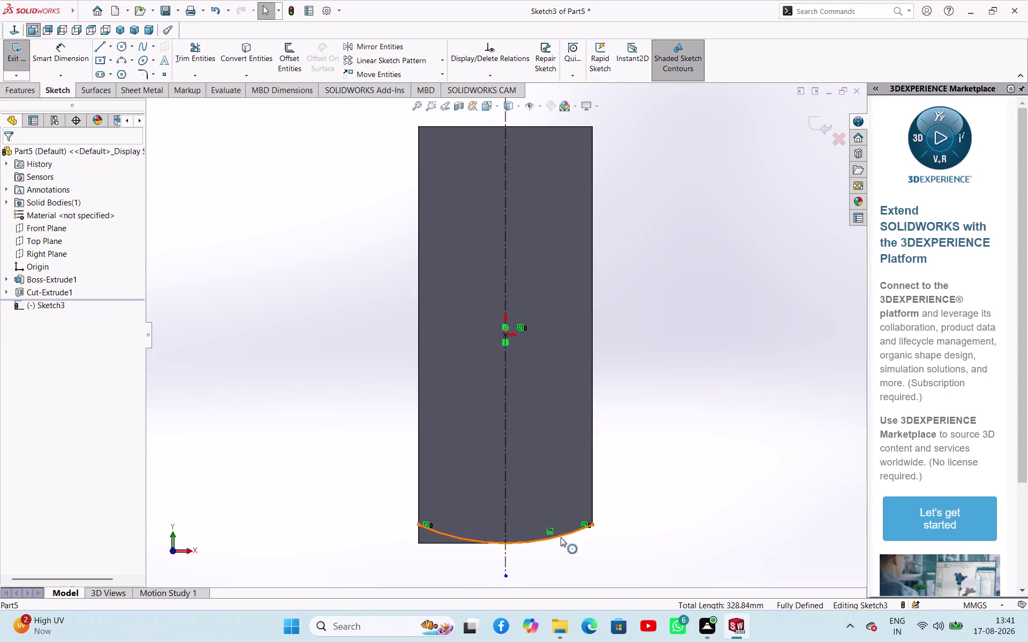
click(197, 59)
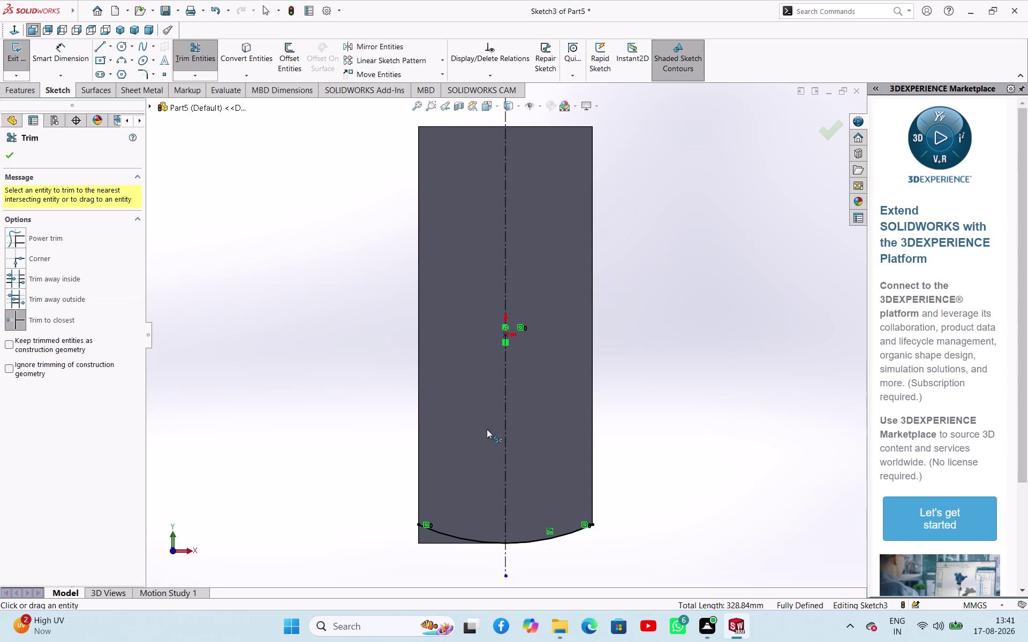
Draw a horizontal bottom line and a vertical line to the arc end, then exit Sketch3.
click(570, 534)
right_click(325, 458)
click(346, 497)
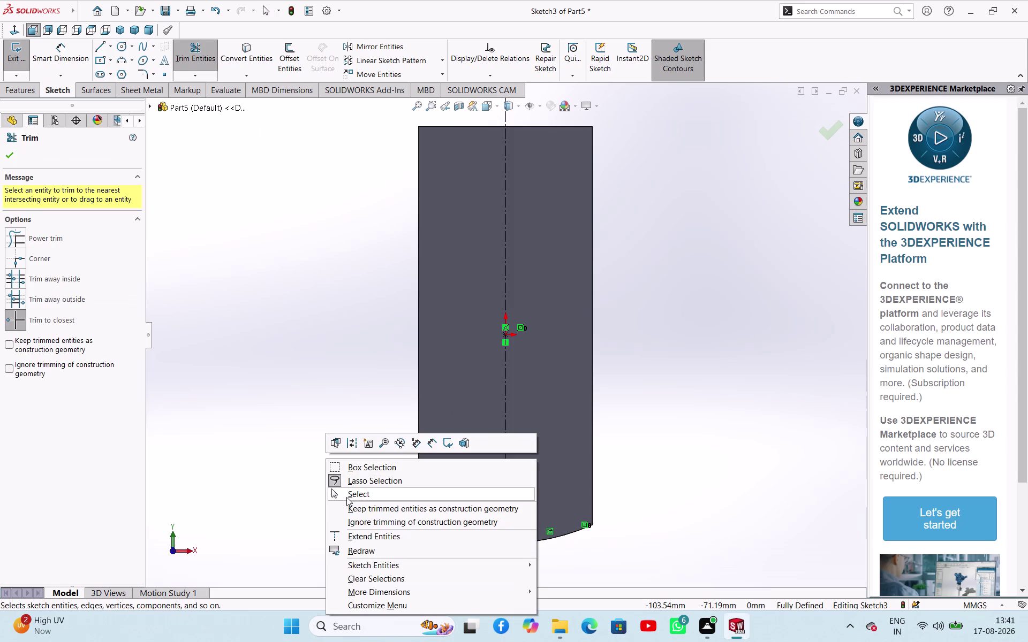
click(103, 51)
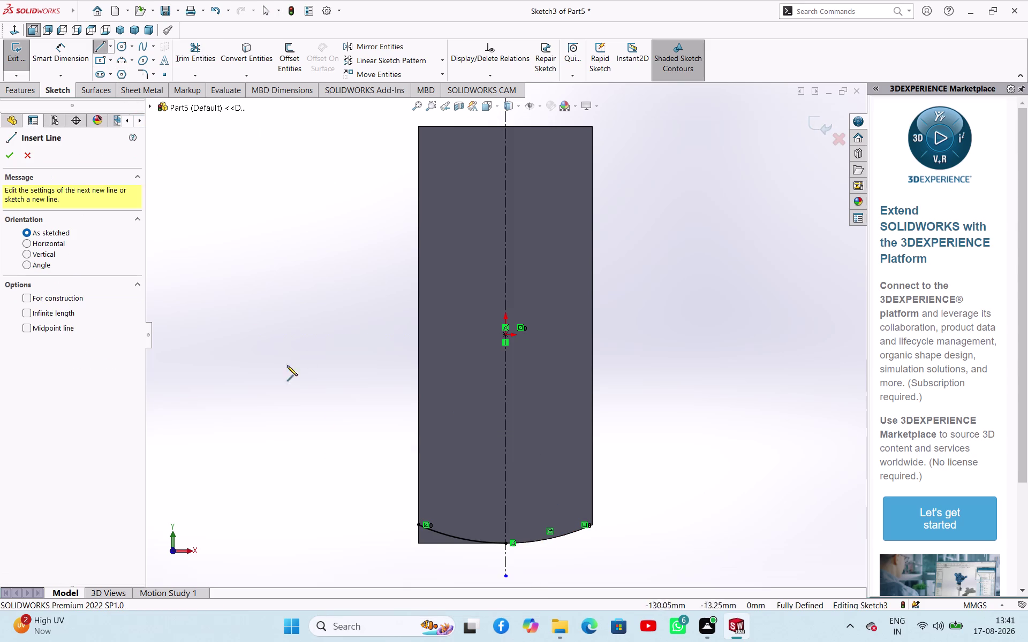
click(506, 545)
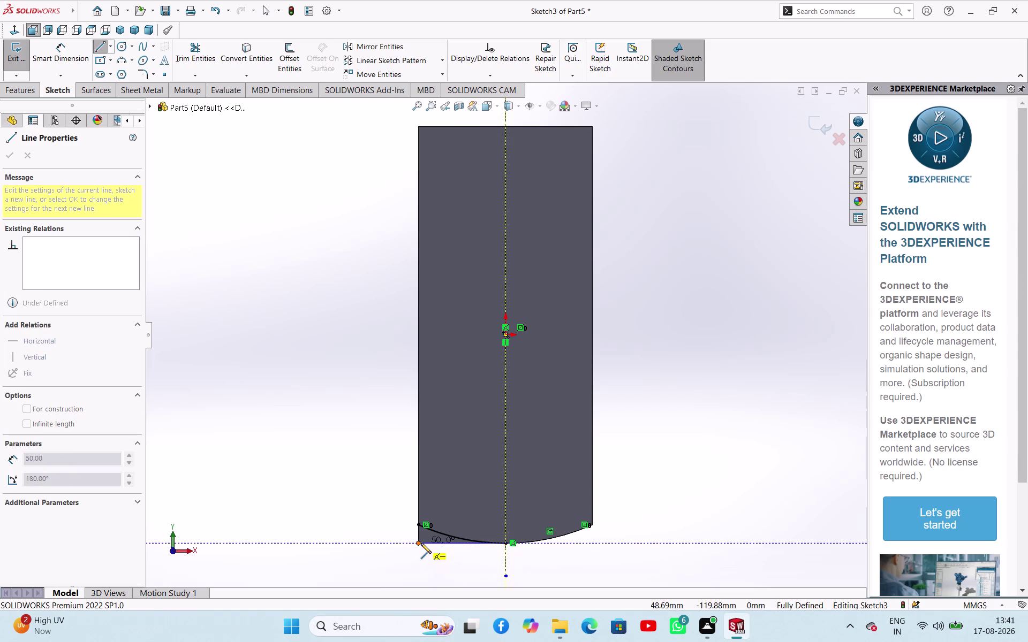
click(420, 543)
click(417, 527)
right_click(368, 483)
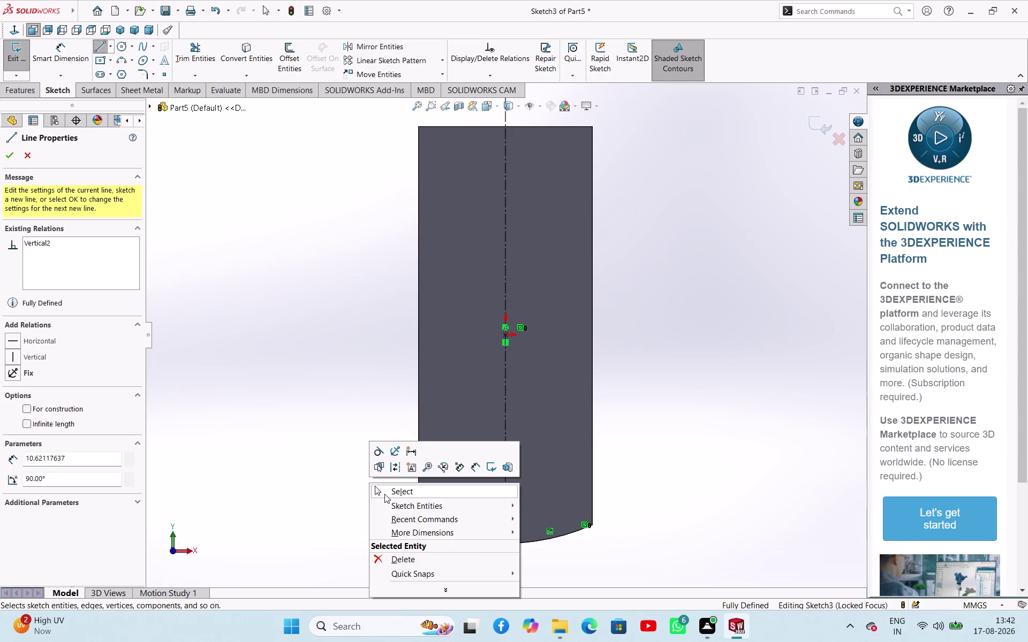
click(384, 494)
click(351, 477)
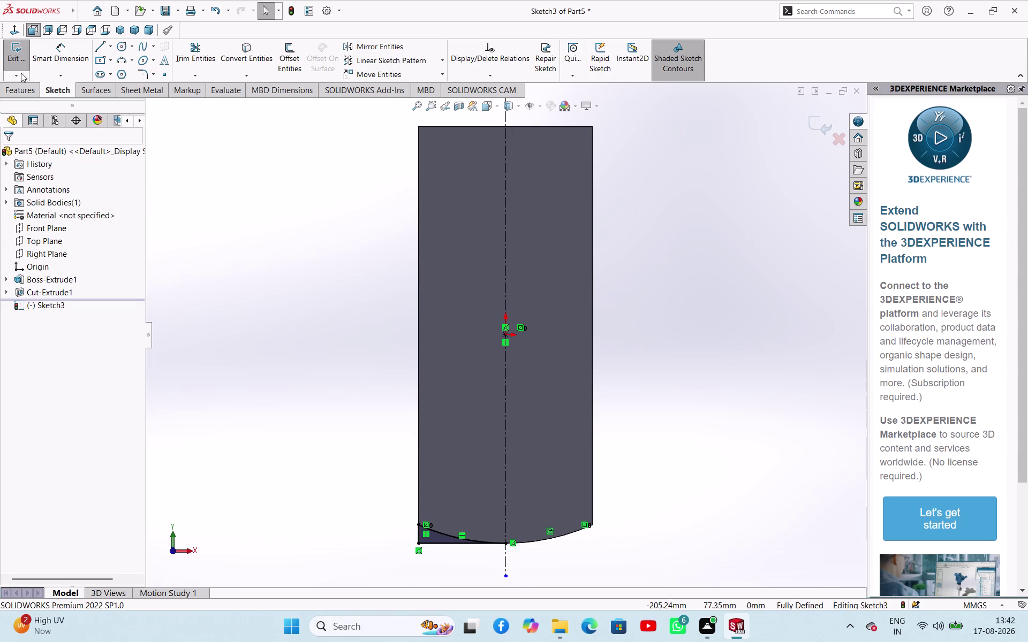
click(17, 66)
Extrude-cut Sketch3 240 mm mid-plane and orbit to inspect the curved lower end.
middle_drag(311, 326, 290, 376)
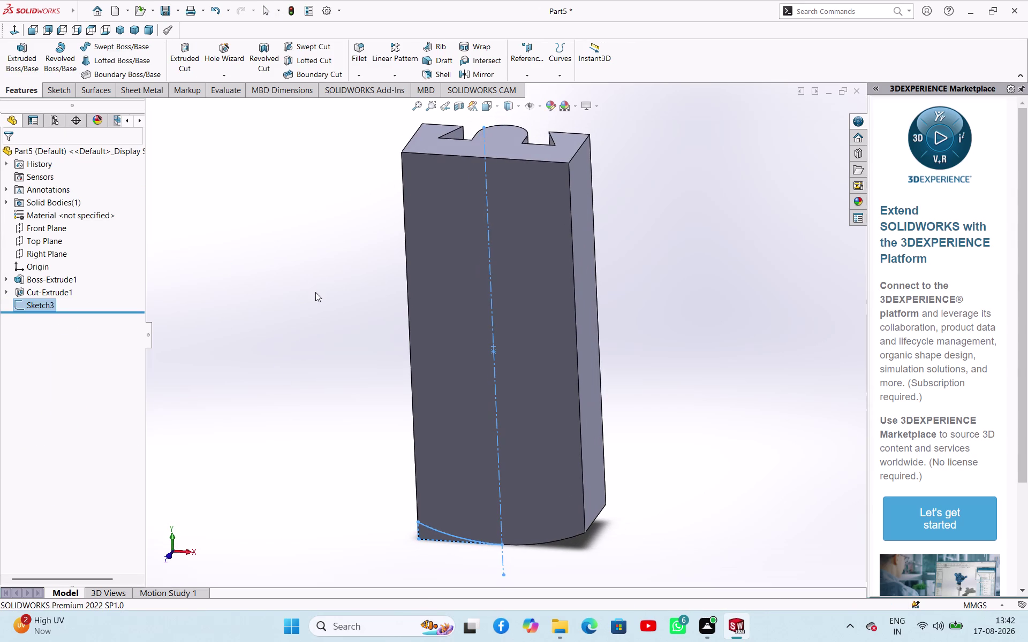
click(191, 53)
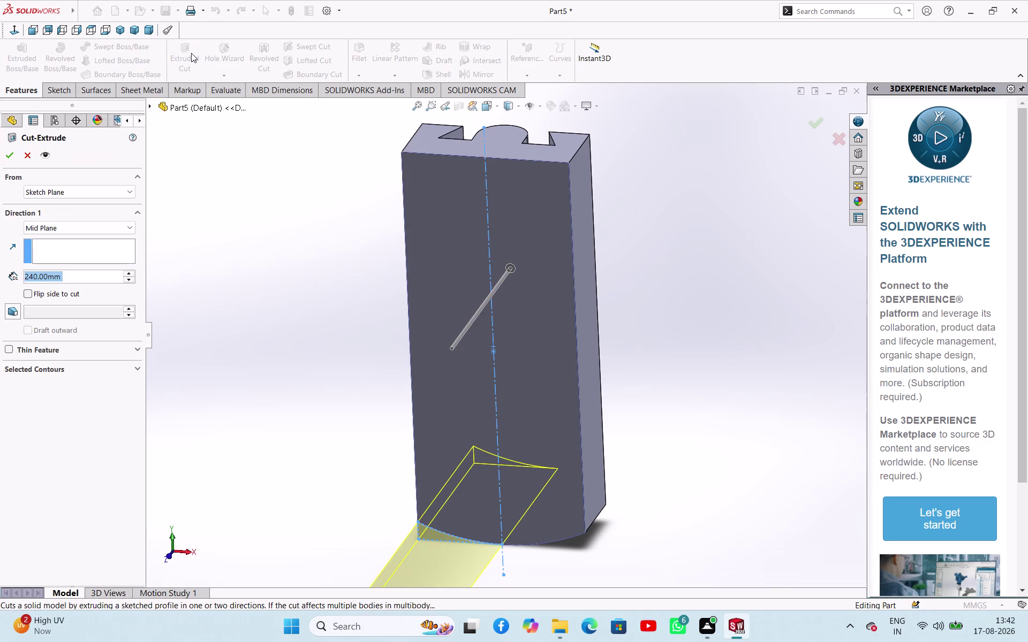
click(9, 164)
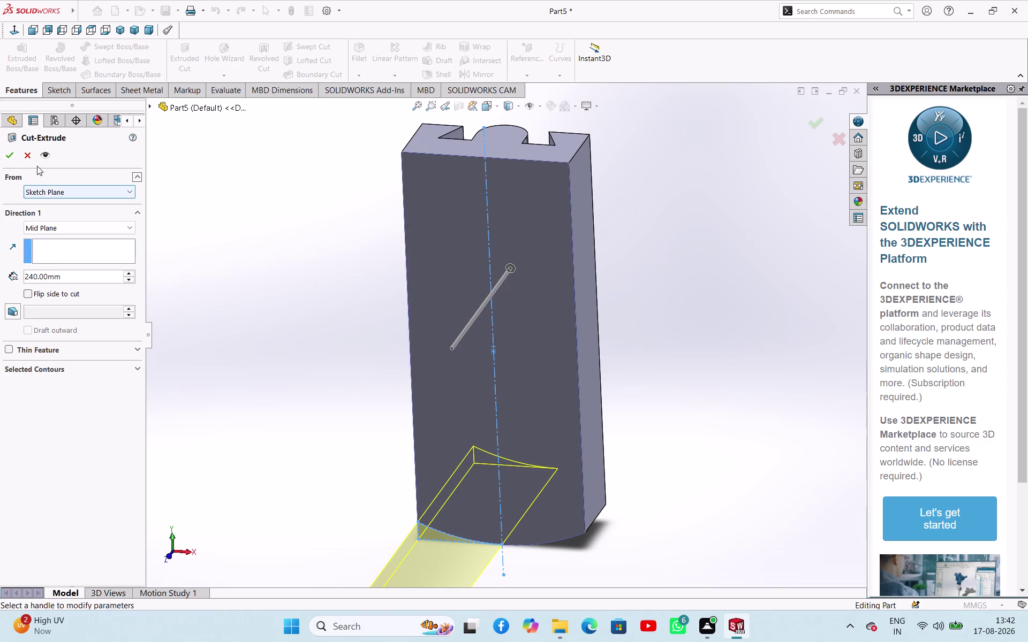
click(9, 156)
click(239, 275)
middle_drag(325, 327, 353, 335)
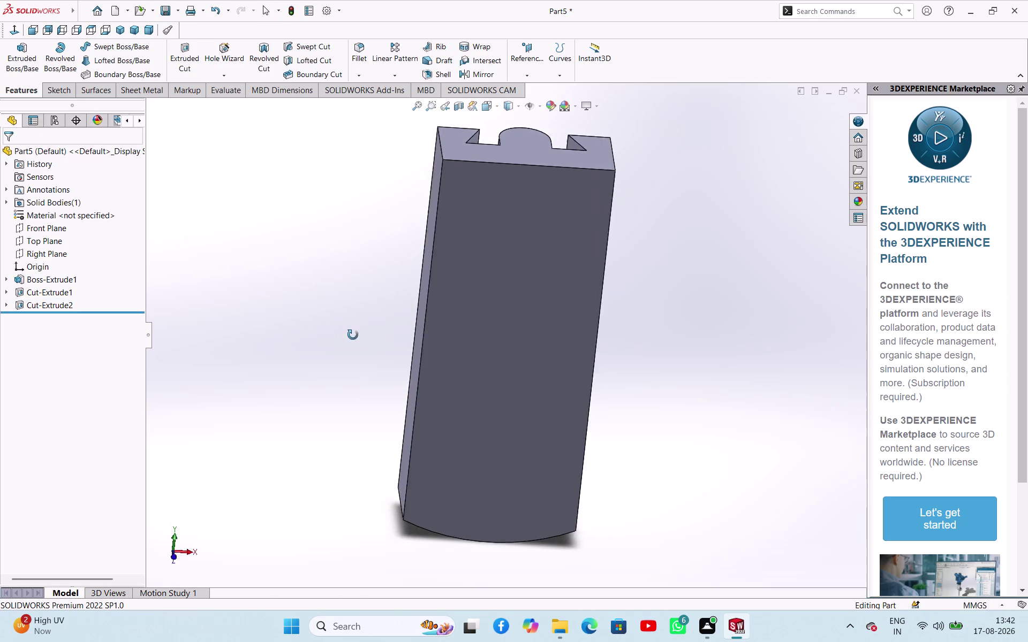
middle_drag(353, 335, 317, 152)
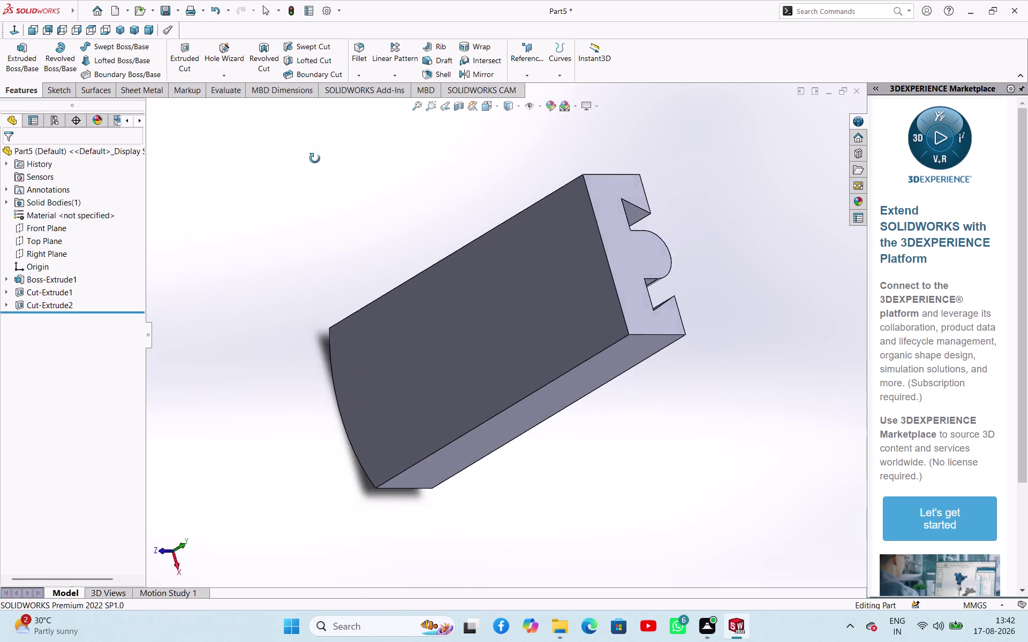
middle_drag(317, 152, 325, 143)
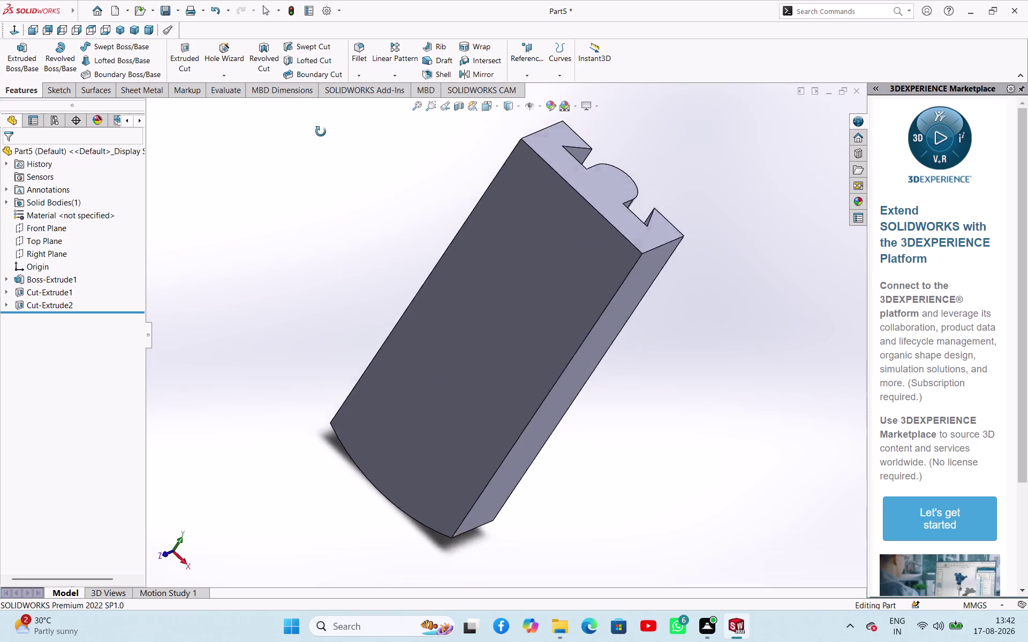
middle_drag(324, 144, 348, 174)
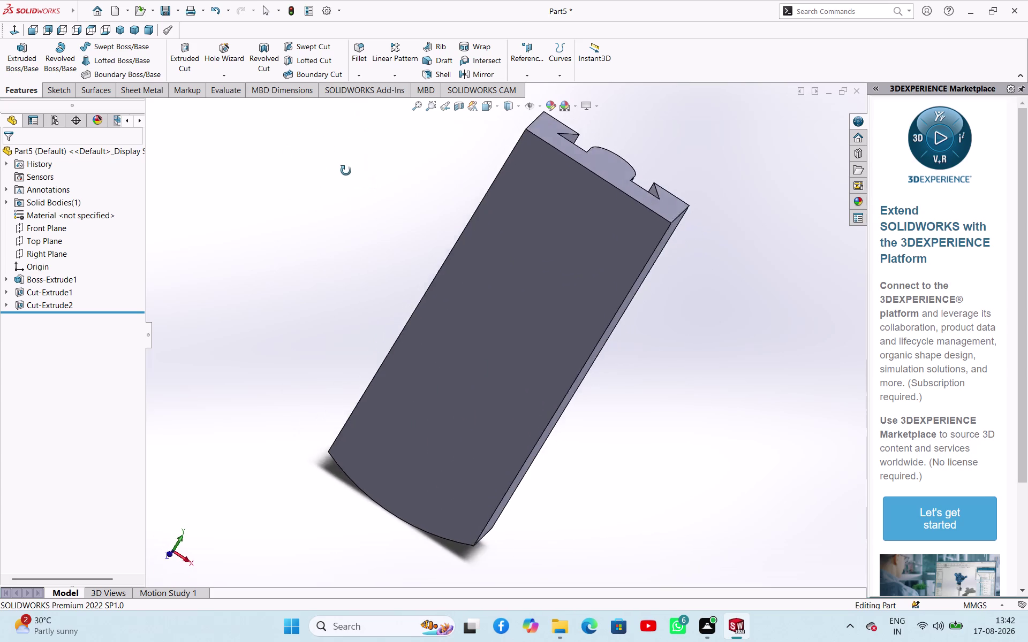
middle_drag(348, 174, 364, 188)
Start a new sketch on the block's large flat face.
click(514, 331)
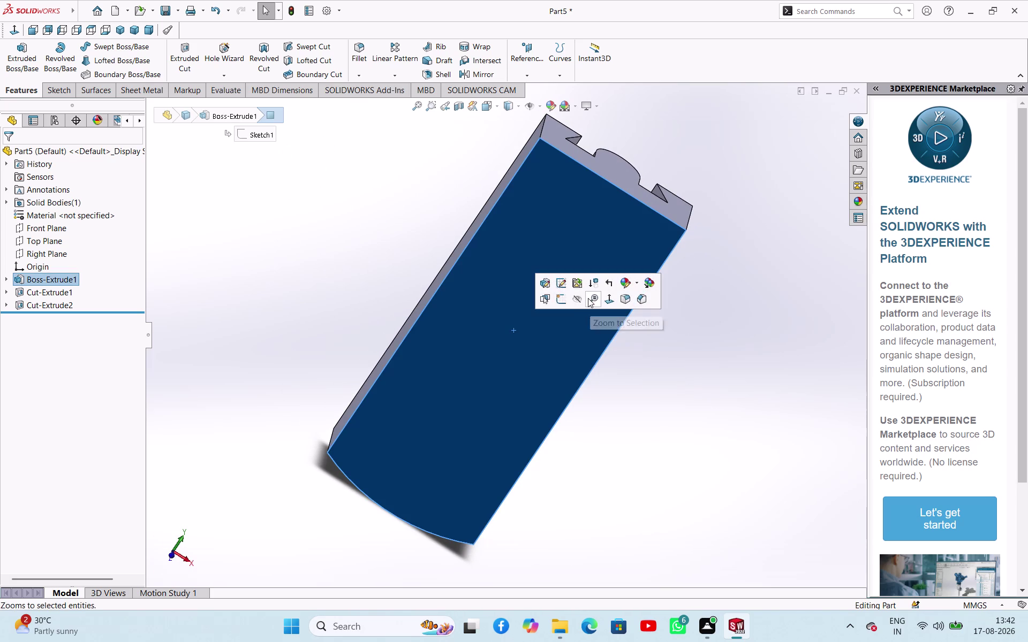
click(563, 299)
click(687, 430)
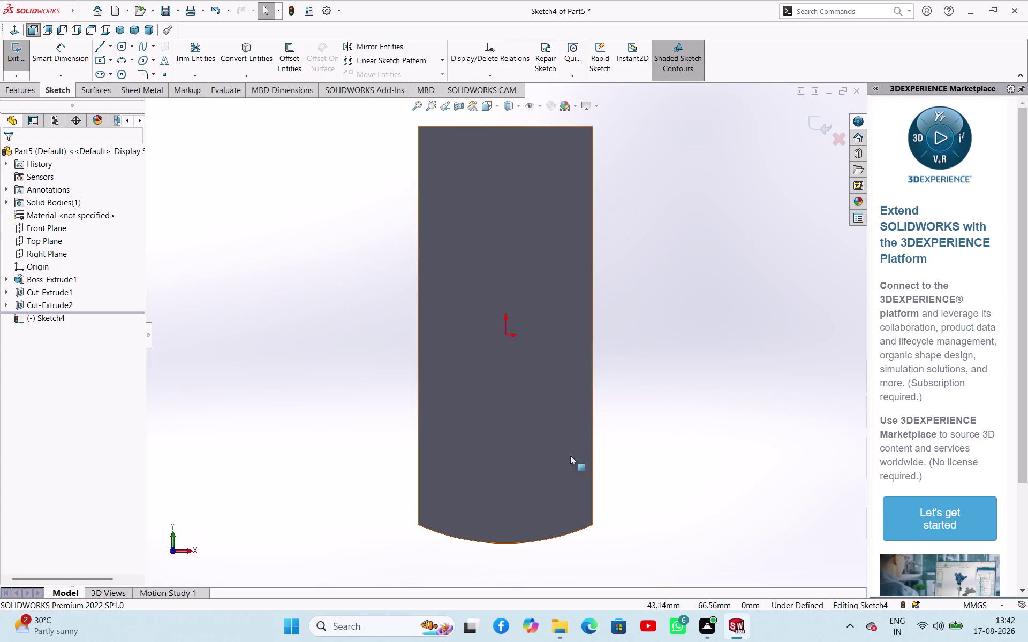
click(117, 48)
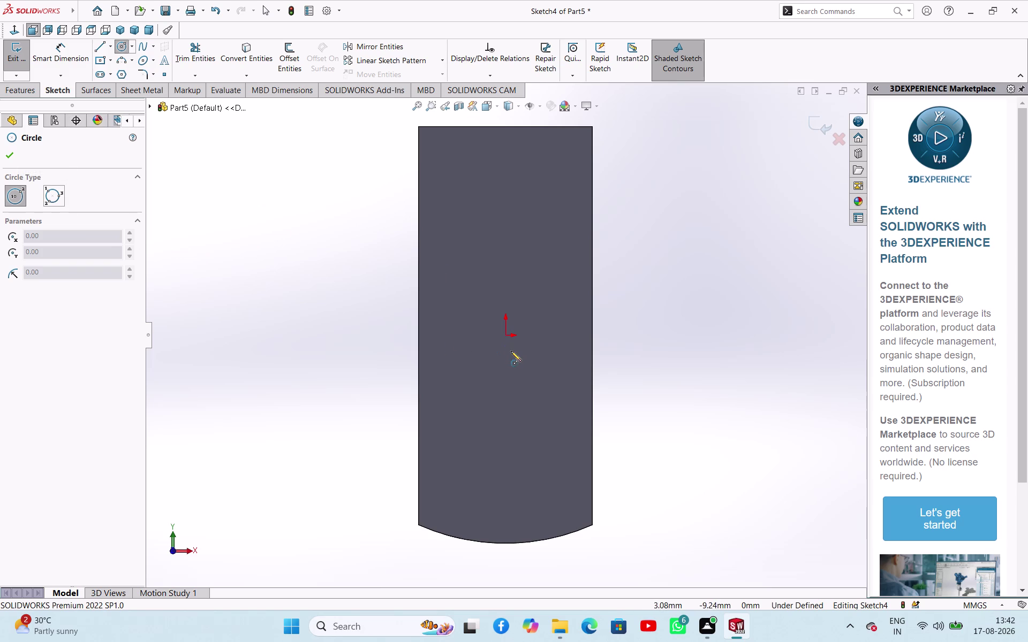
Place a small circle centred on the vertical axis, discarding the stray attempts.
click(502, 370)
click(512, 381)
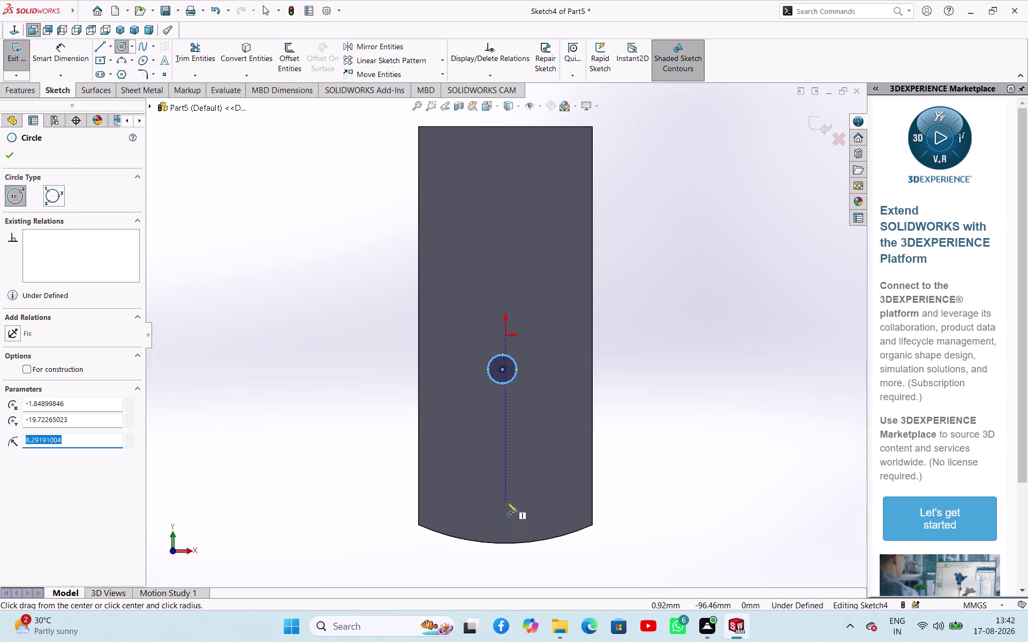
key(Escape)
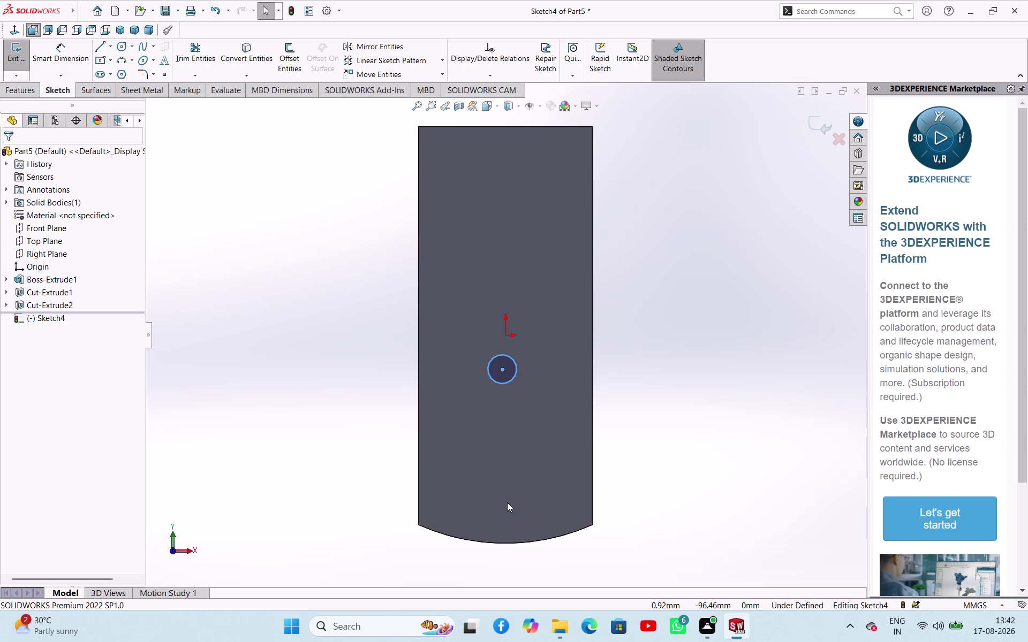
key(Escape)
key(ctrl+z)
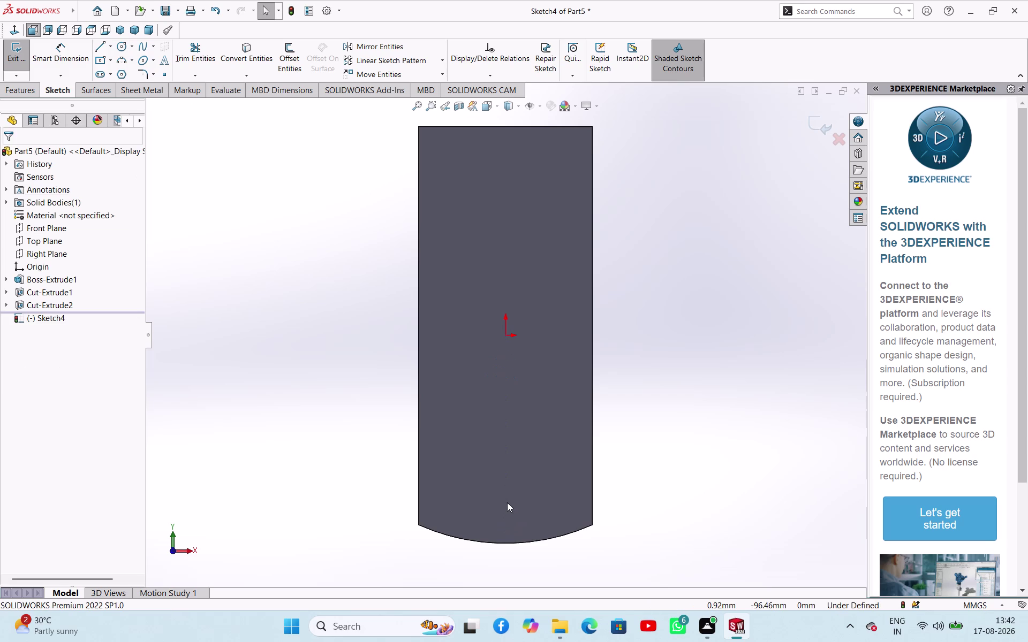
right_drag(563, 520, 628, 539)
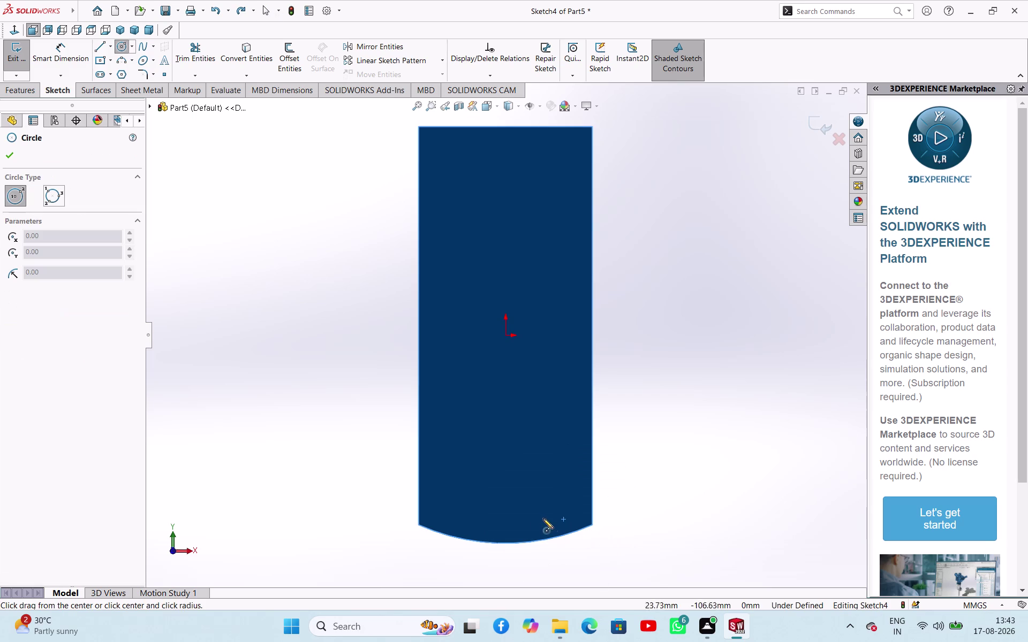
click(691, 415)
key(Escape)
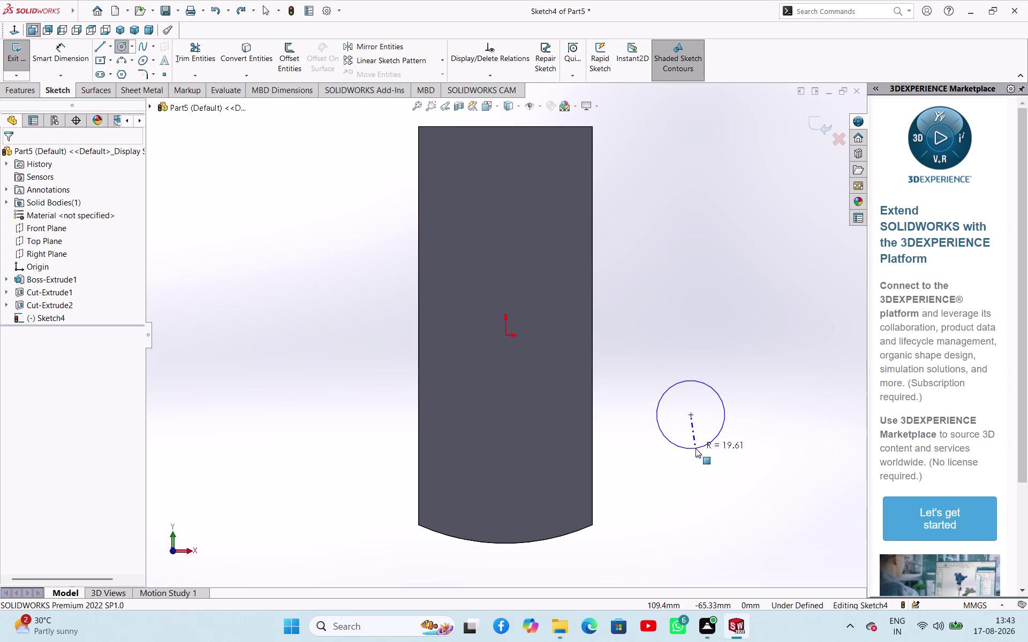
right_drag(694, 284, 742, 334)
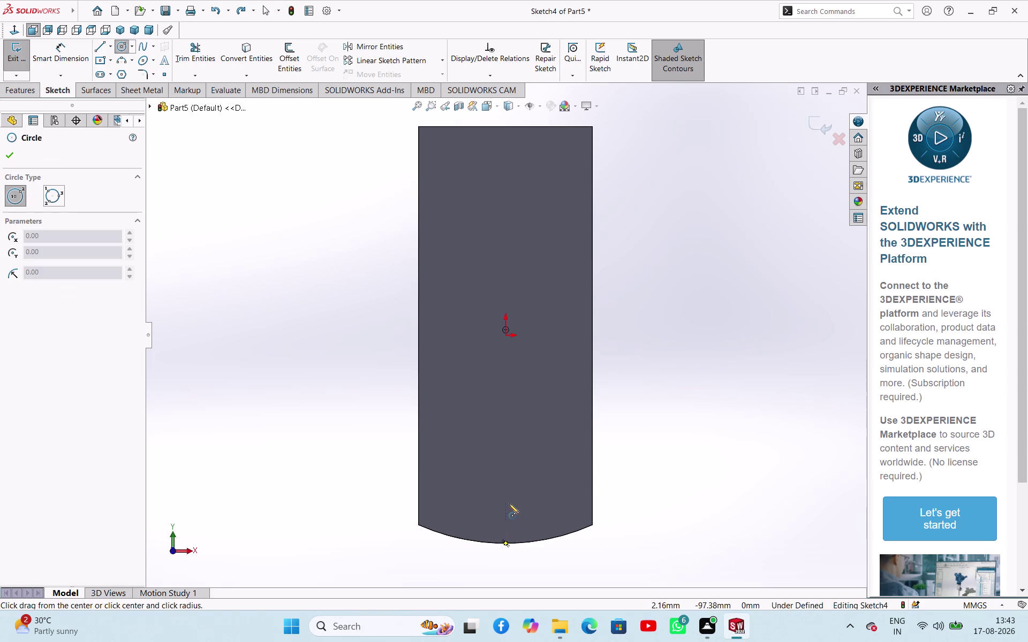
click(507, 504)
click(511, 503)
right_click(662, 457)
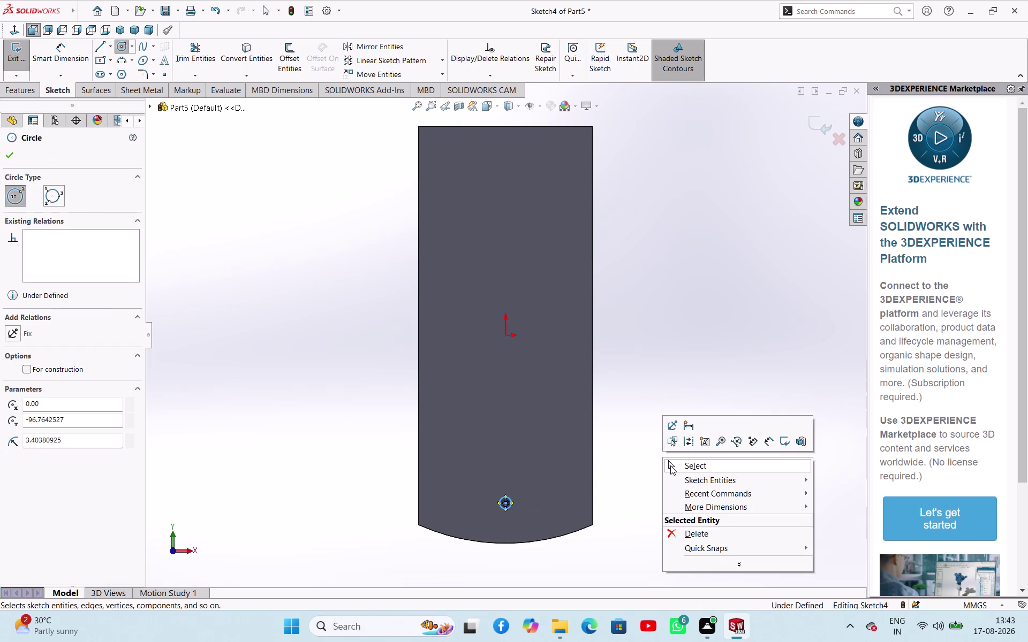
click(671, 466)
Dimension the circle centre 35 mm from the curved bottom edge's midpoint.
right_drag(670, 466, 698, 415)
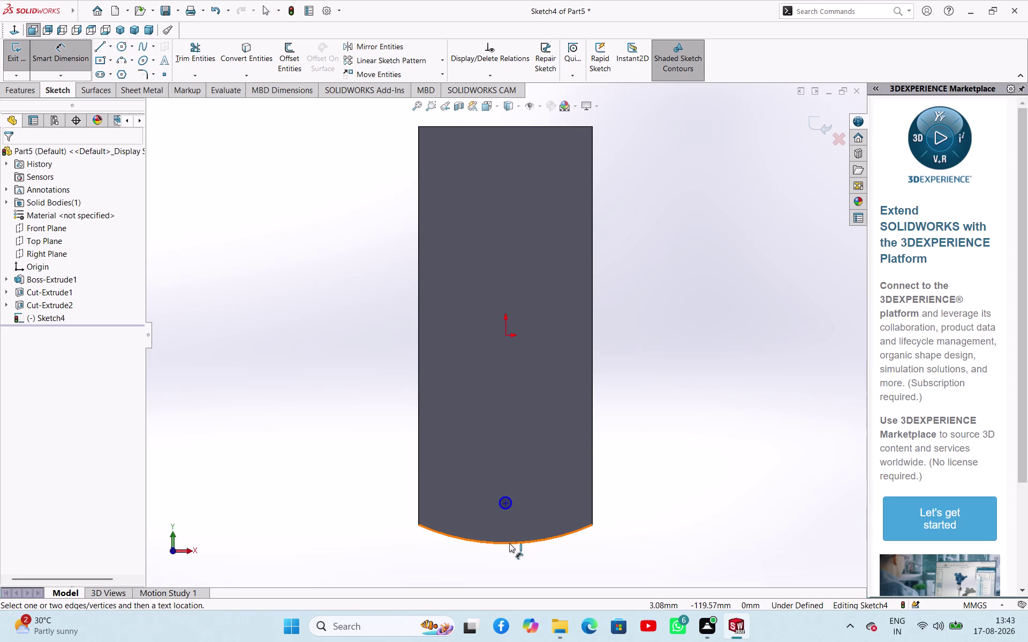
click(506, 542)
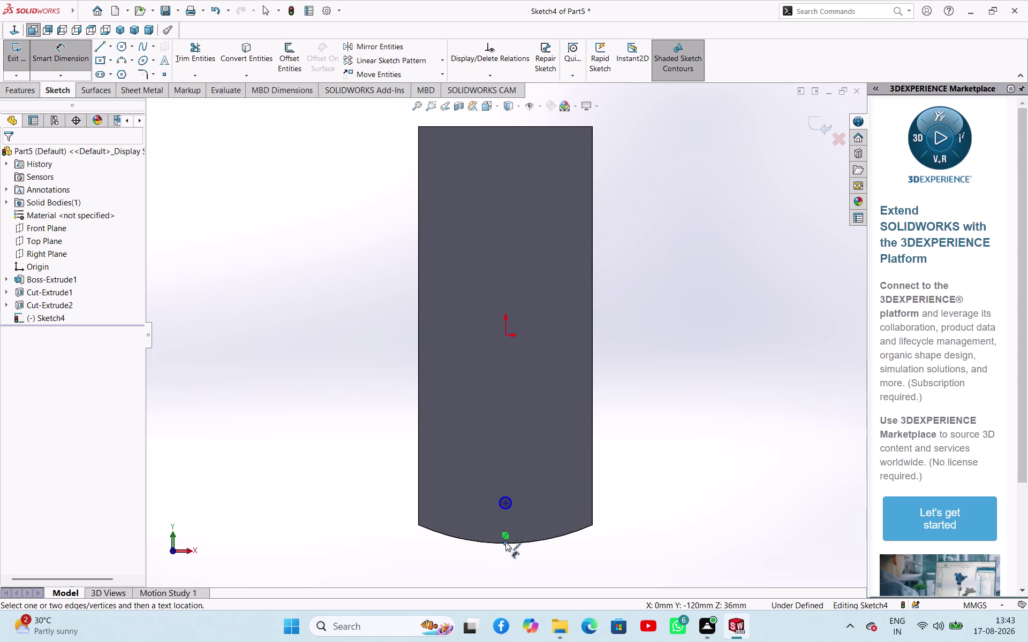
click(508, 504)
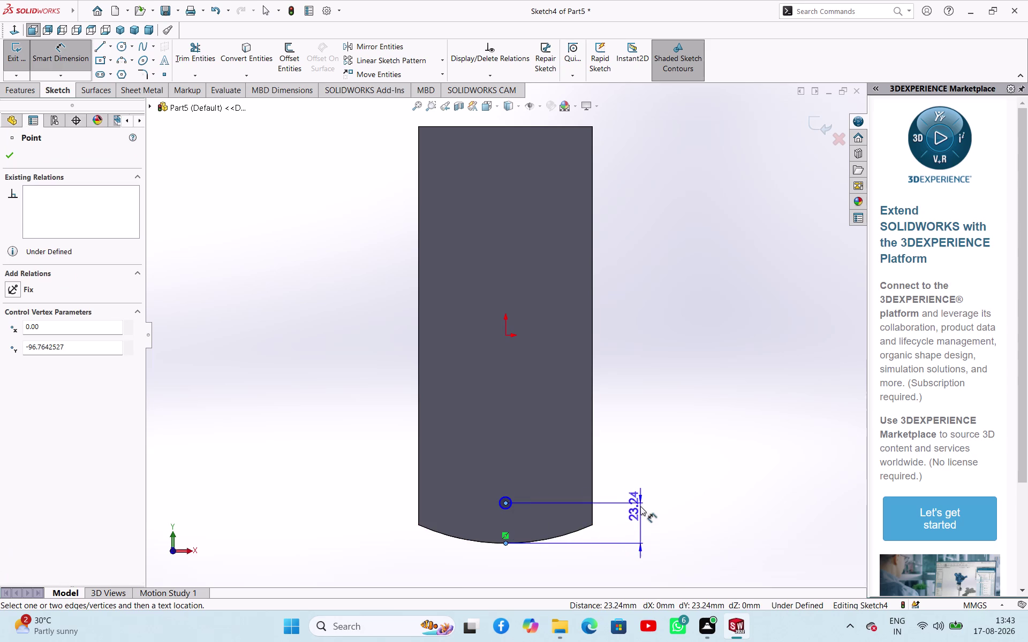
click(640, 506)
text(3)
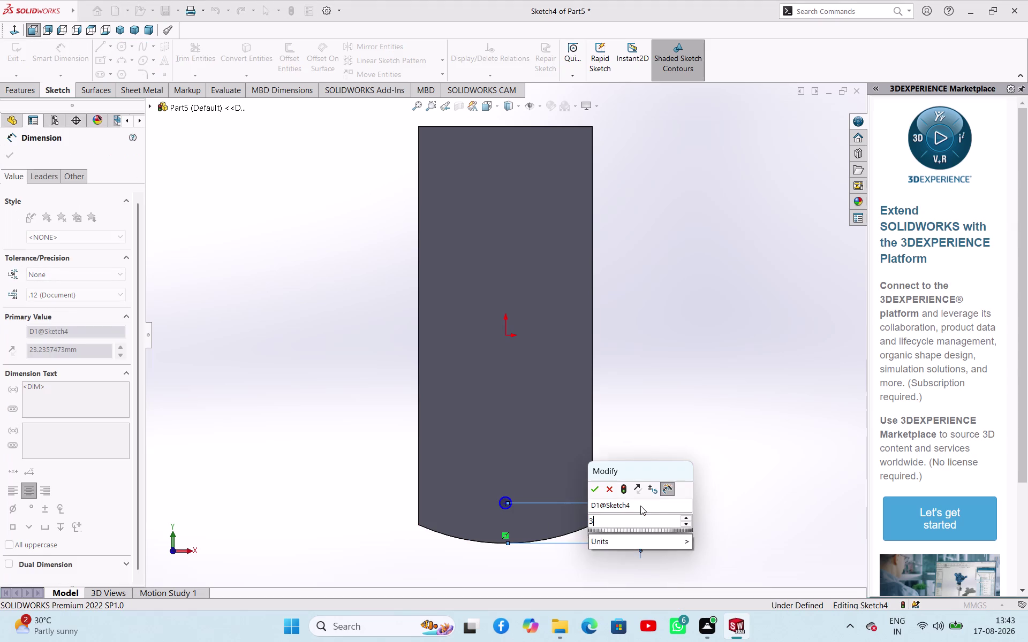
text(5)
key(Return)
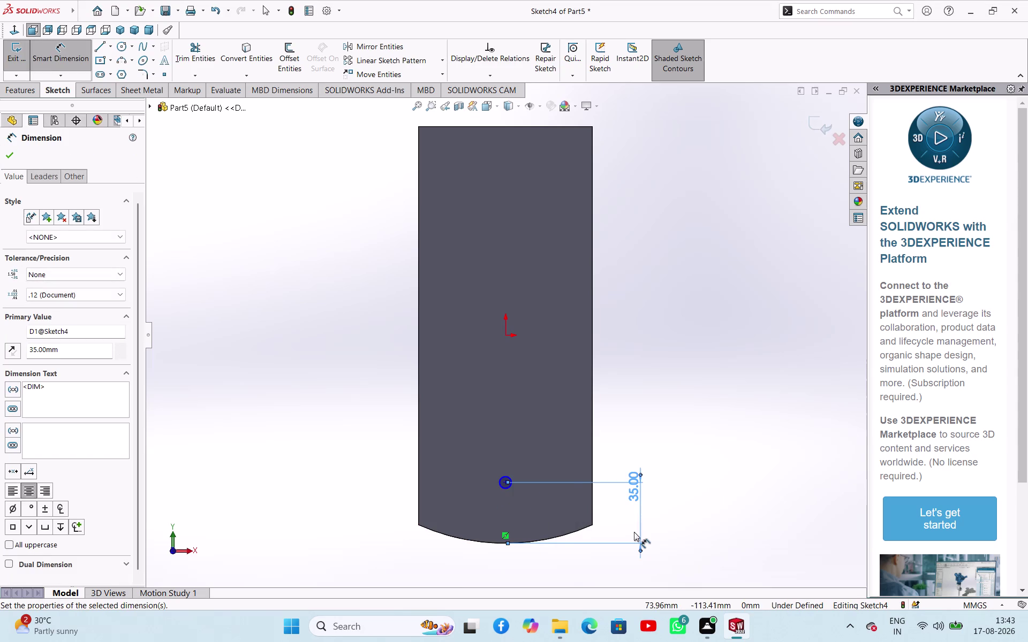
right_click(660, 408)
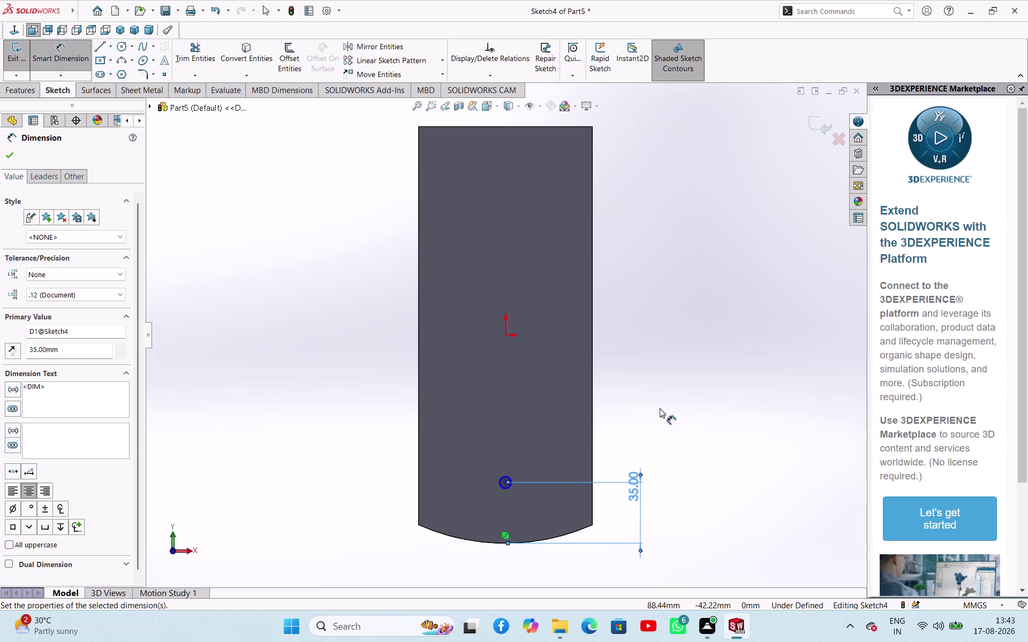
click(678, 442)
Draw a circle on the same centre and dimension its diameter as 230 mm.
right_drag(711, 365, 755, 391)
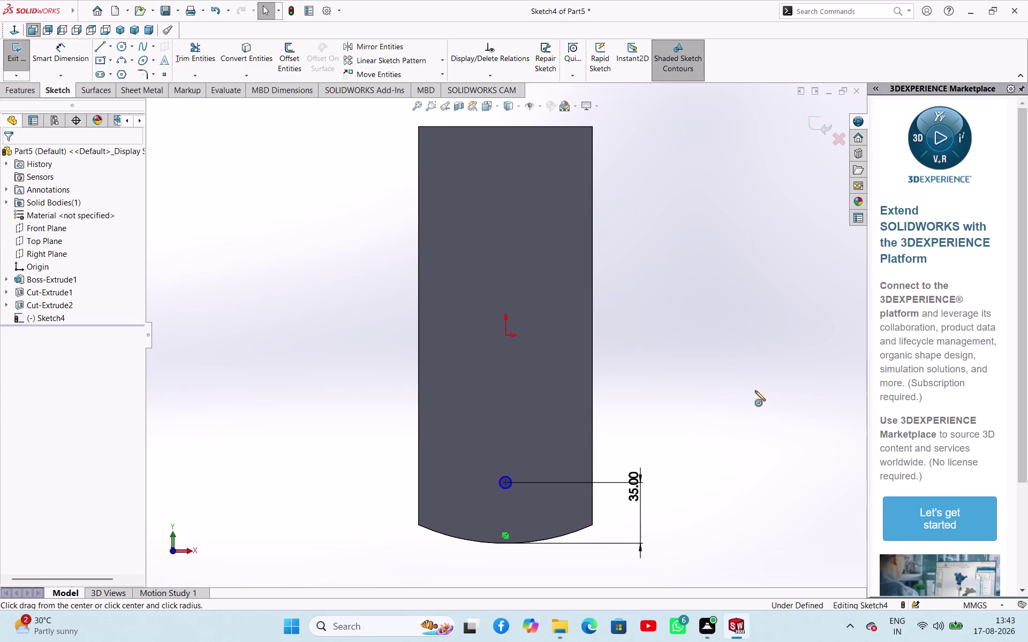
right_drag(755, 391, 761, 397)
scroll(down, 3)
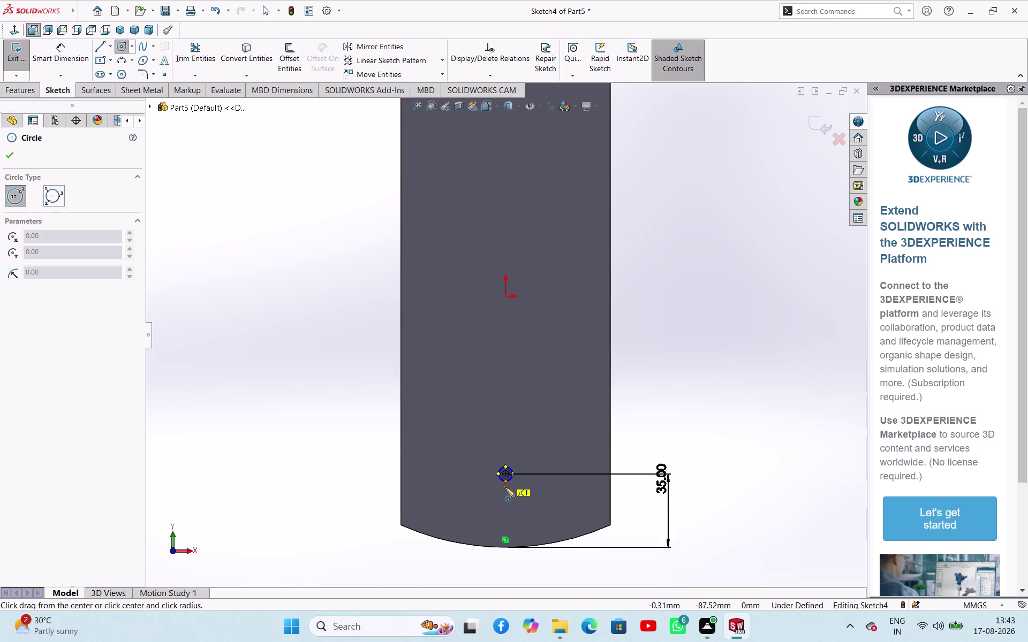
click(508, 454)
click(546, 502)
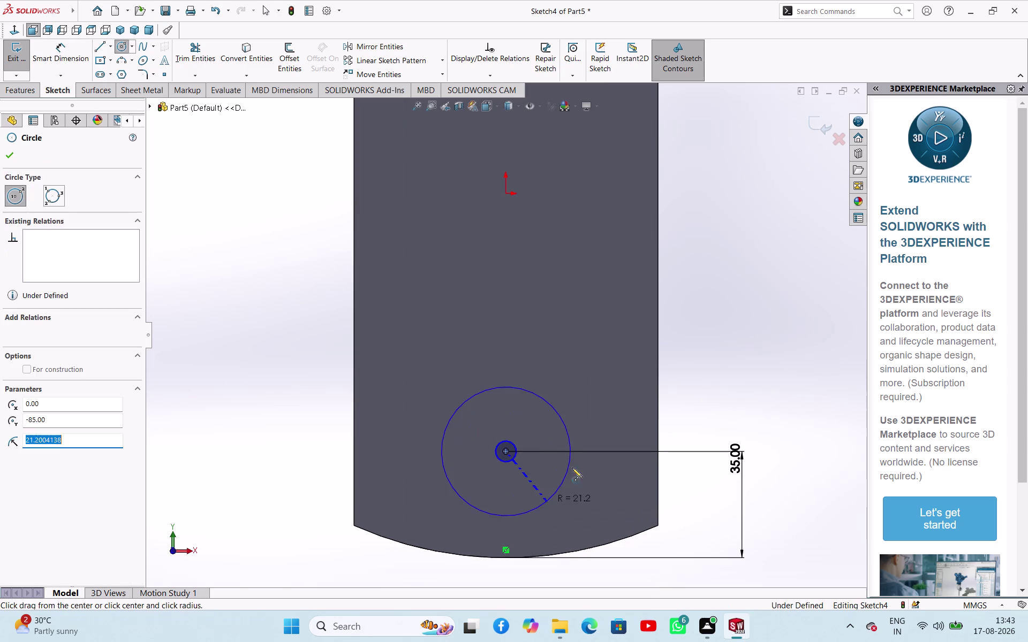
right_click(714, 349)
click(727, 357)
right_drag(731, 384, 749, 320)
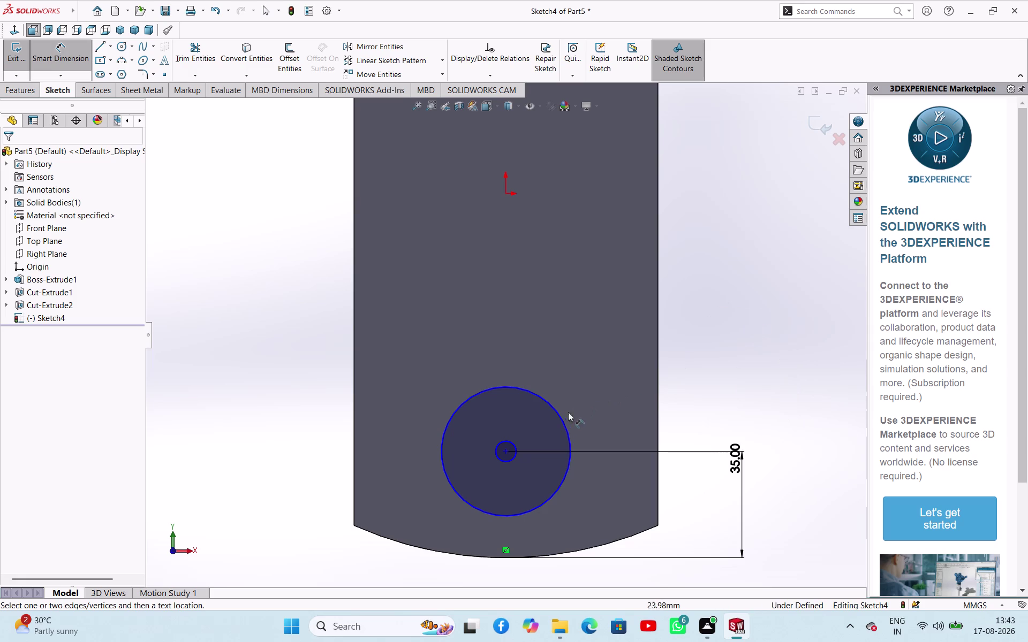
click(562, 416)
click(755, 331)
text(230)
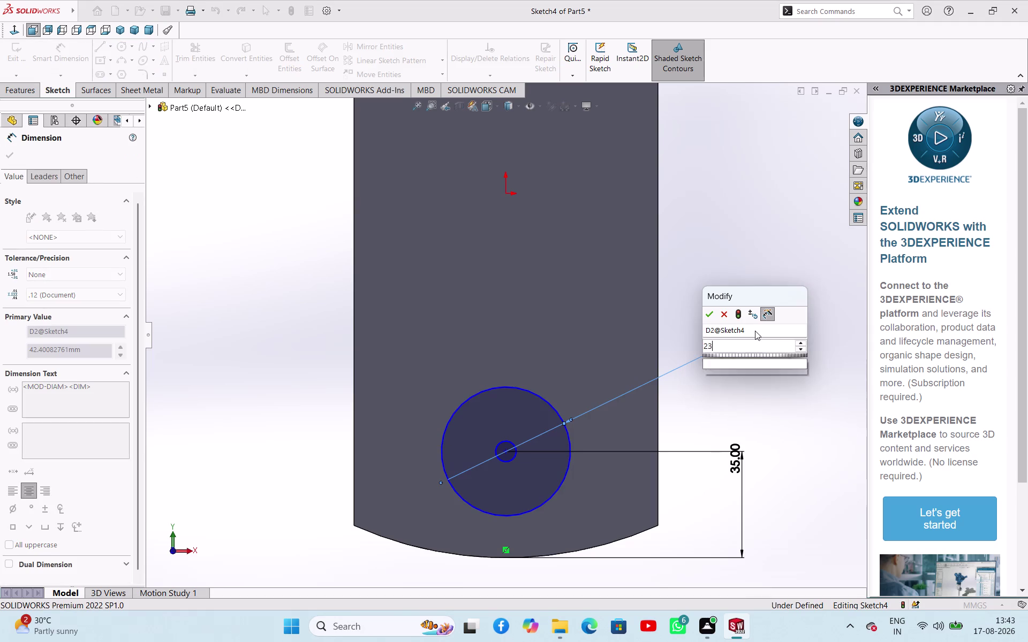
key(Return)
Orbit to view the sketch in 3D and finish editing the dimension.
scroll(up, 3)
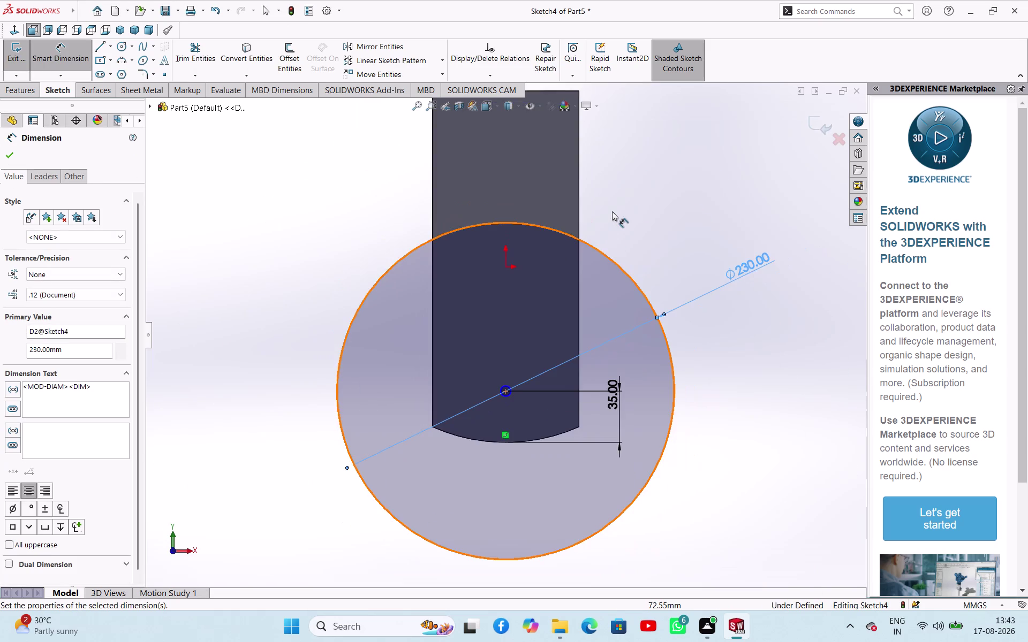
scroll(up, 3)
middle_drag(613, 211, 578, 279)
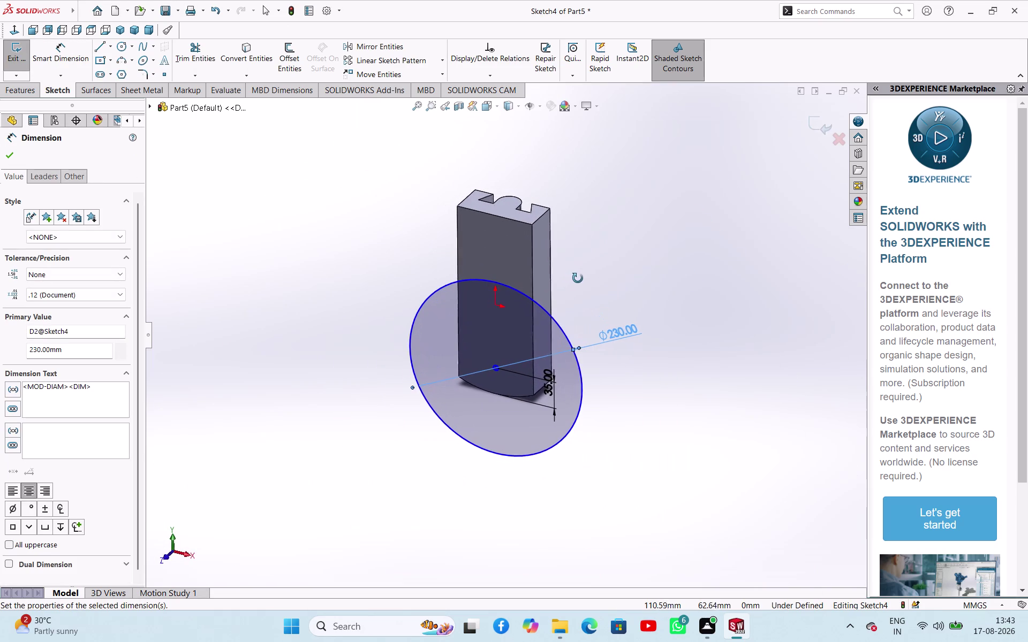
middle_drag(577, 279, 574, 279)
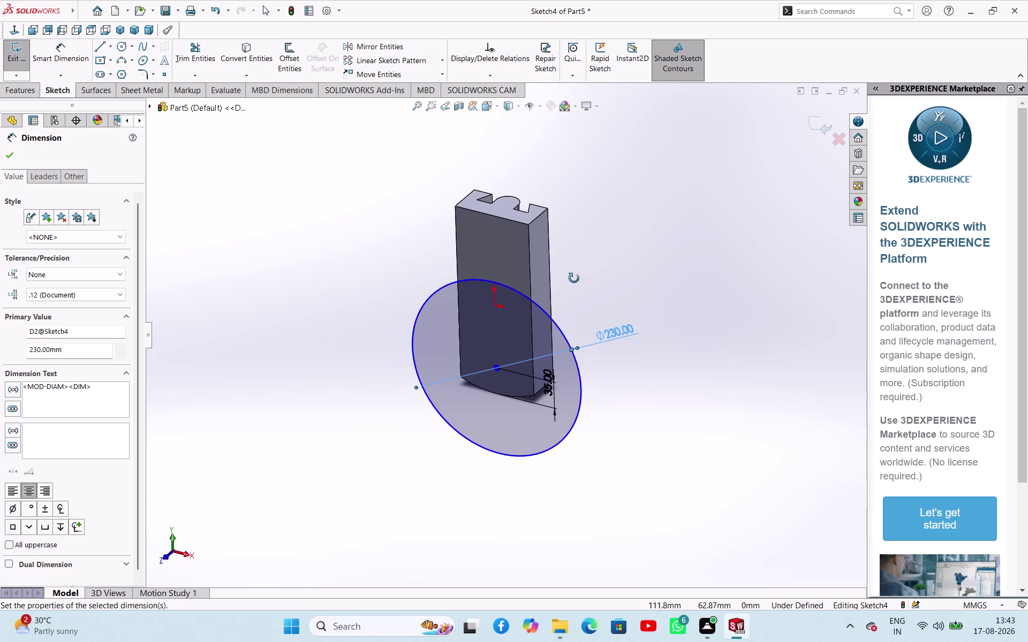
middle_drag(574, 279, 566, 276)
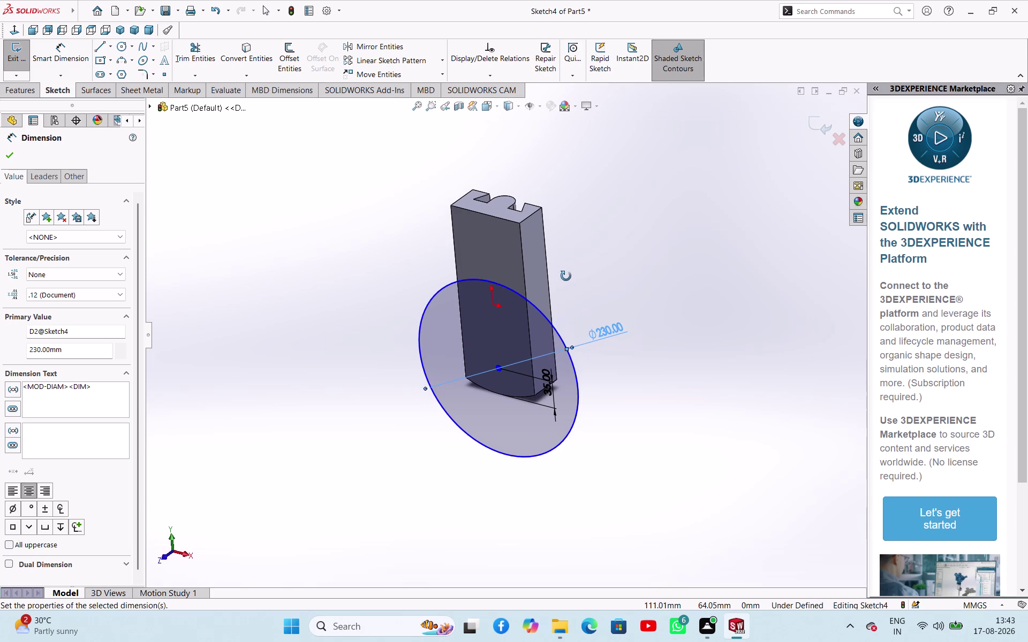
middle_drag(566, 276, 573, 277)
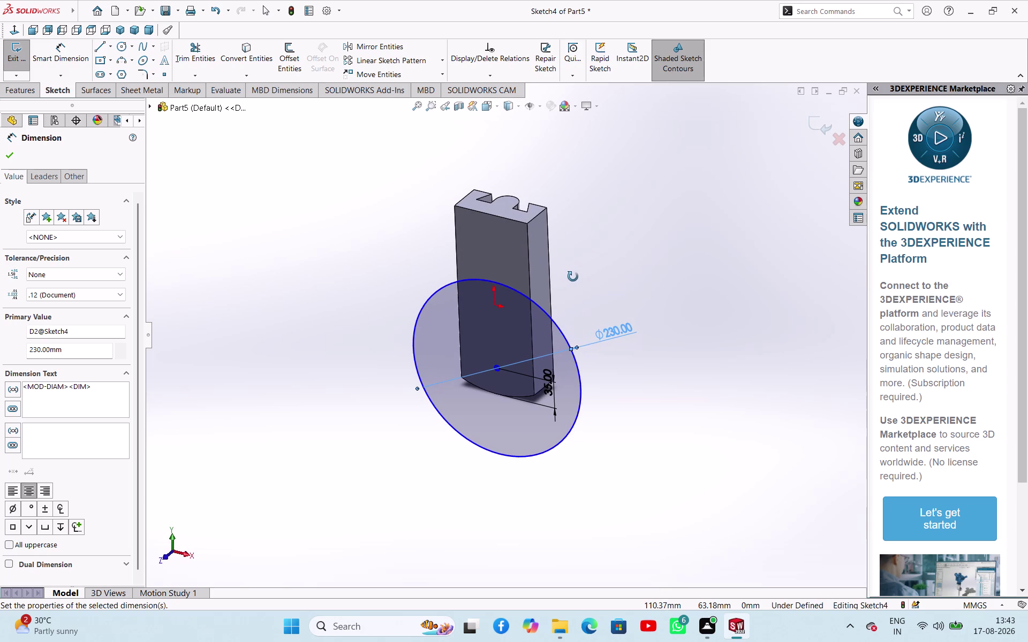
middle_drag(573, 276, 583, 273)
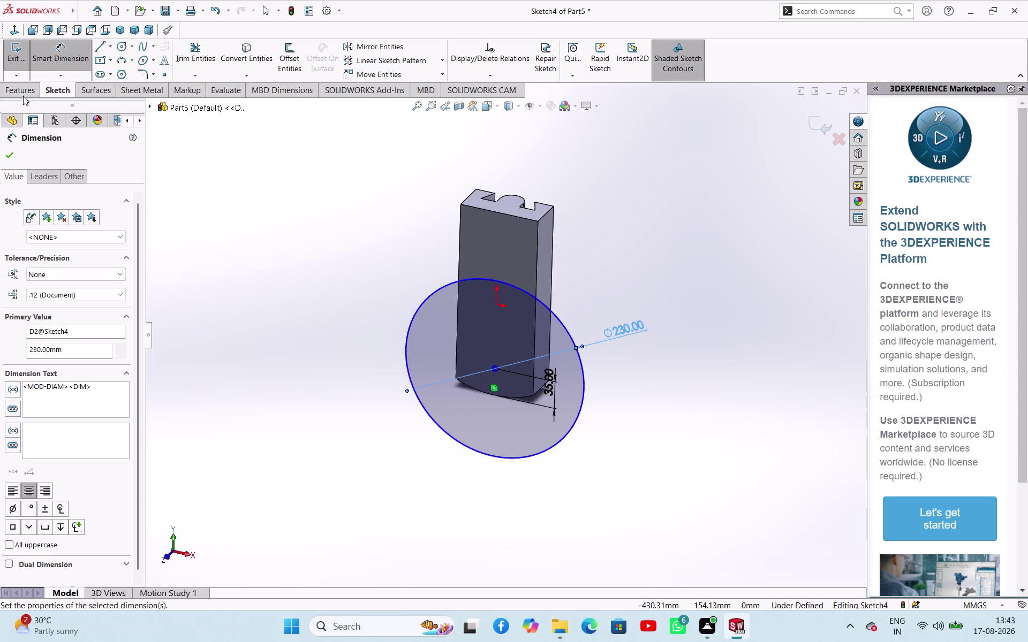
click(13, 157)
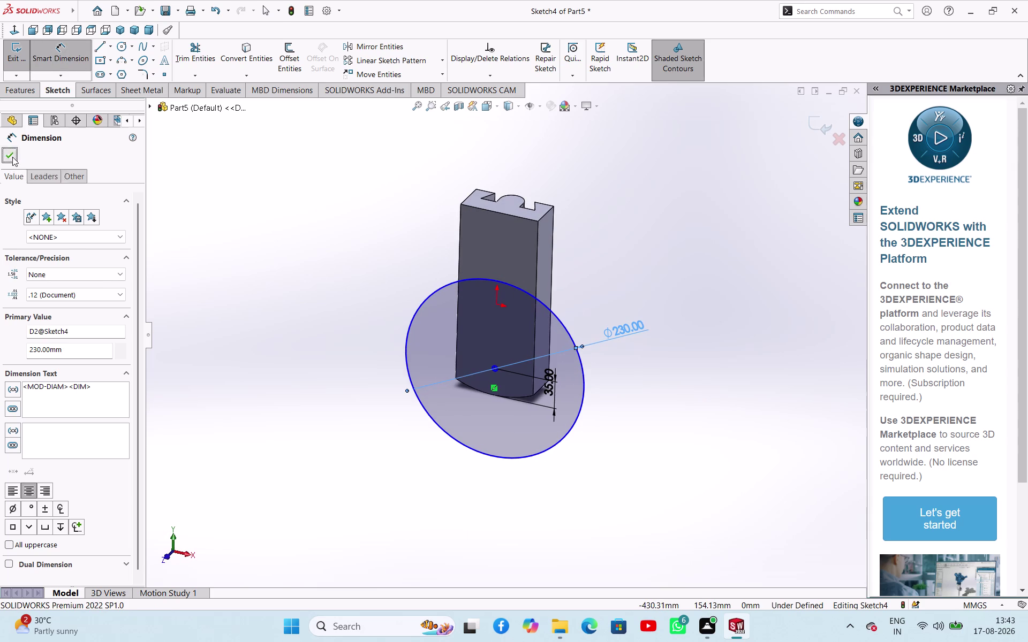
click(205, 246)
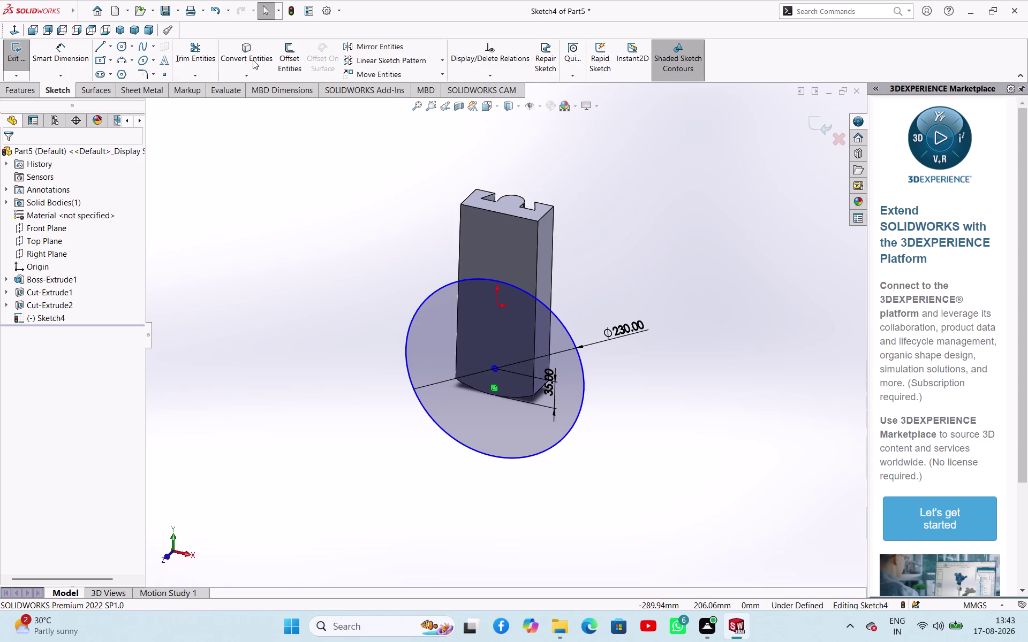
Convert the front face's left and right vertical edges into Sketch4.
click(253, 60)
click(455, 352)
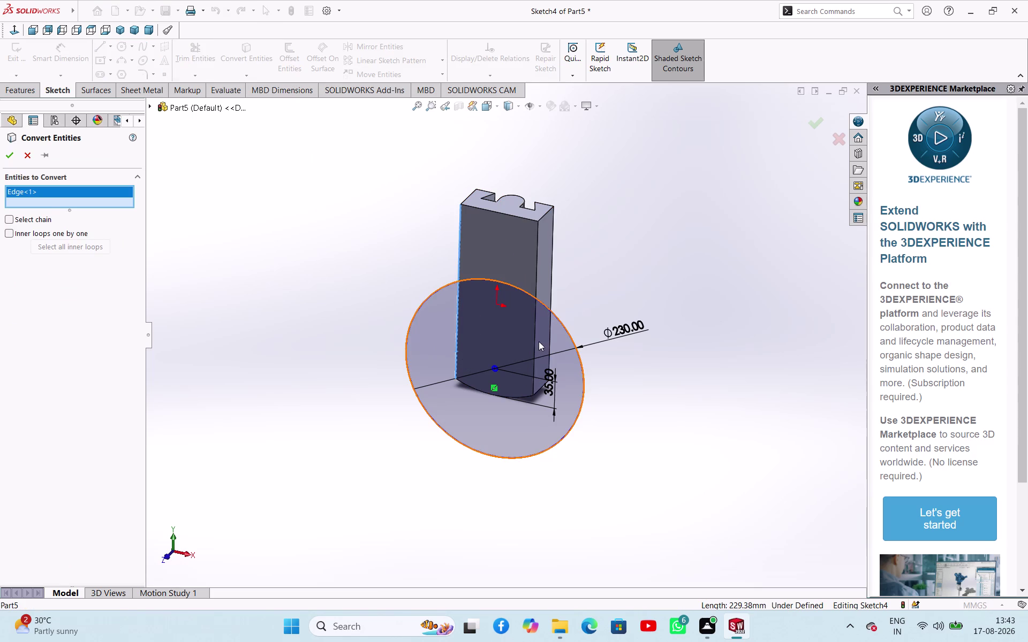
click(537, 338)
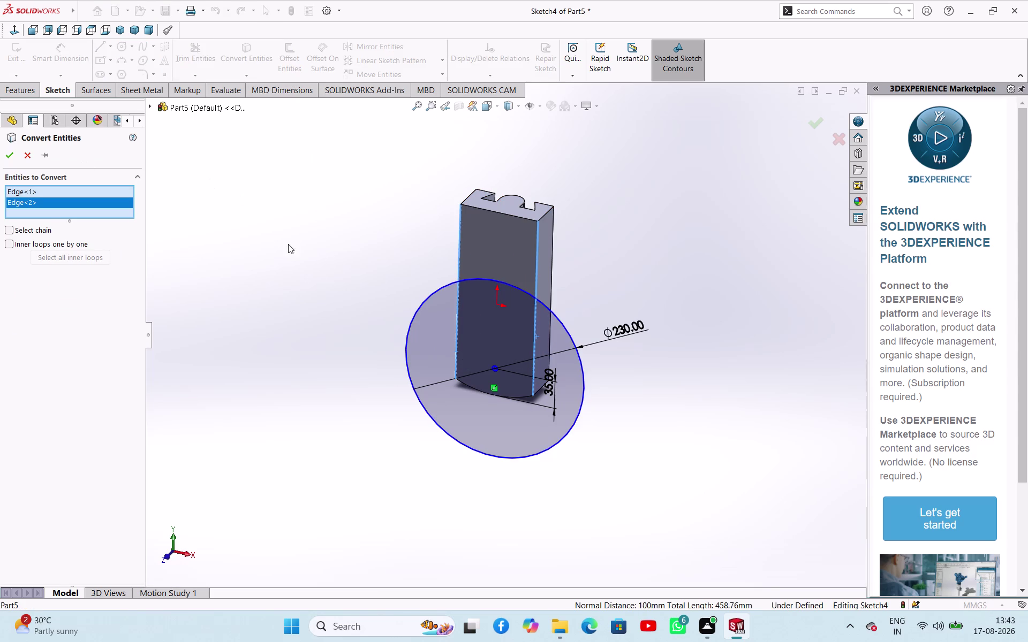
click(10, 154)
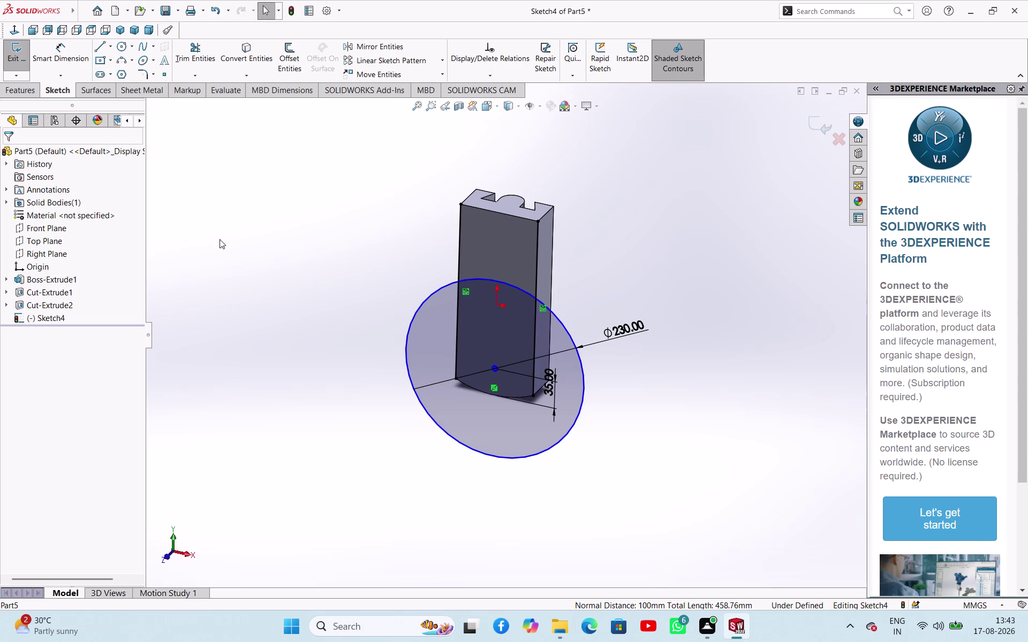
Trim the 230 mm circle outside the two edges and the edge lines below the arc.
click(224, 241)
click(186, 53)
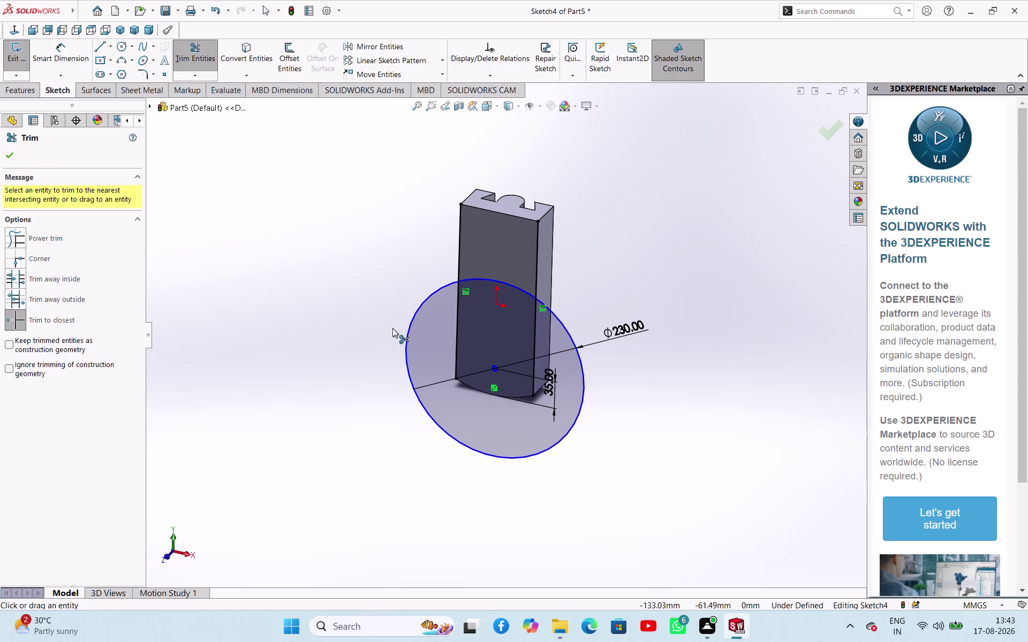
click(406, 343)
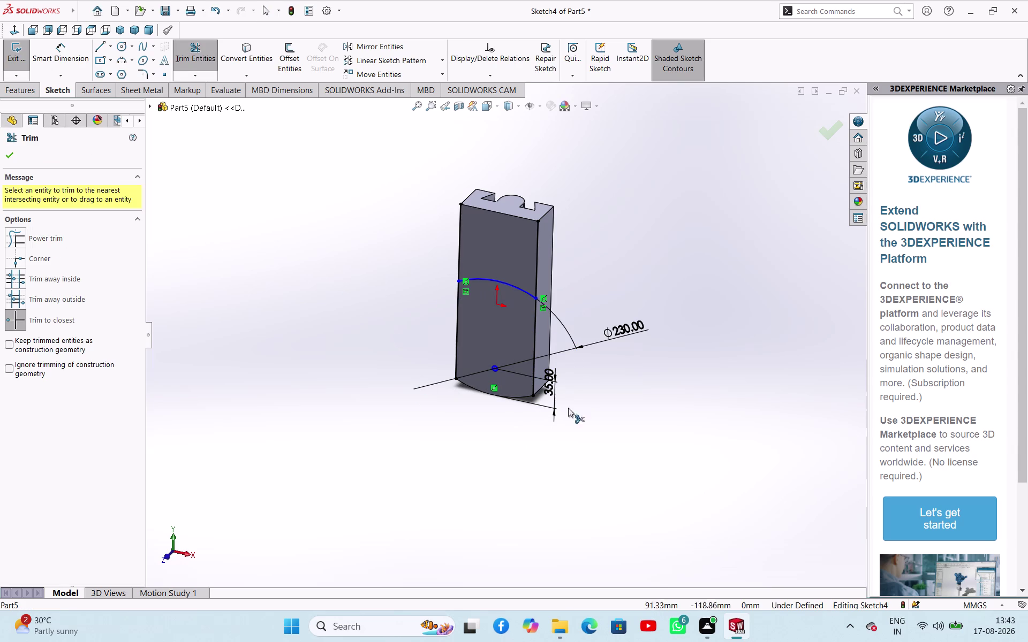
right_click(343, 294)
click(314, 272)
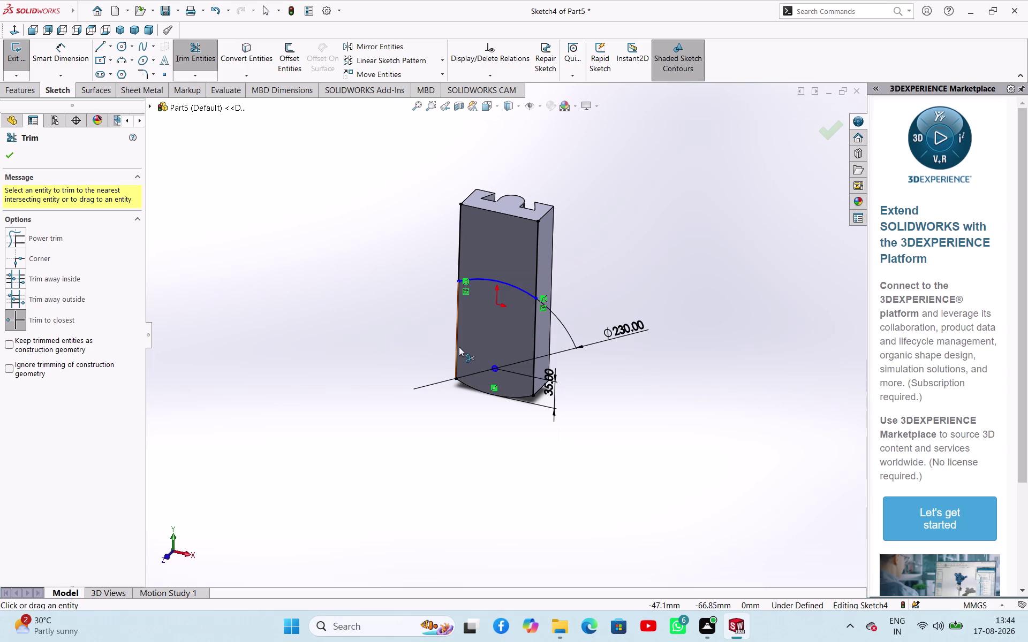
click(459, 347)
click(535, 352)
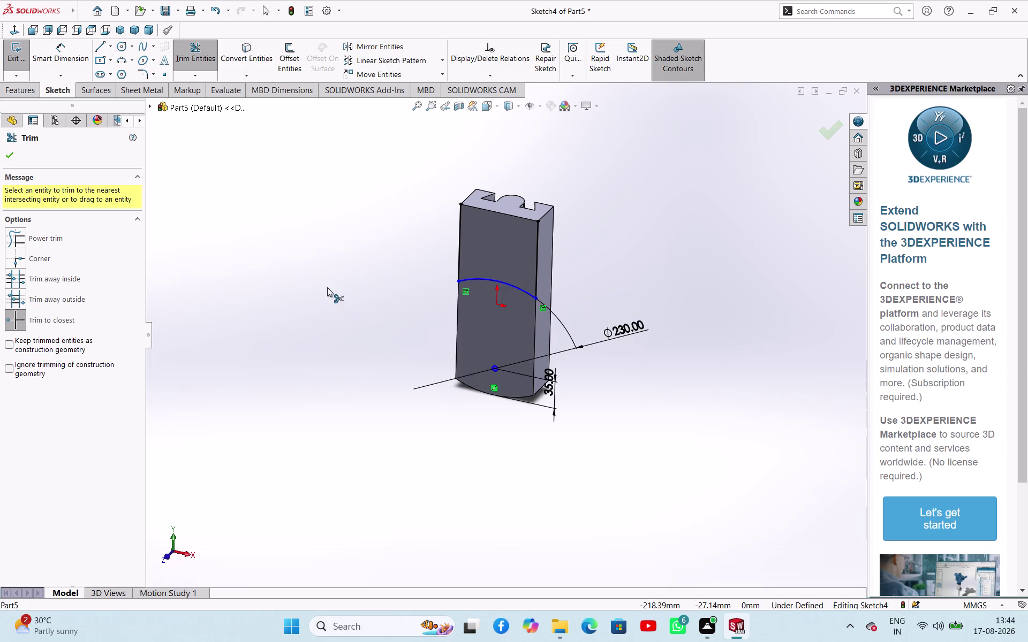
right_click(327, 288)
click(341, 323)
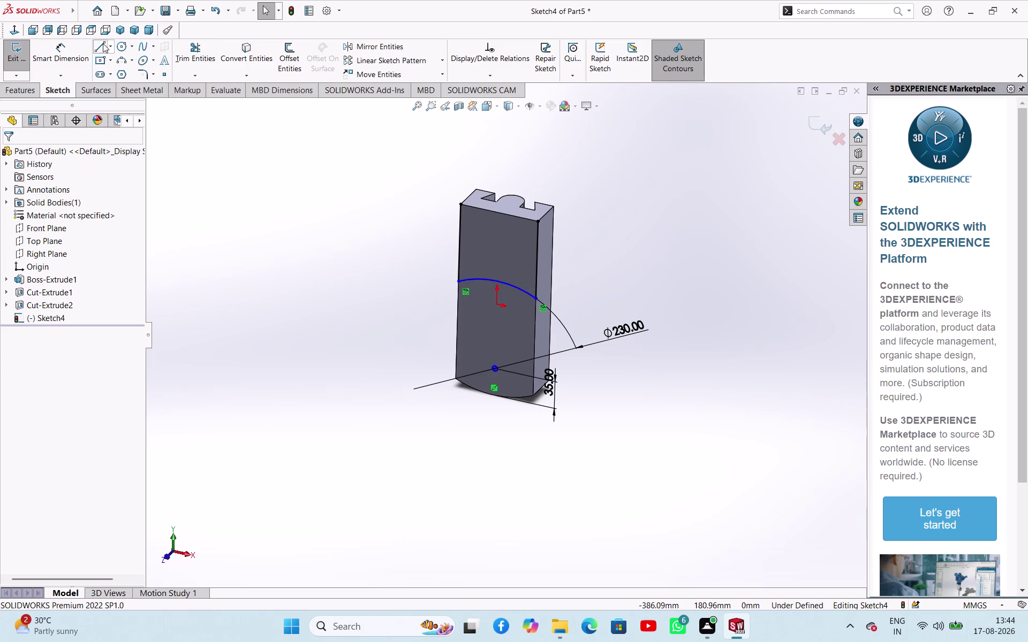
Draw a horizontal line along the face's top edge in Normal To view, then exit the sketch.
click(98, 41)
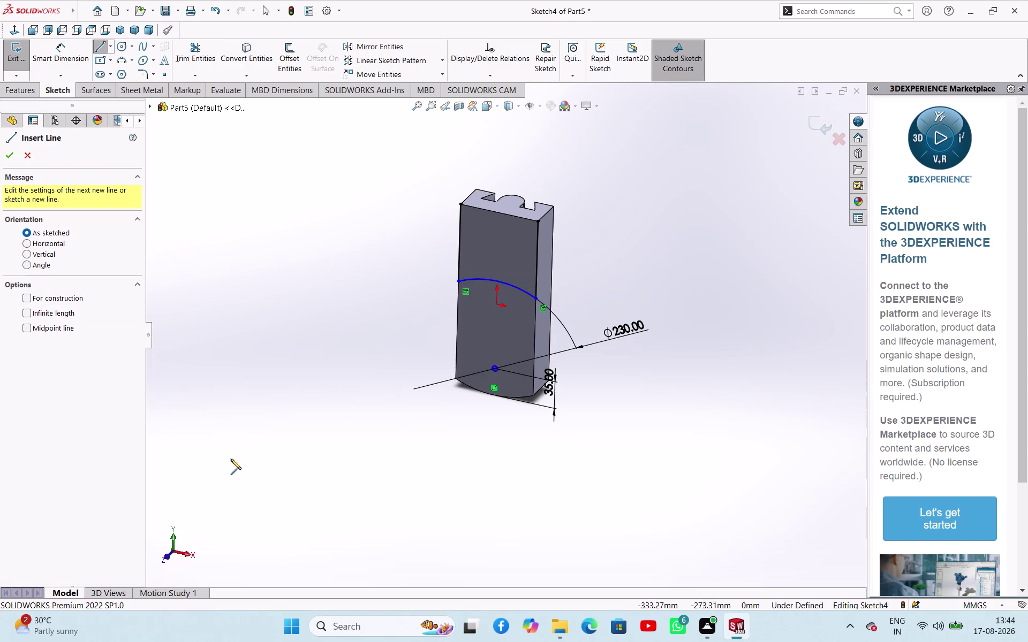
click(168, 560)
scroll(down, 3)
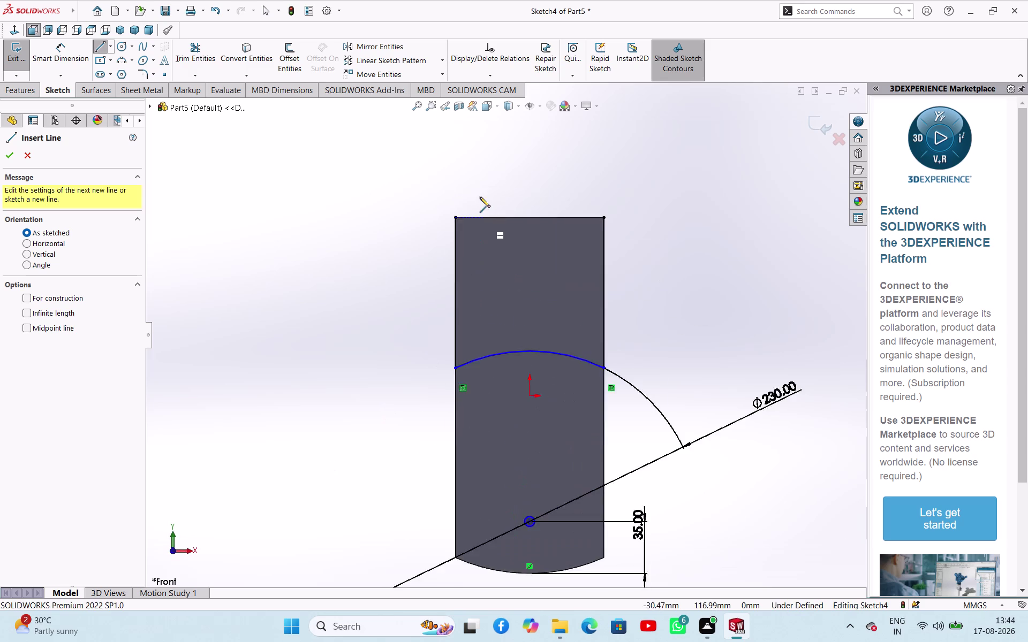
scroll(down, 3)
click(440, 256)
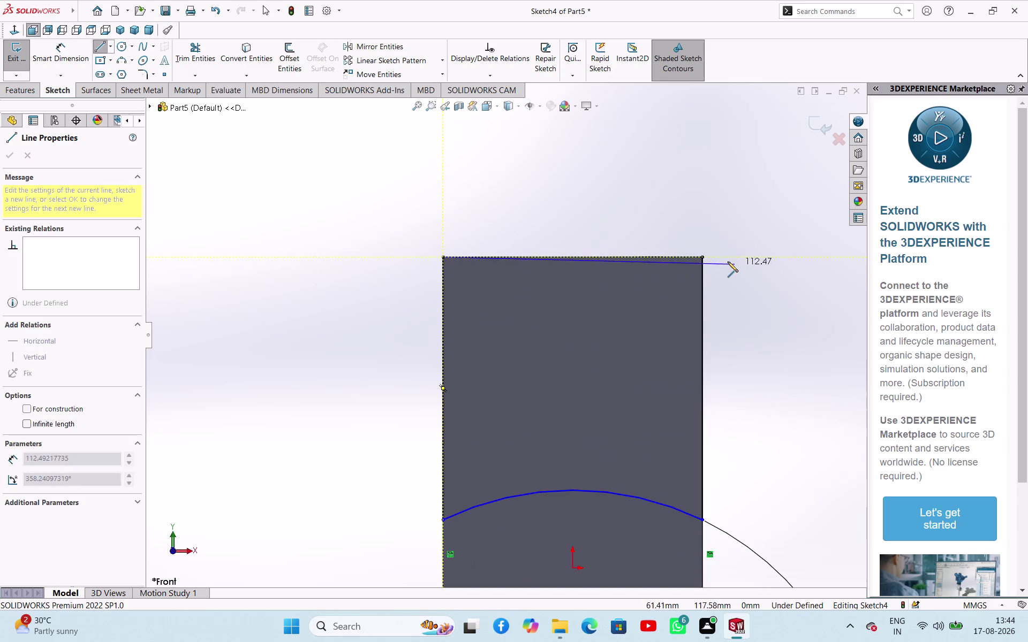
click(698, 254)
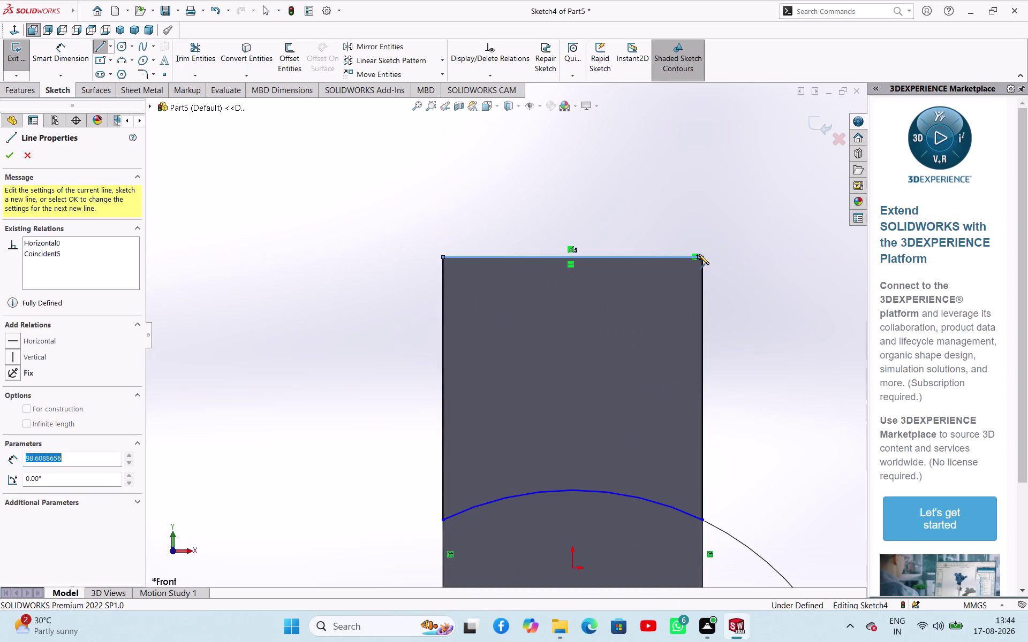
right_click(711, 288)
click(725, 297)
middle_drag(743, 340, 709, 362)
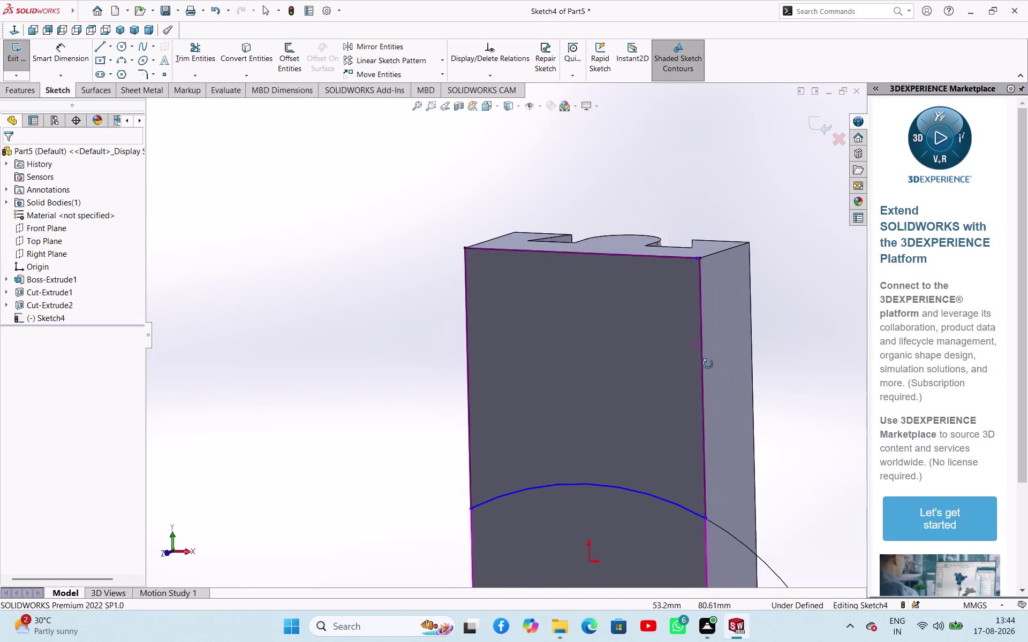
middle_drag(709, 362, 701, 383)
scroll(up, 3)
scroll(up, 3)
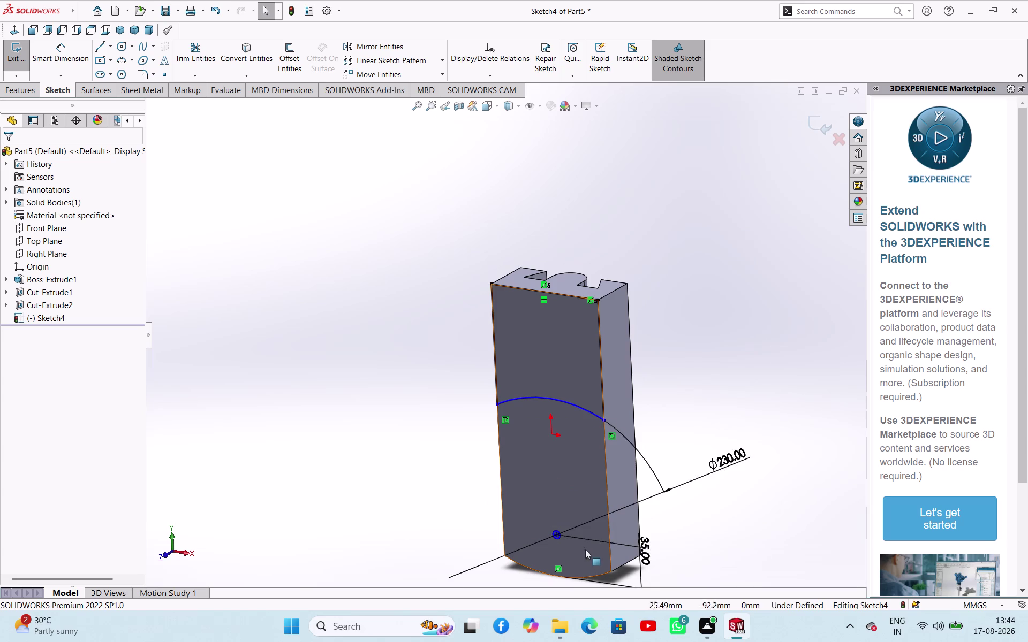
scroll(up, 3)
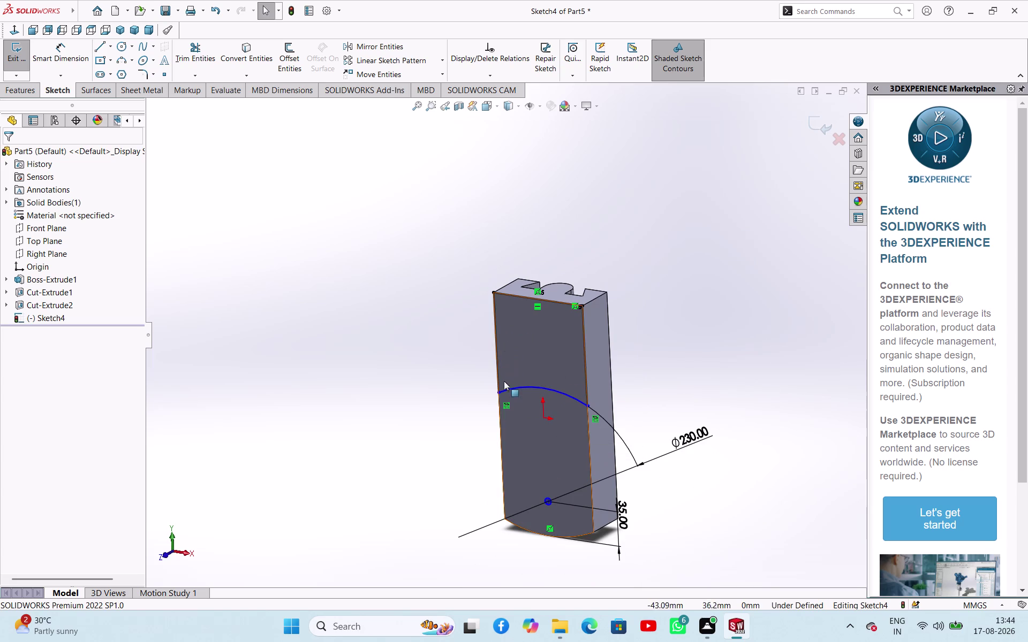
click(25, 56)
middle_drag(354, 310, 339, 318)
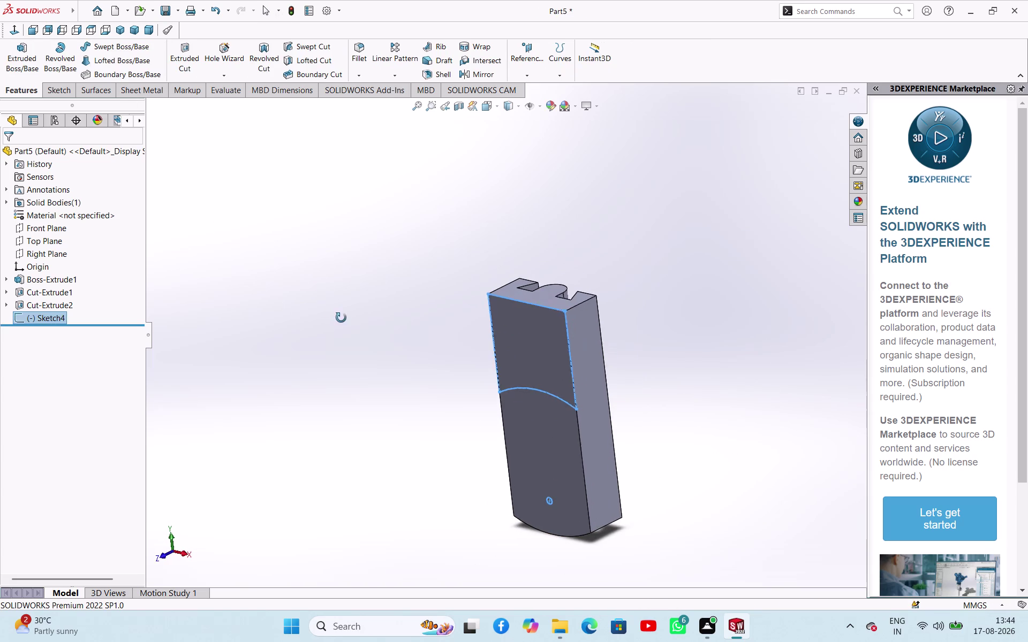
middle_drag(340, 318, 354, 321)
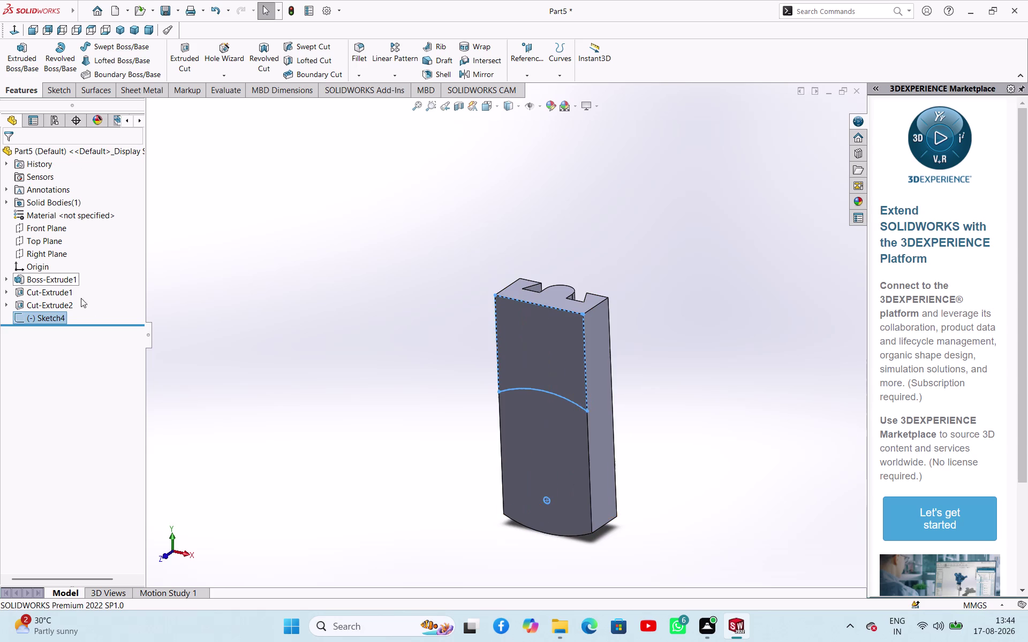
Reopen Sketch4, delete the small circle at the arc centre, and exit again.
click(160, 320)
click(56, 321)
click(73, 290)
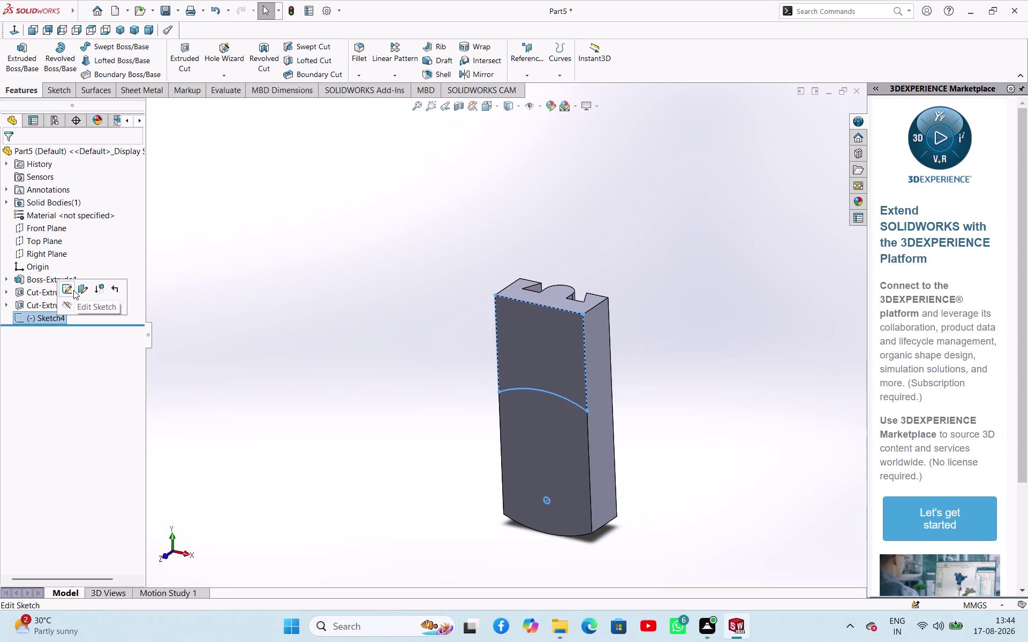
click(731, 448)
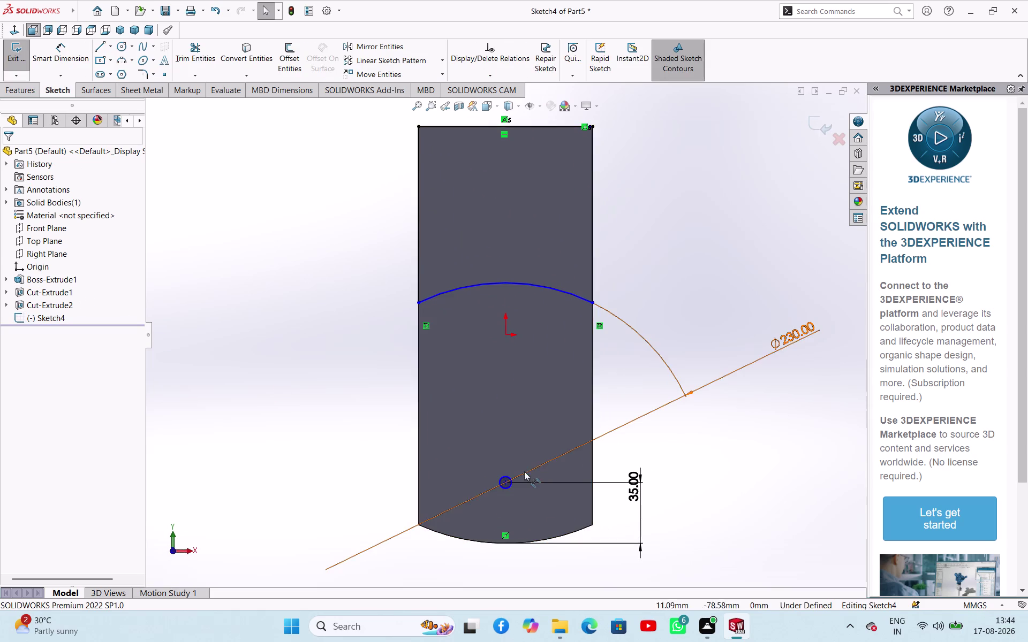
click(512, 488)
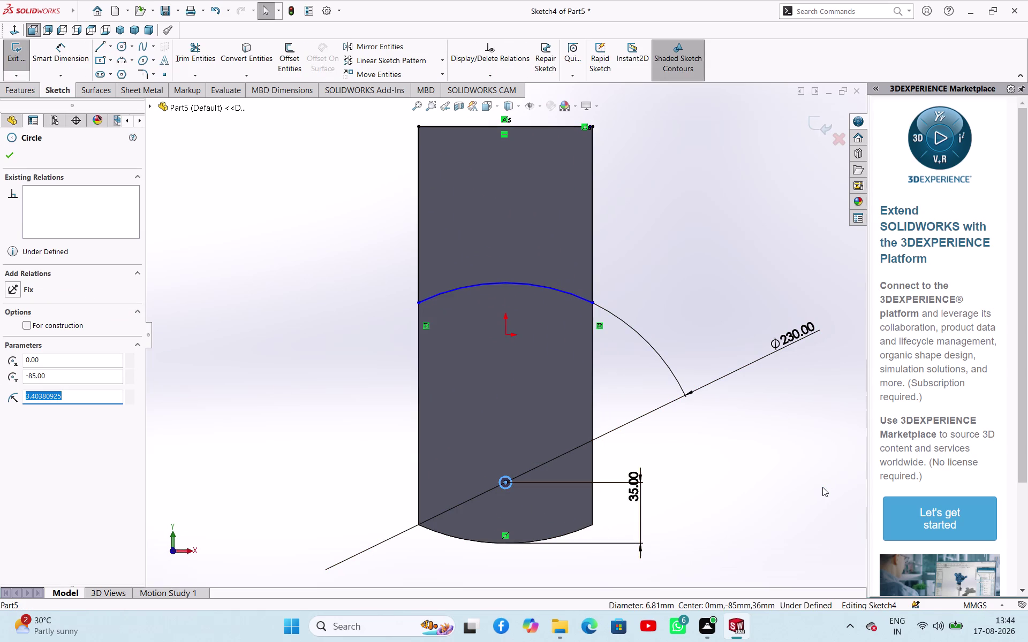
key(Delete)
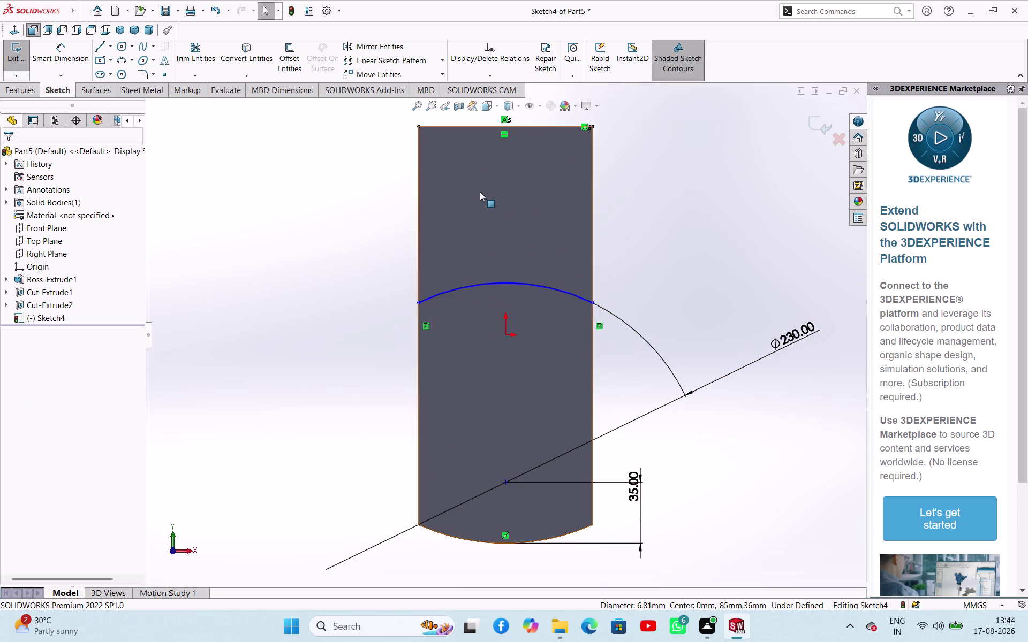
click(9, 51)
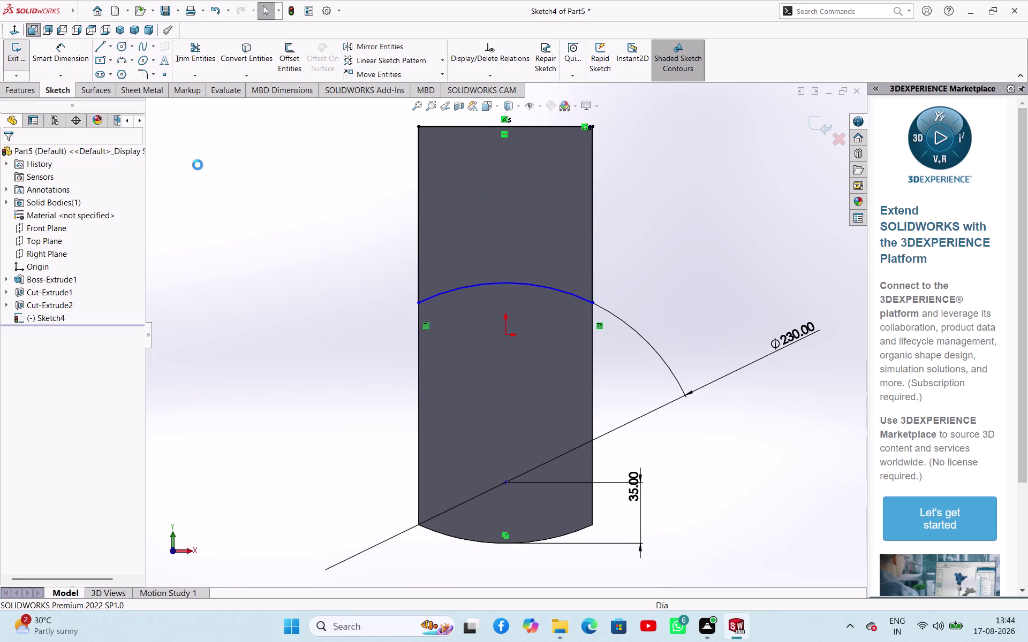
middle_drag(345, 235, 293, 306)
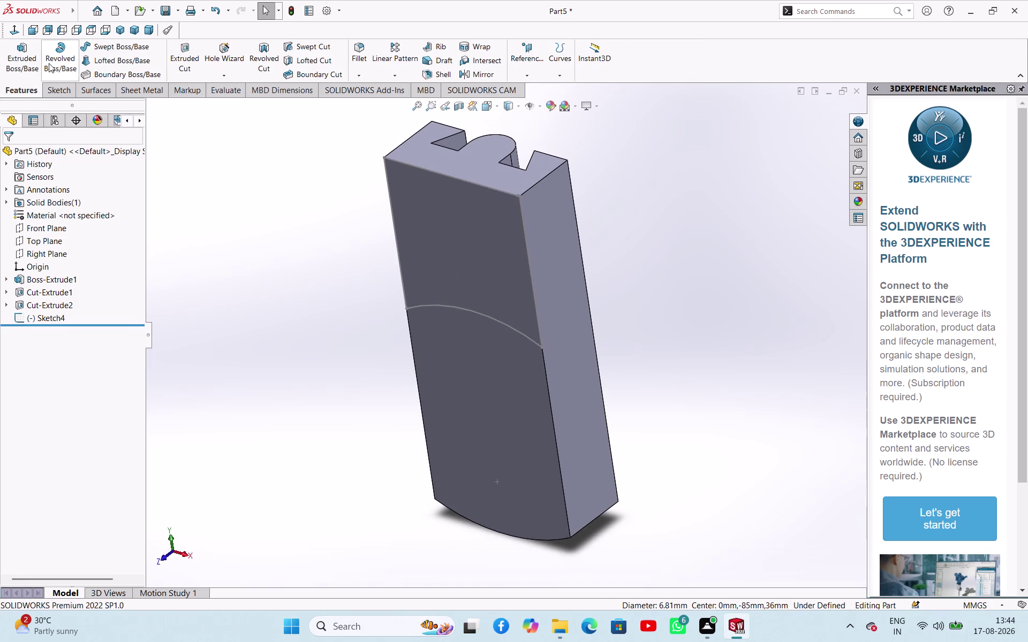
click(178, 59)
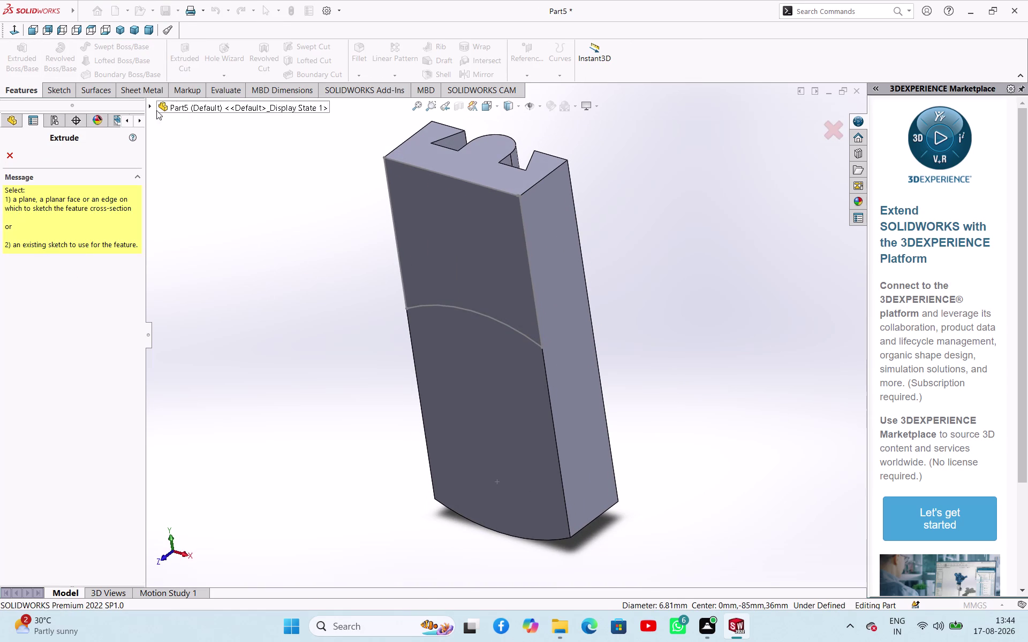
Cut Sketch4 blind 10 mm, then undo the wrong-side result.
click(529, 258)
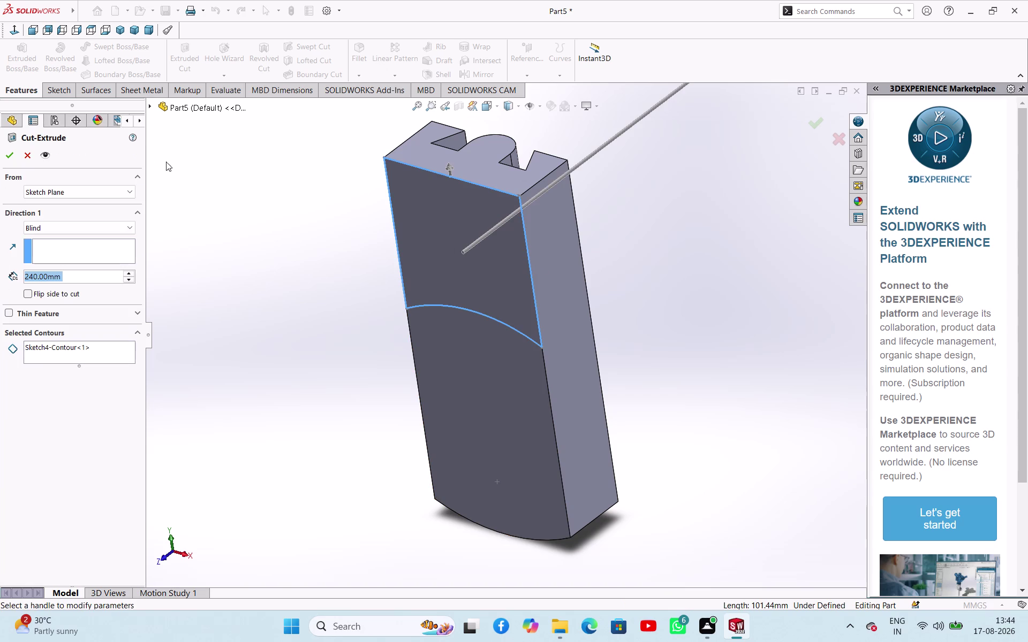
text(10)
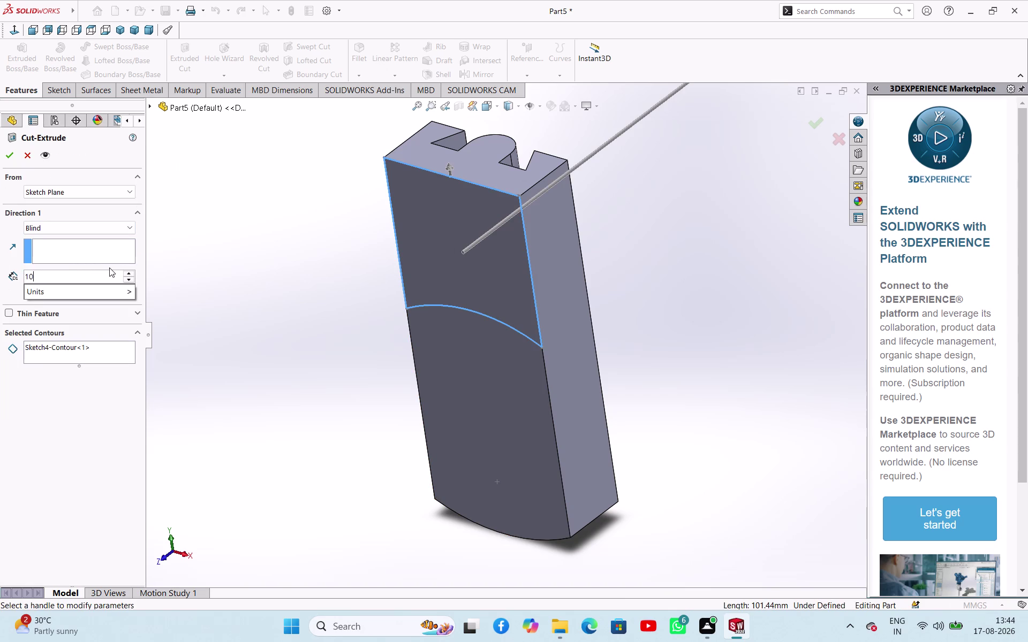
key(Return)
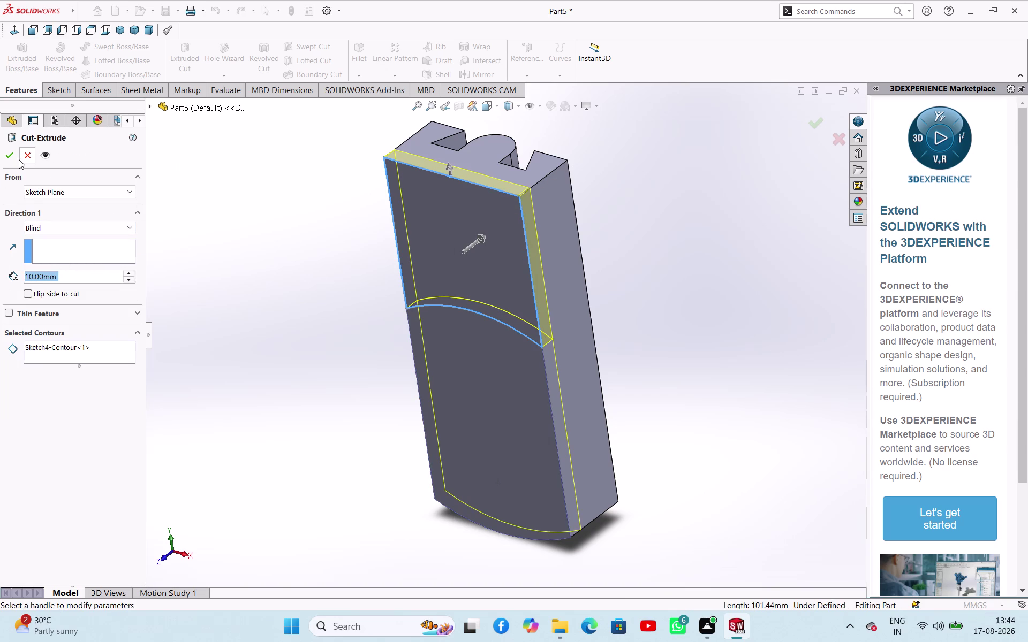
click(15, 158)
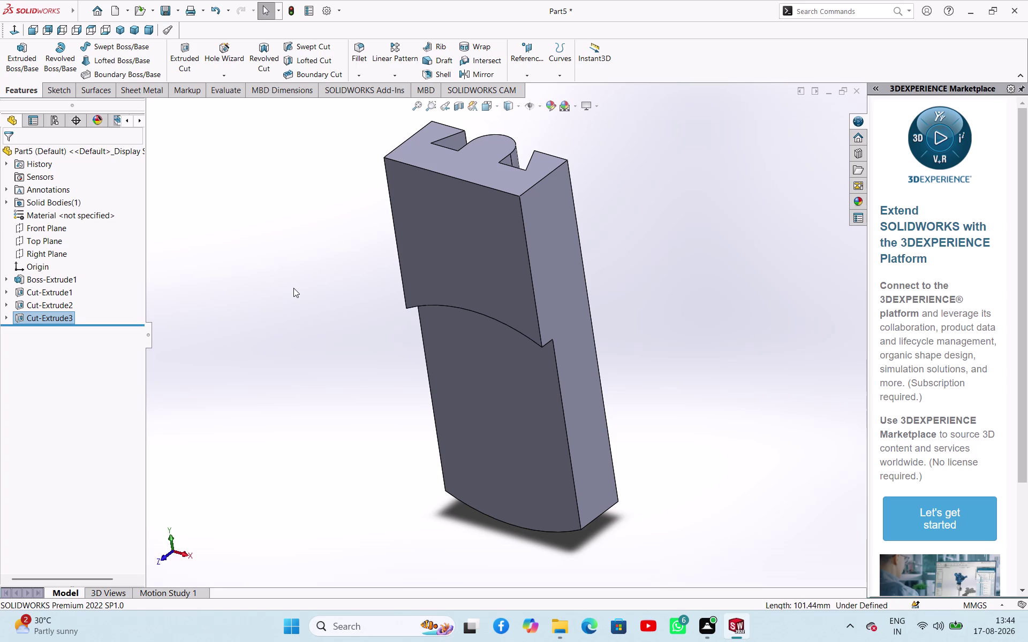
key(ctrl+z)
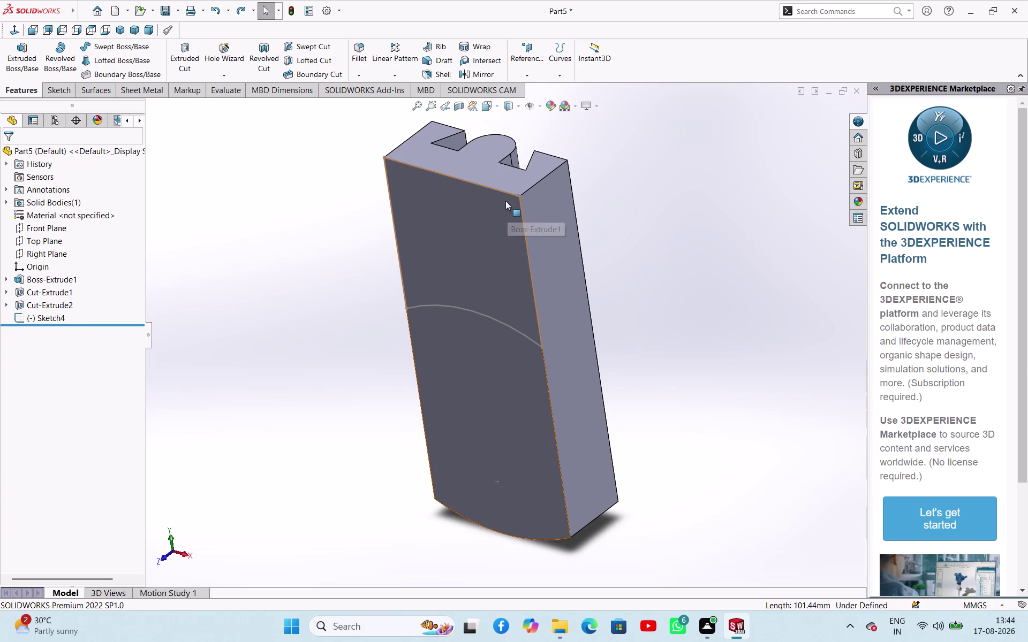
Retry the cut-extrude from Sketch4 and undo it again.
click(499, 226)
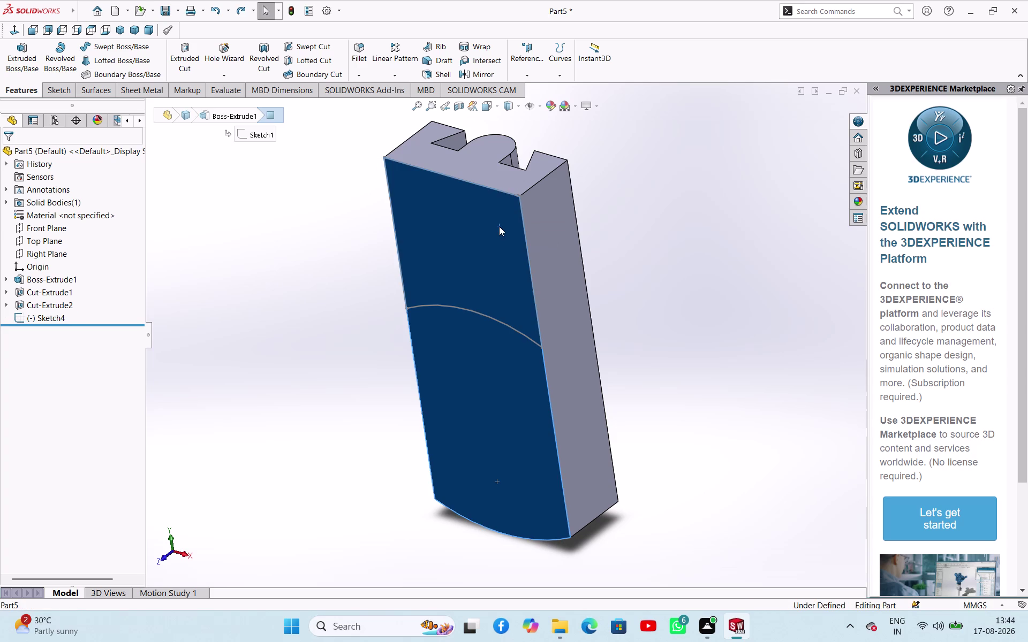
click(266, 241)
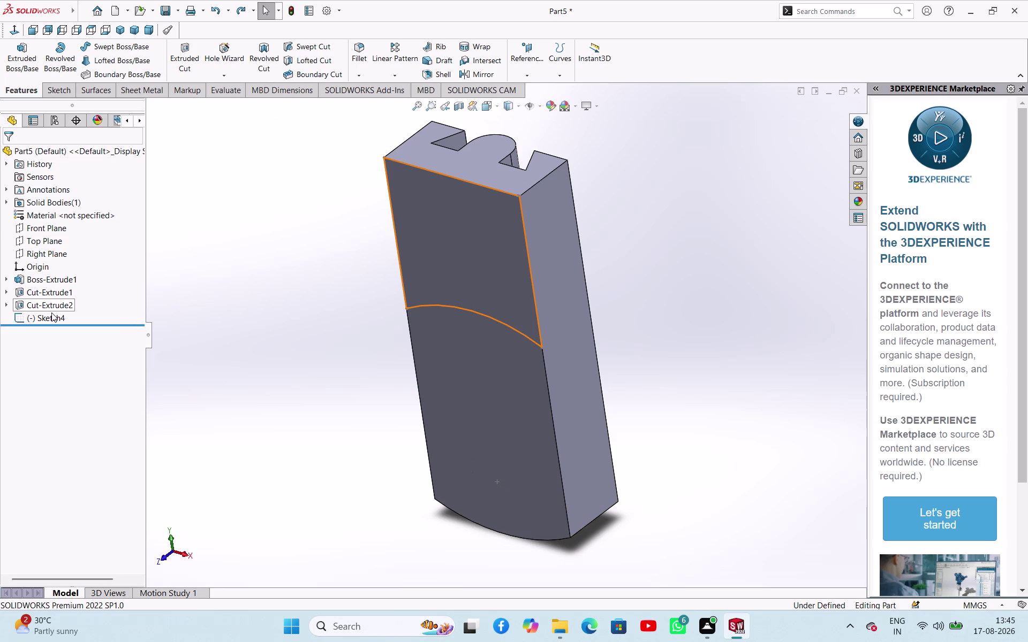
click(52, 314)
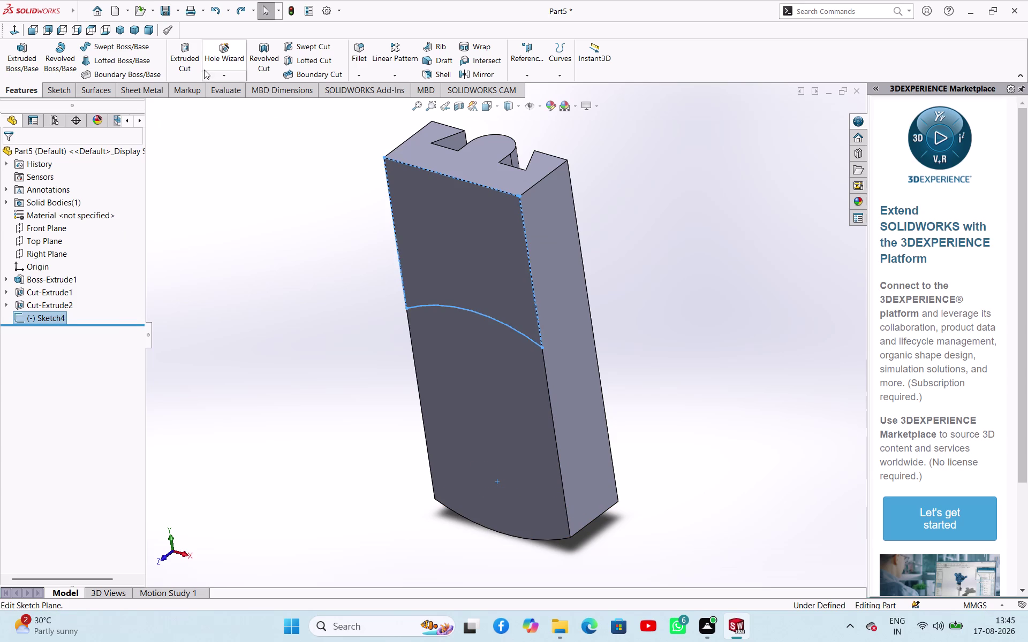
click(192, 64)
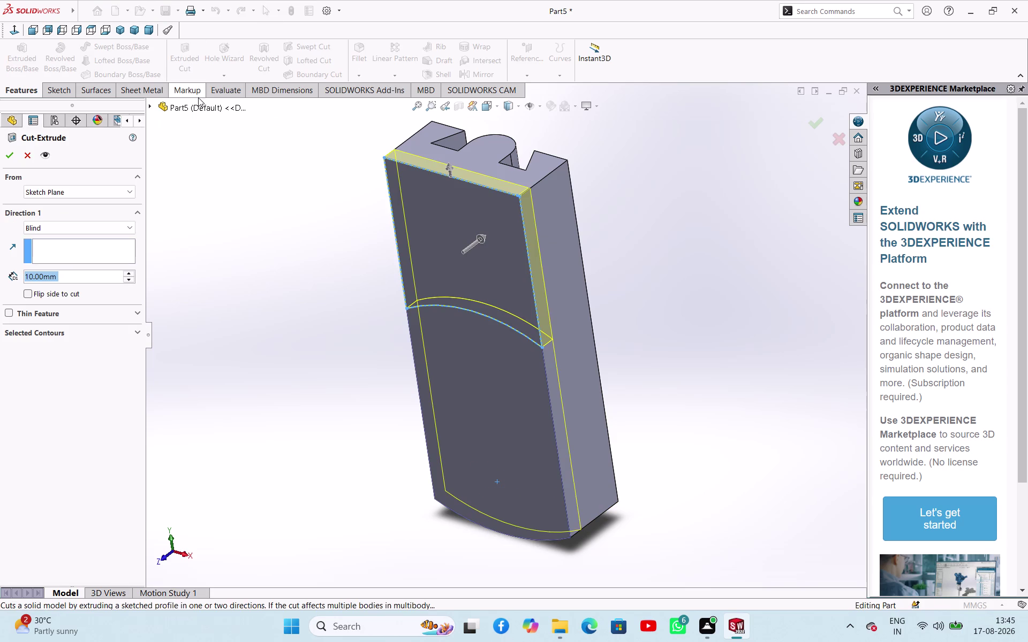
click(8, 160)
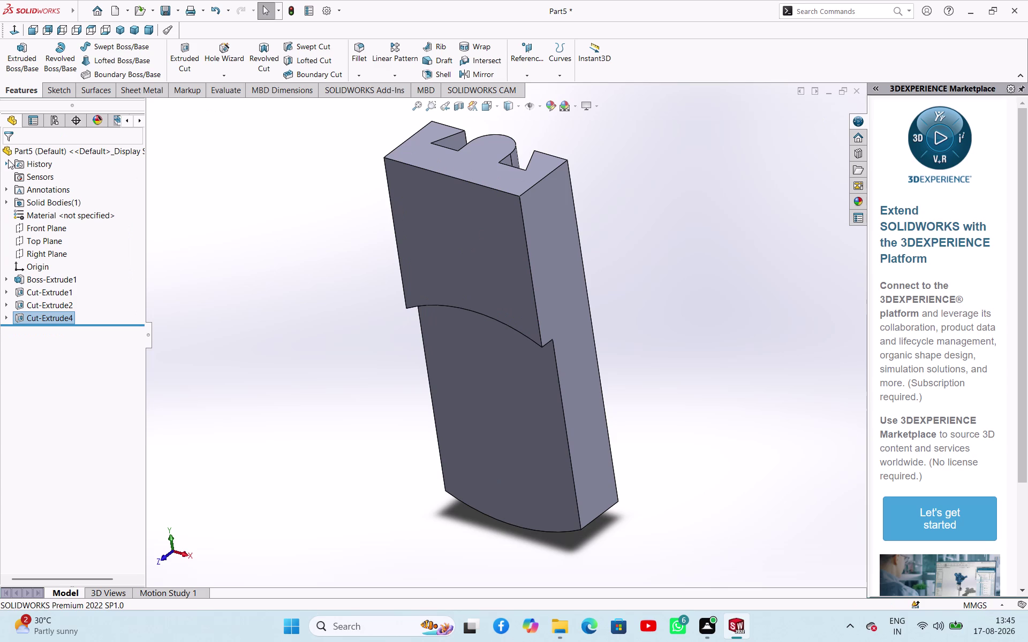
key(ctrl+z)
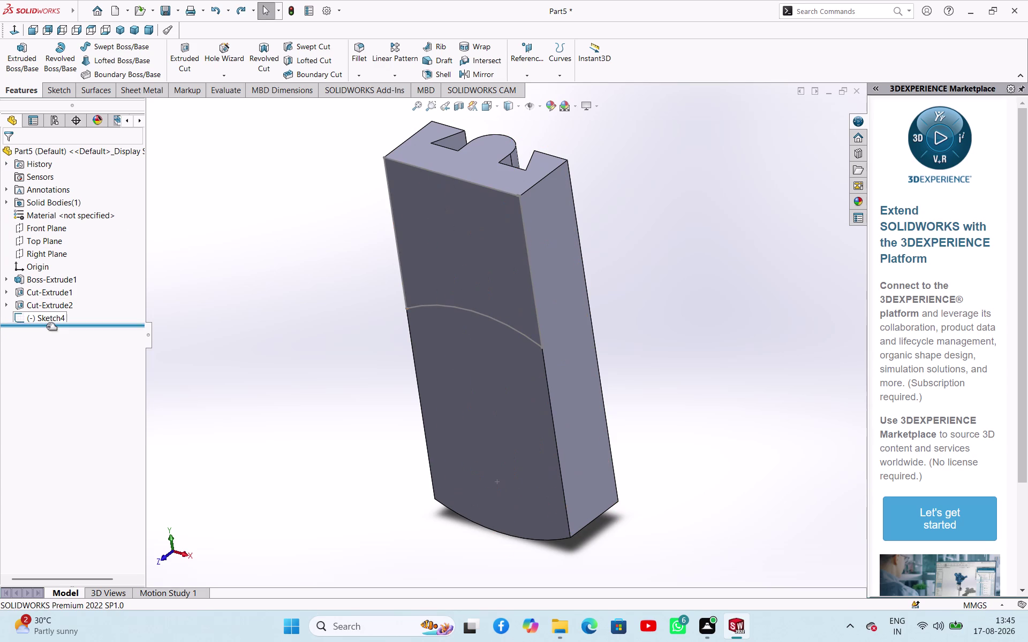
Cut Sketch4 10 mm with Flip side to cut, recessing the face above the arc.
click(193, 75)
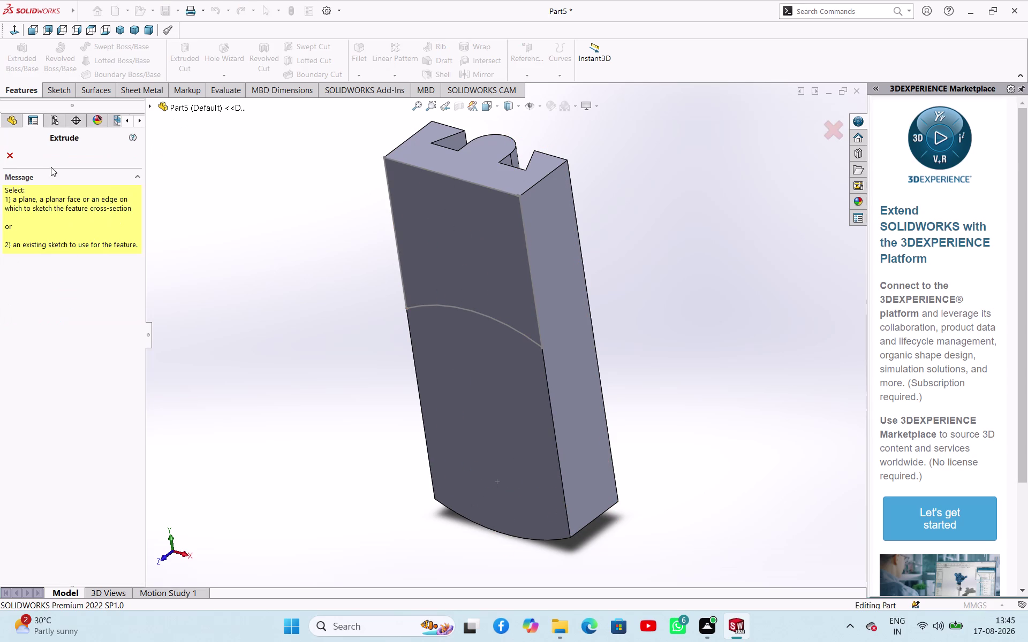
click(528, 247)
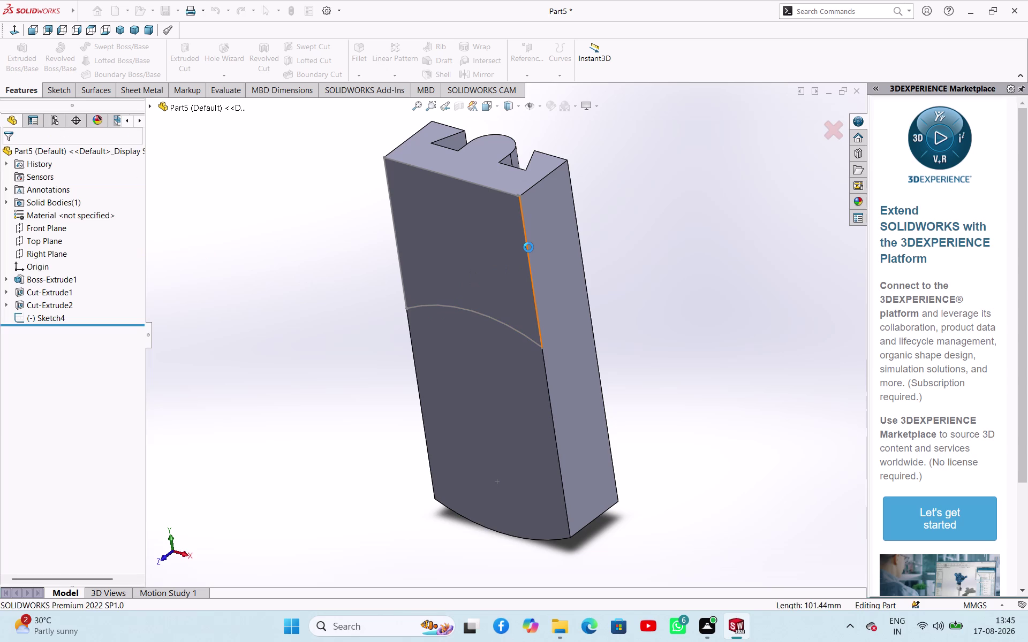
click(448, 168)
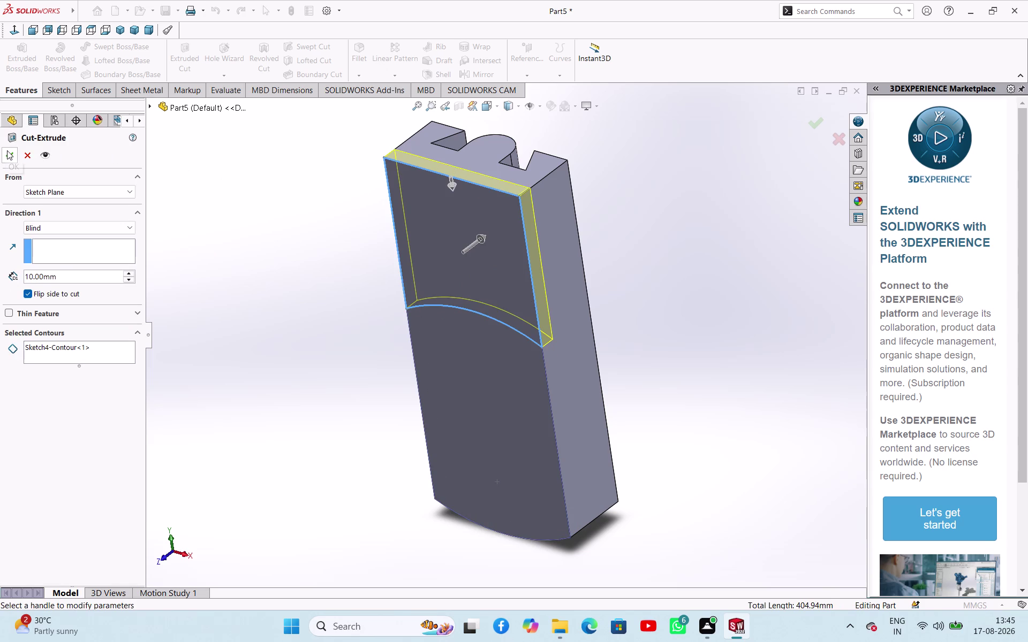
click(8, 150)
click(231, 259)
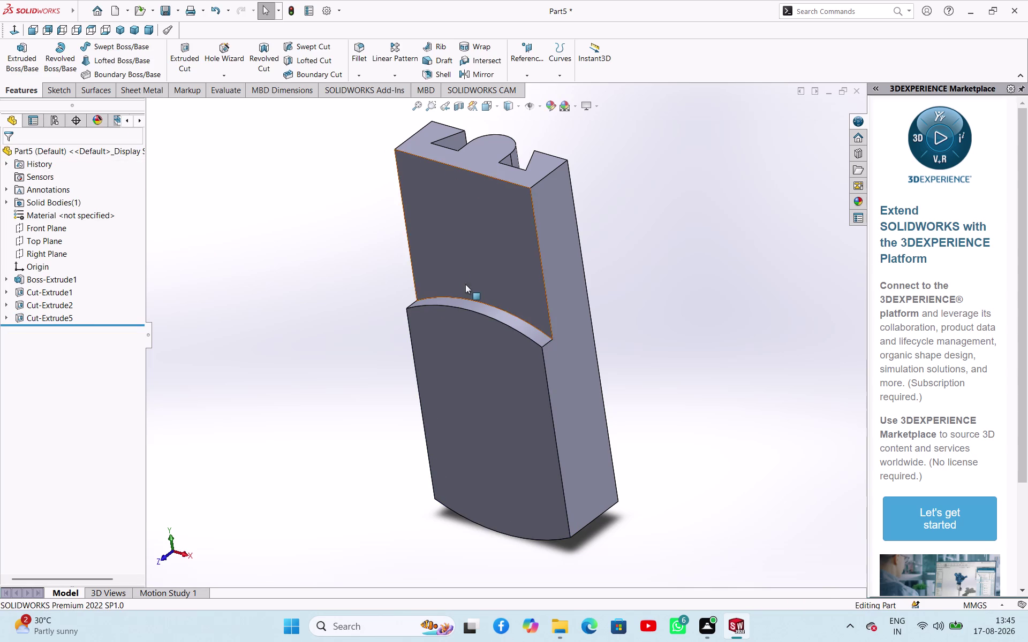
middle_drag(496, 277, 506, 355)
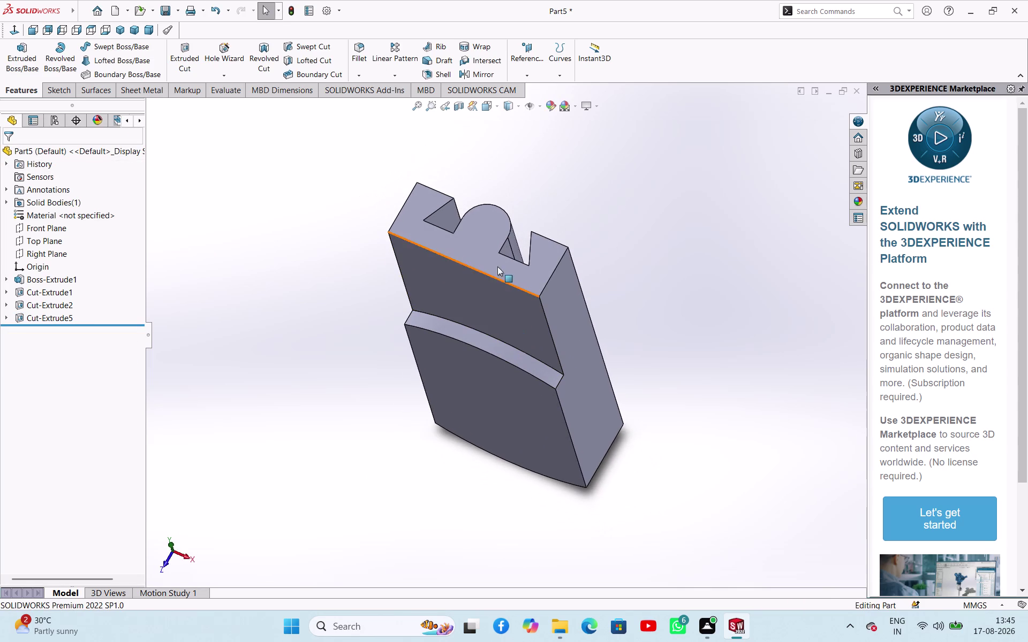
Start a new sketch on the block's top face and view it normal to the screen.
click(482, 245)
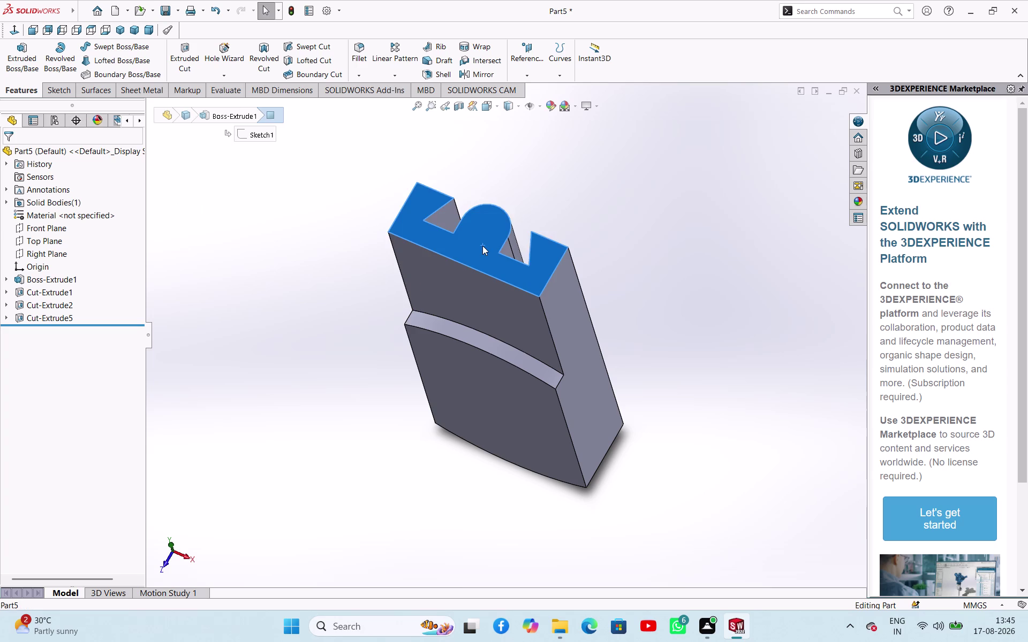
click(533, 217)
click(624, 191)
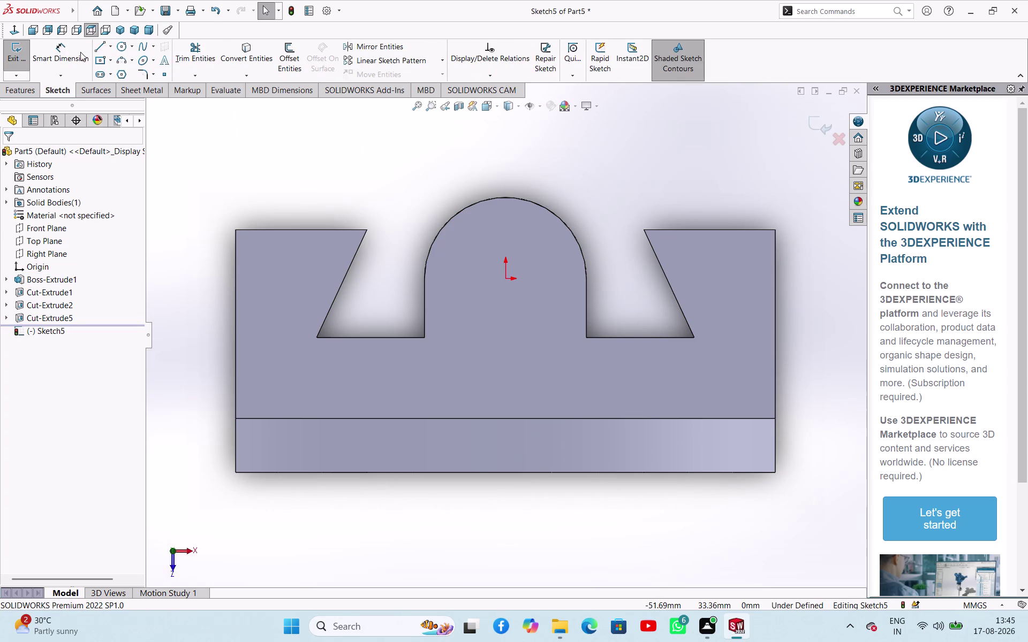
click(76, 51)
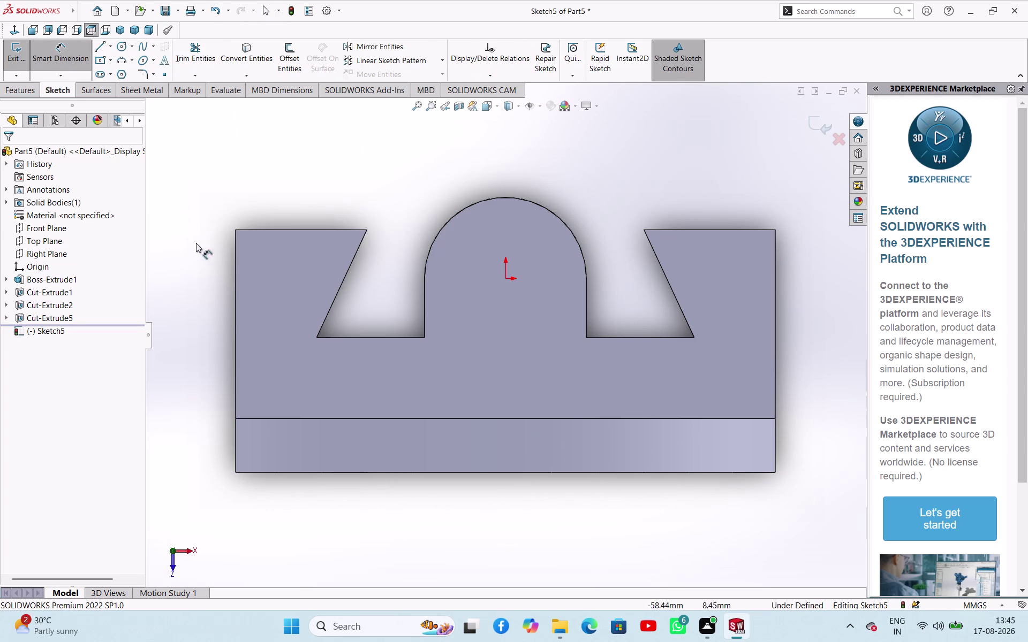
click(504, 280)
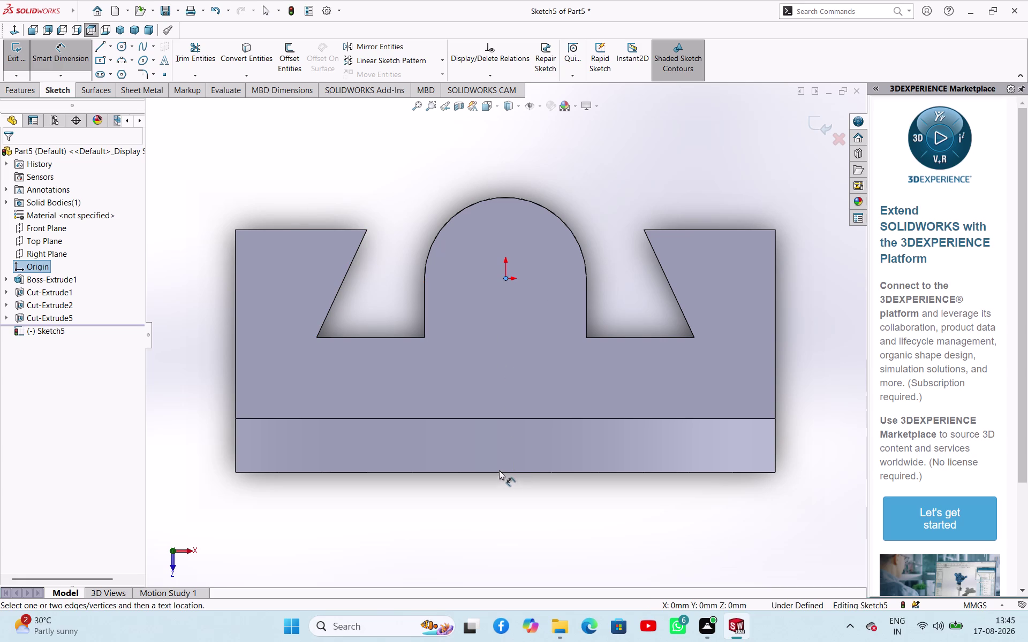
right_click(157, 186)
click(171, 227)
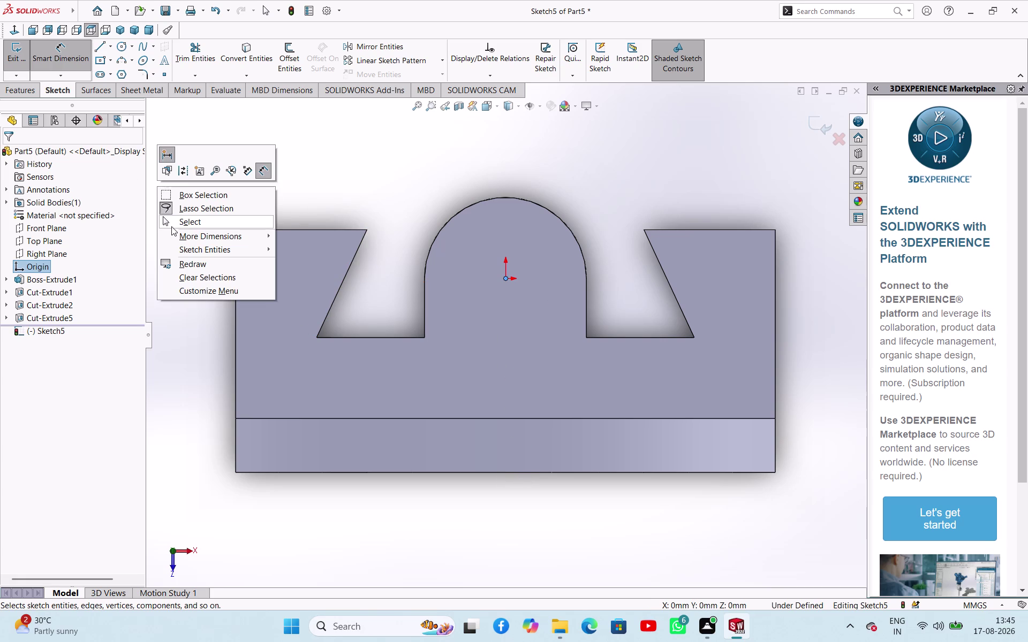
click(176, 250)
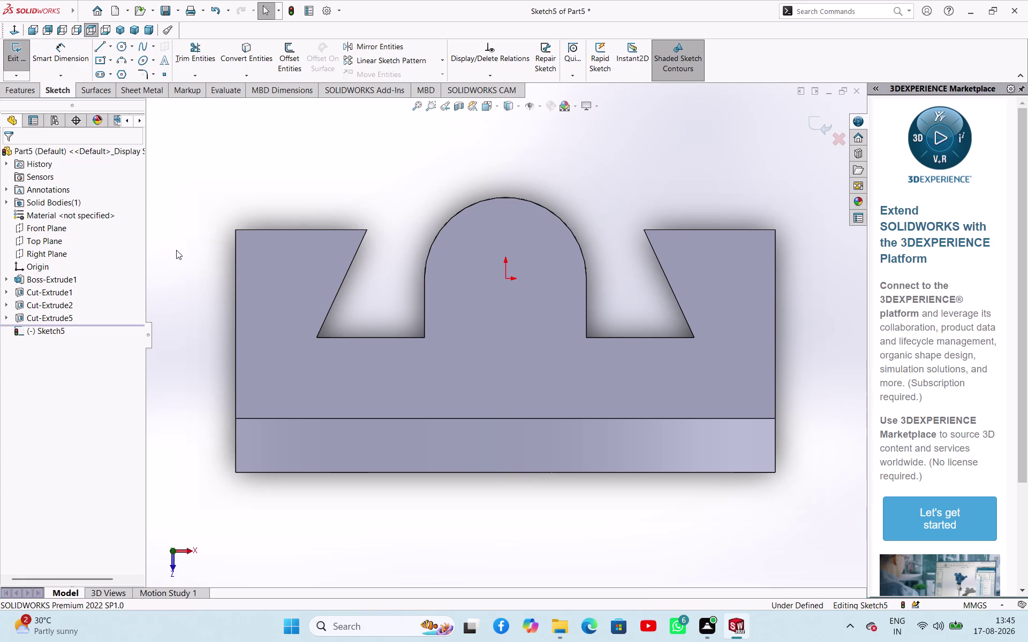
Draw a vertical line down the left edge from the top-left corner.
click(102, 47)
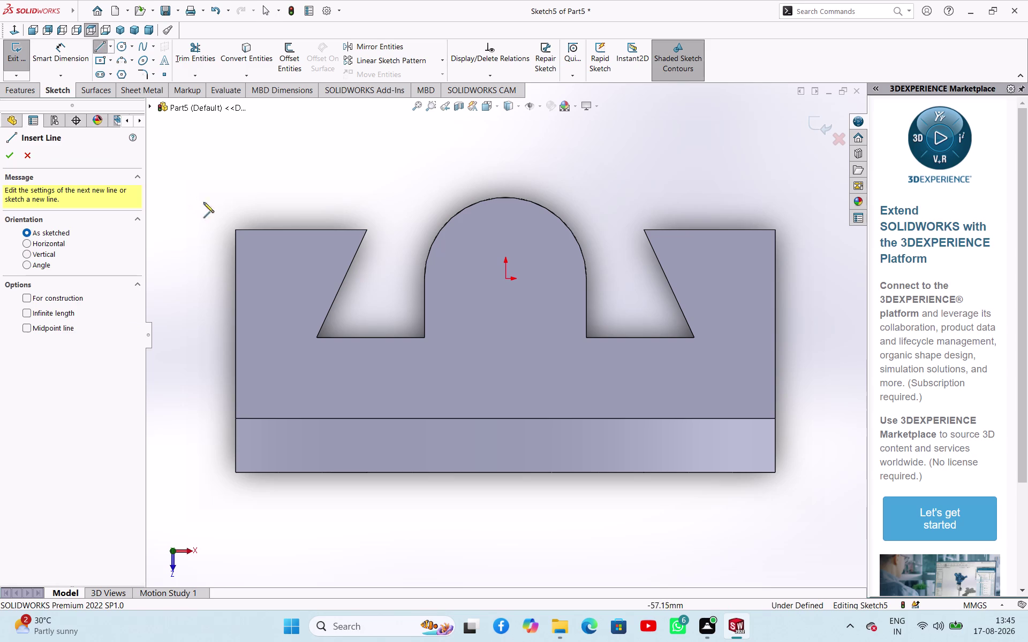
click(236, 227)
click(235, 275)
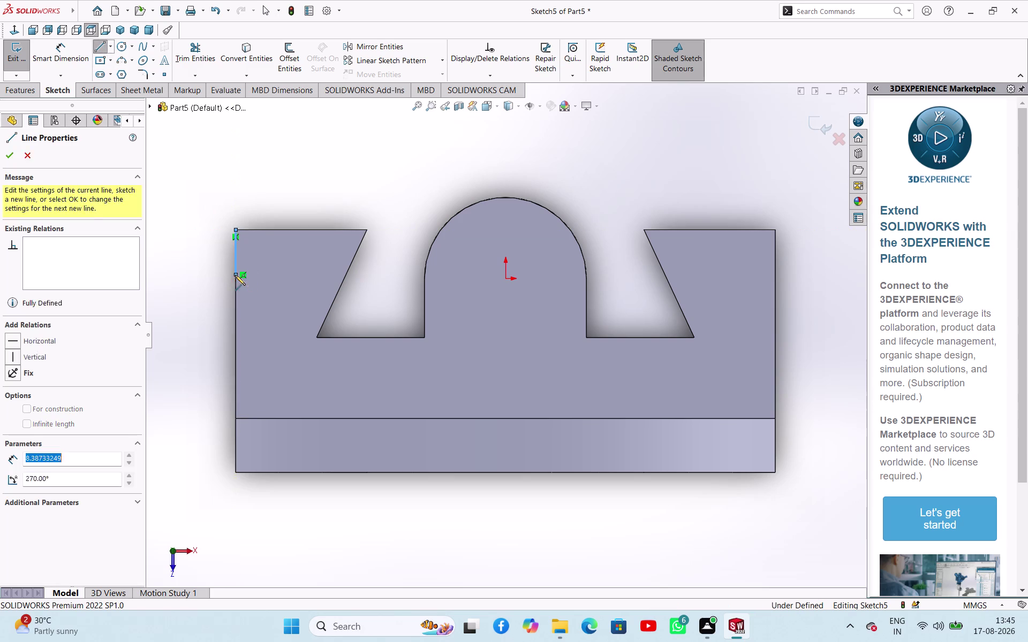
right_click(180, 224)
click(193, 238)
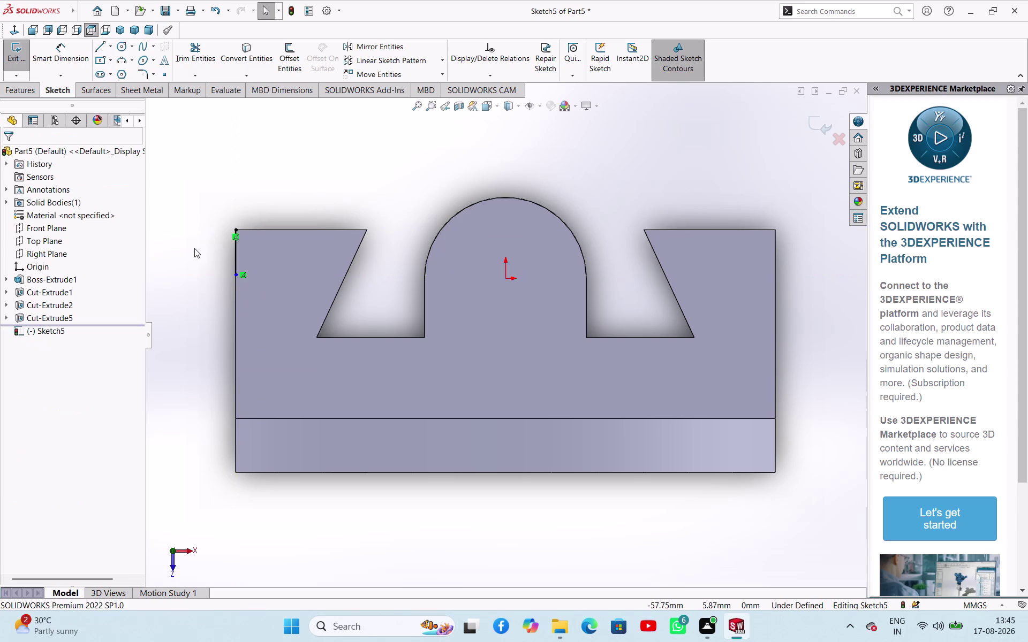
Dimension the left-edge line to 20 mm.
right_drag(193, 249, 199, 203)
right_drag(199, 225, 225, 173)
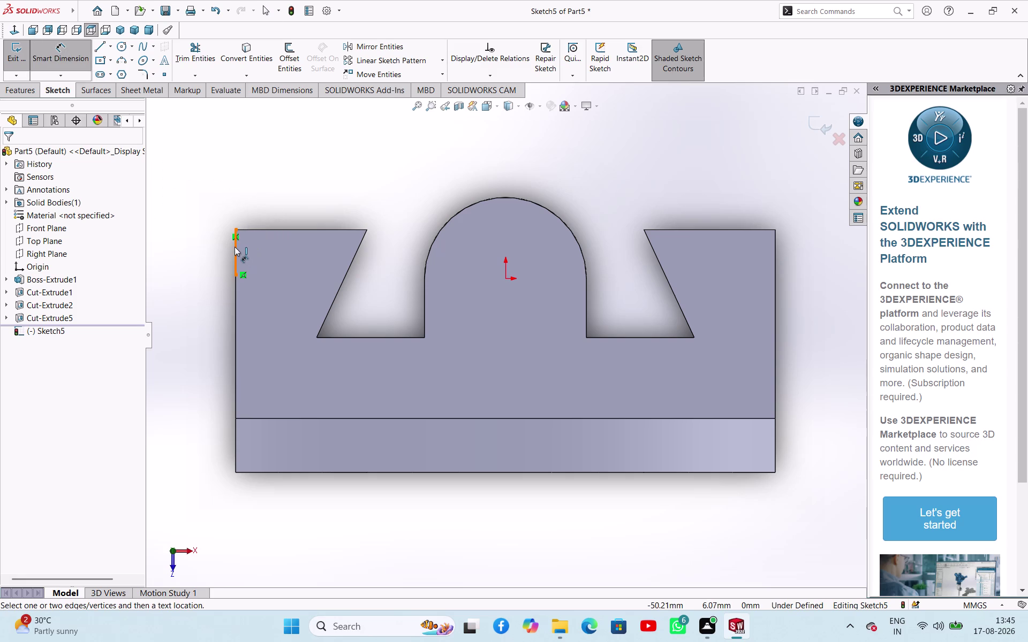
click(235, 248)
click(216, 249)
text(20)
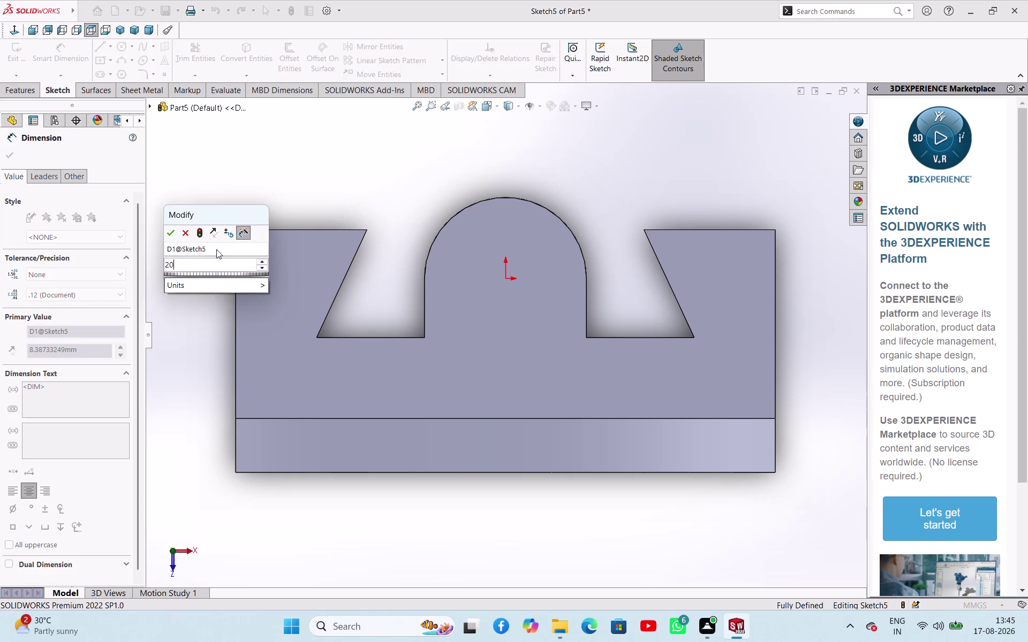
key(Return)
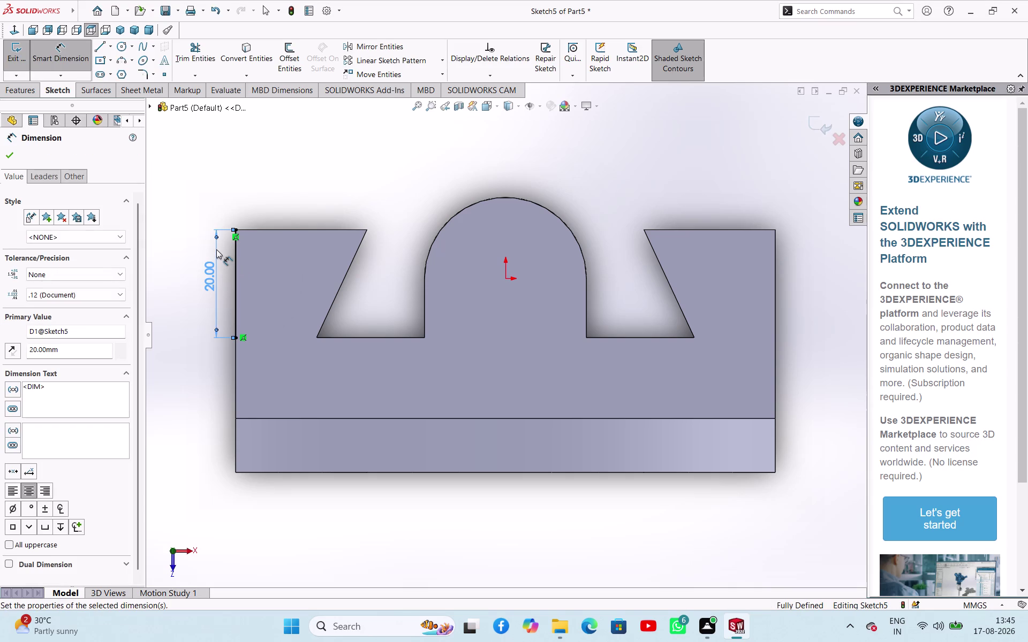
right_click(351, 148)
click(372, 182)
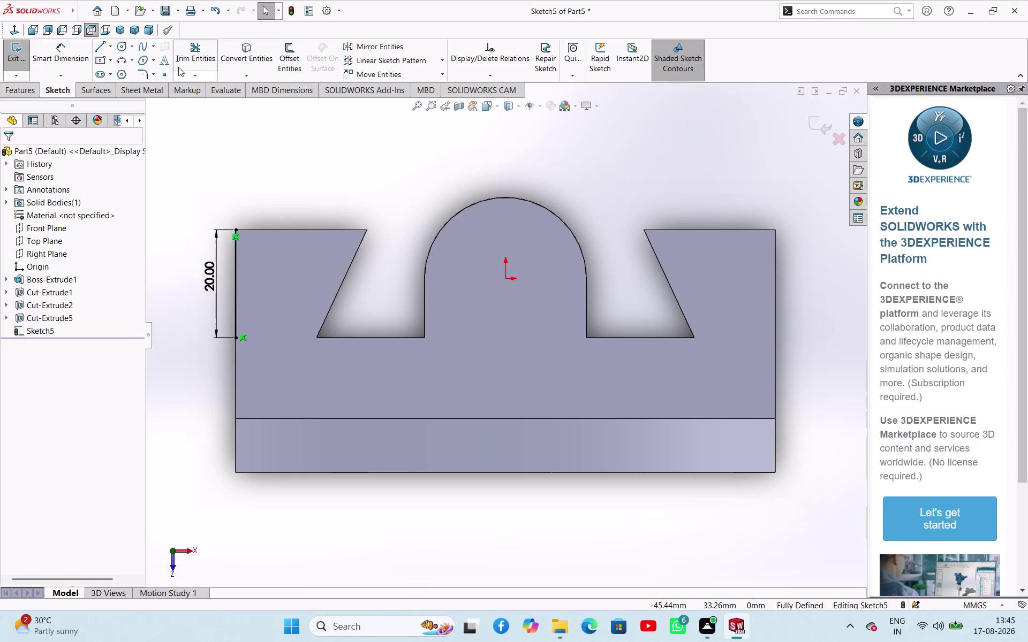
Draw a vertical construction centreline down from the origin past the block.
click(110, 43)
click(110, 74)
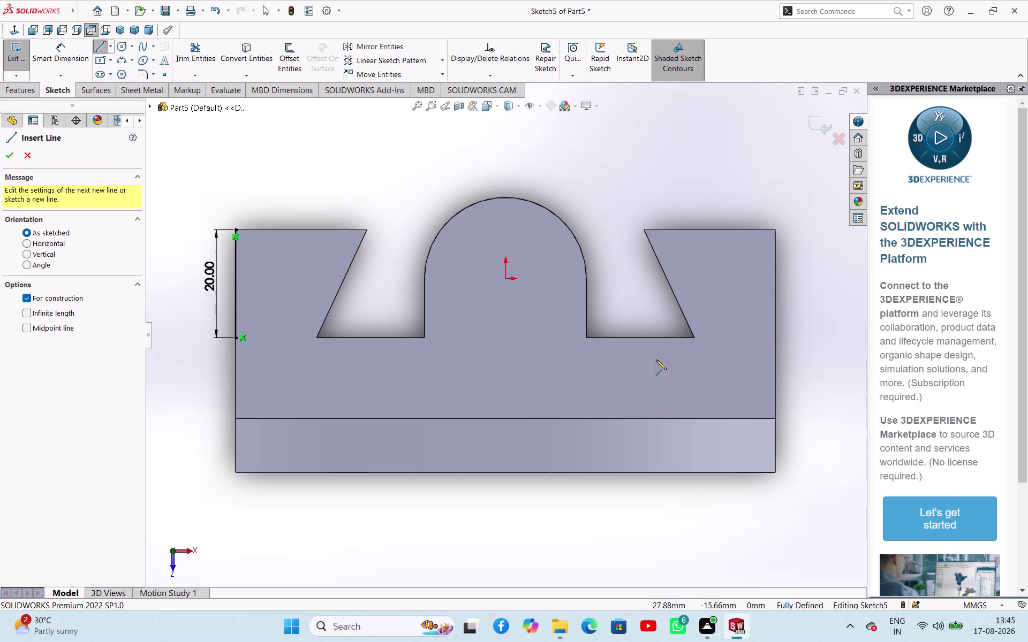
click(502, 281)
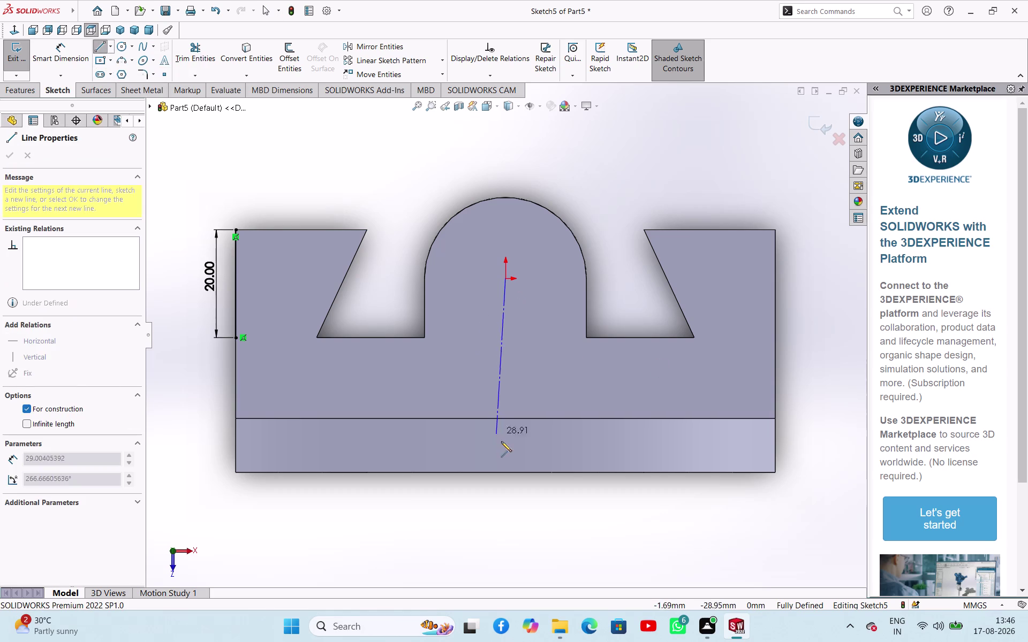
click(503, 489)
right_click(522, 492)
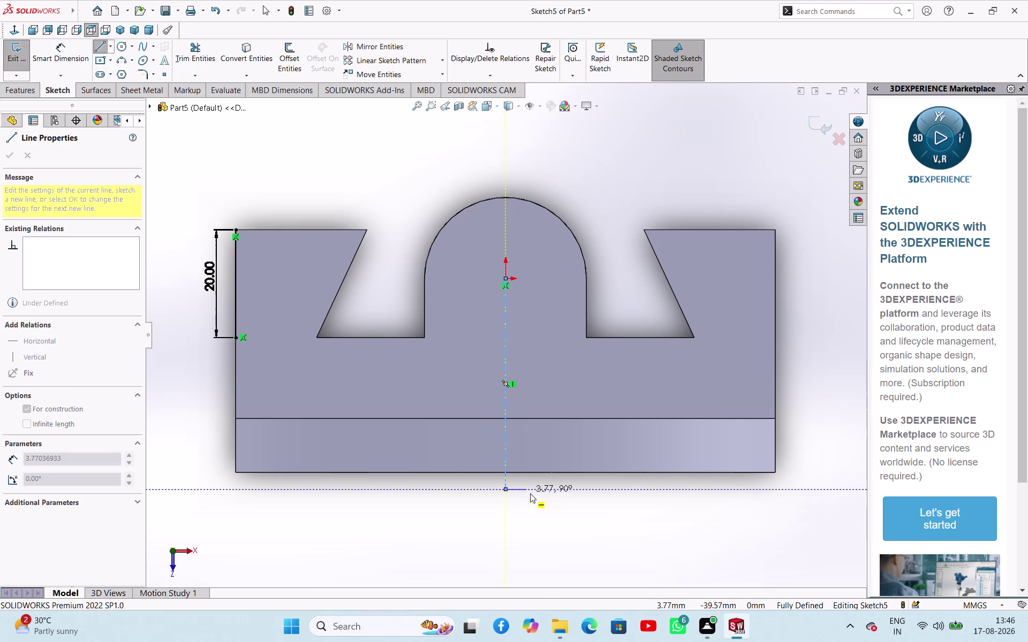
click(531, 496)
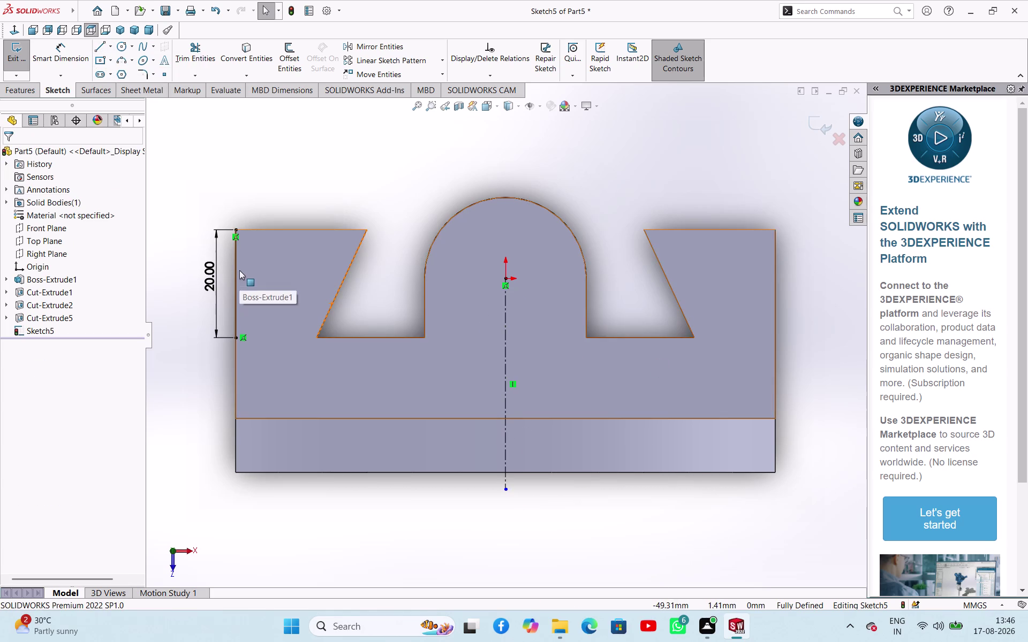
Mirror the 20 mm left-edge line about the centreline to the right edge.
click(234, 268)
click(374, 47)
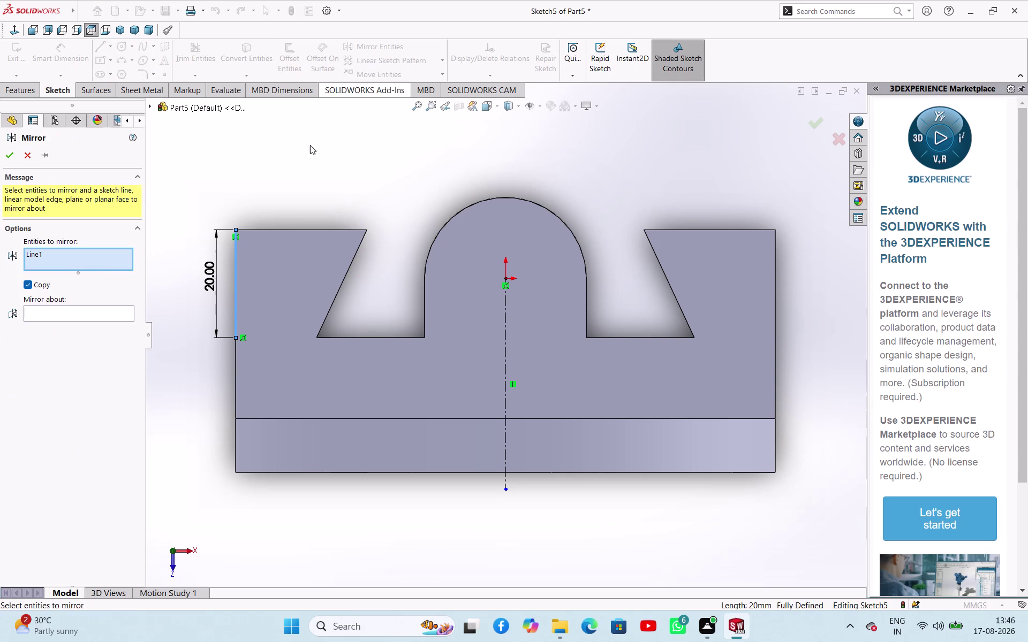
click(65, 309)
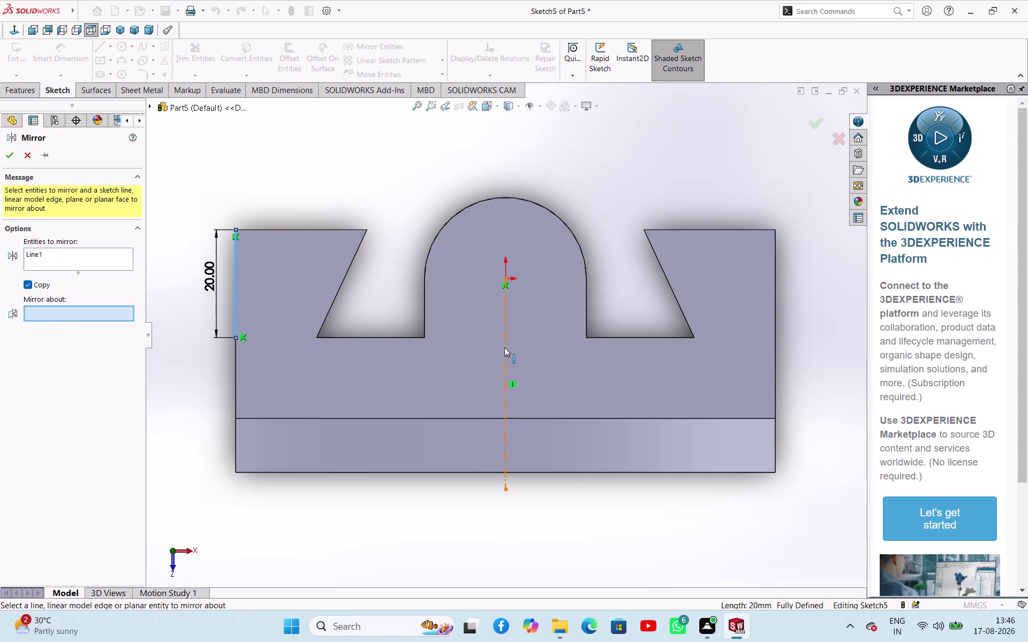
click(504, 347)
click(8, 154)
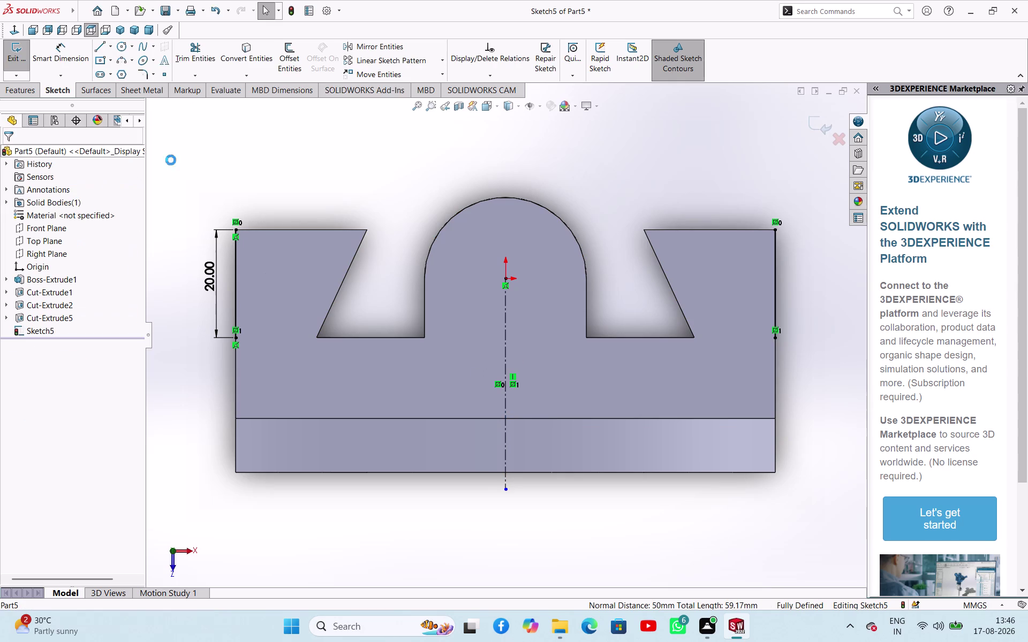
click(185, 137)
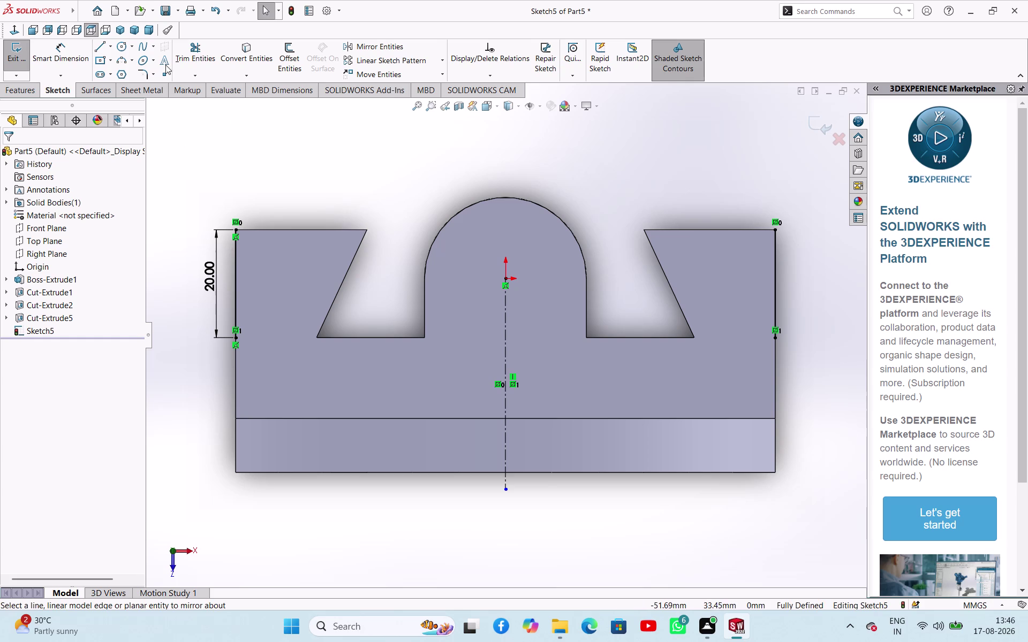
Draw a downward three-point arc between the two lines' lower endpoints.
click(121, 65)
click(237, 338)
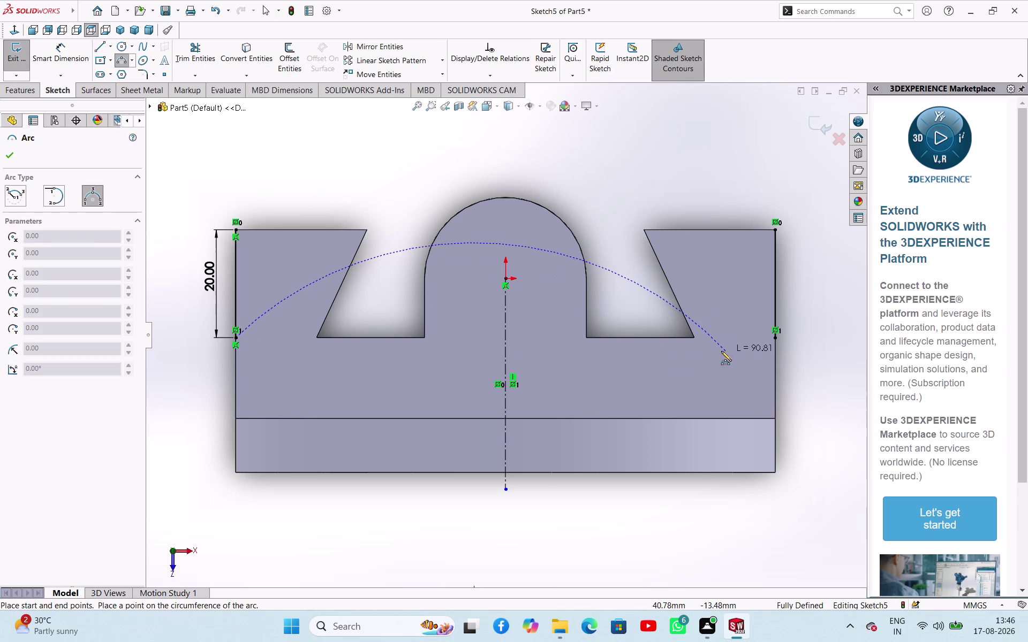
key(Escape)
click(128, 63)
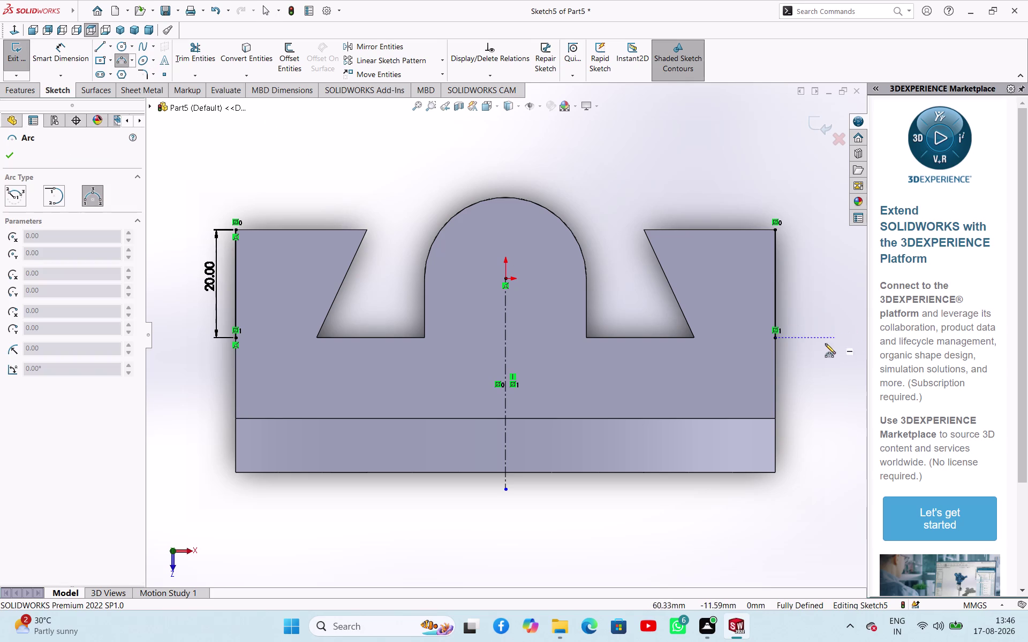
click(772, 340)
click(235, 339)
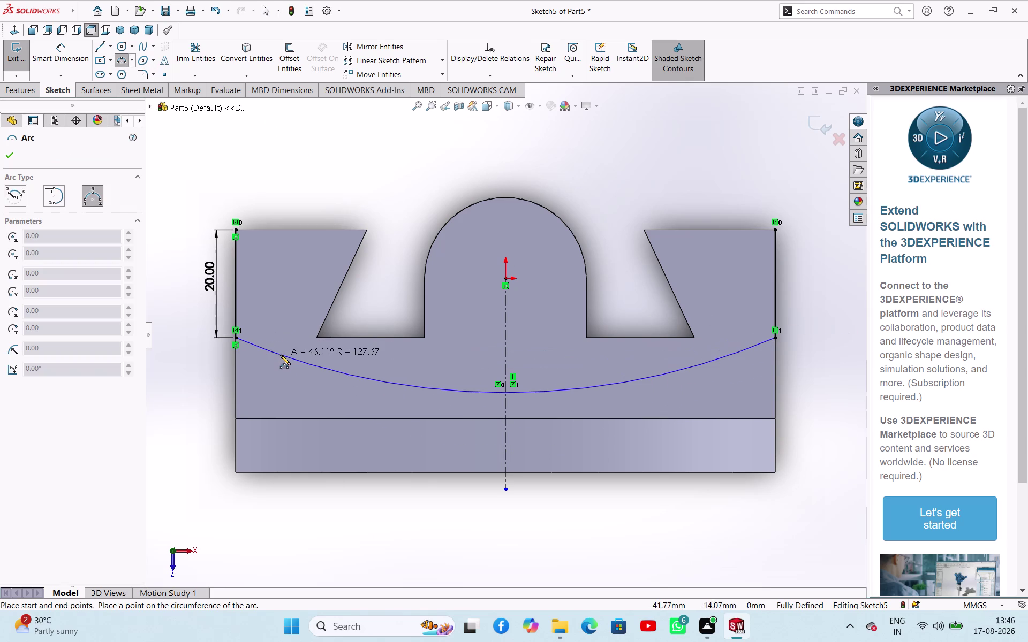
click(280, 355)
right_click(400, 174)
click(414, 179)
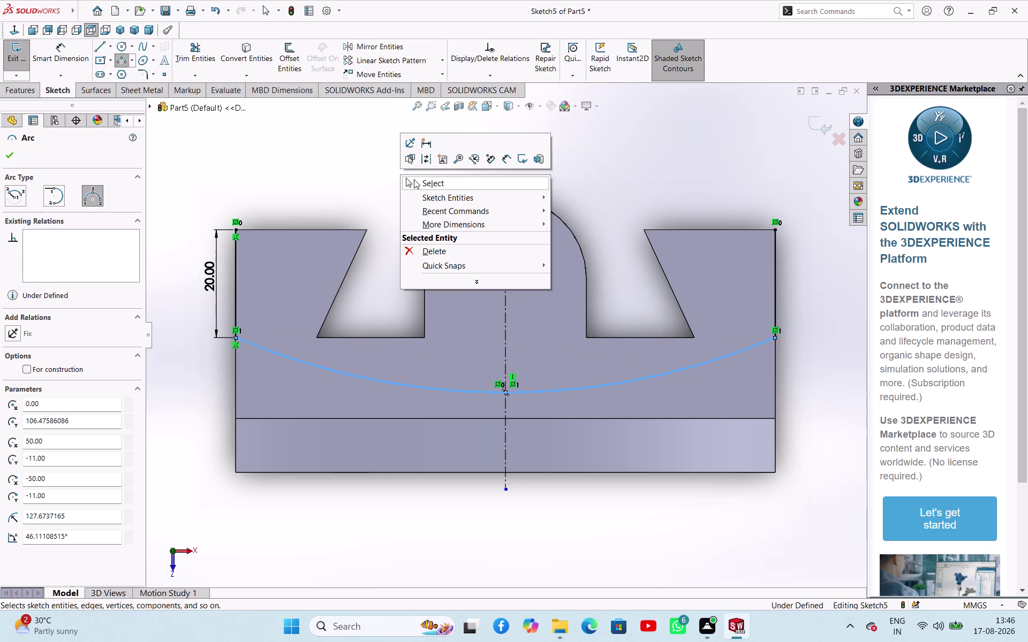
Add a radius dimension to the joining arc.
right_drag(414, 179, 431, 127)
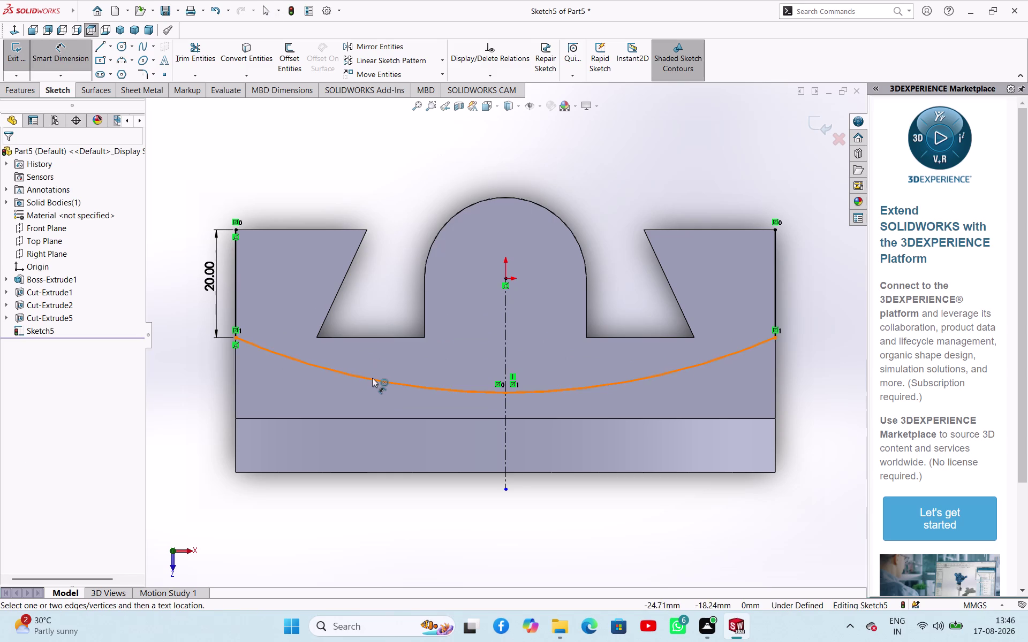
click(371, 378)
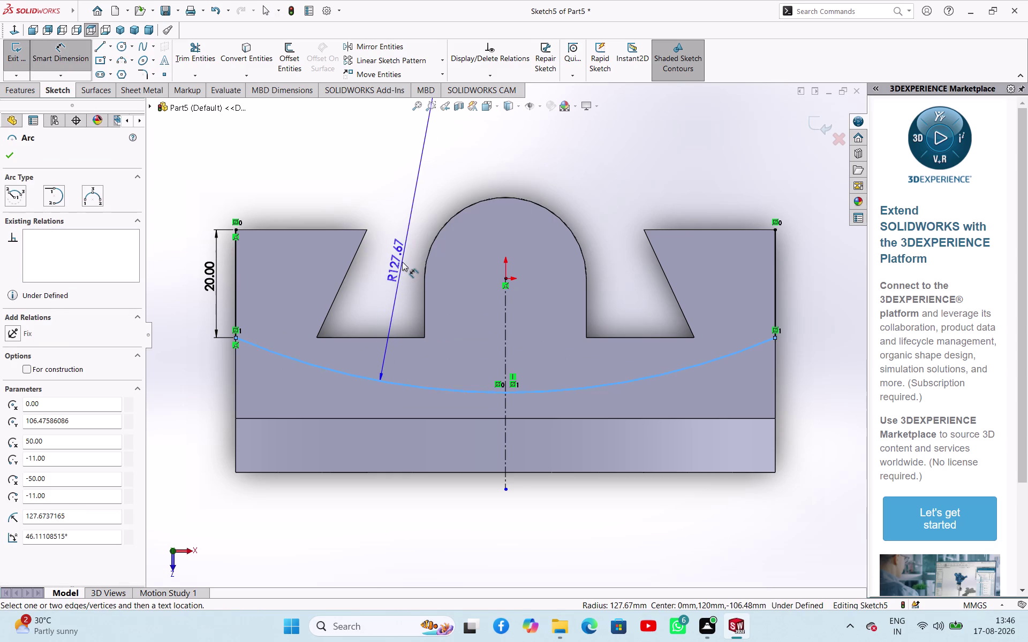
click(402, 262)
text(1)
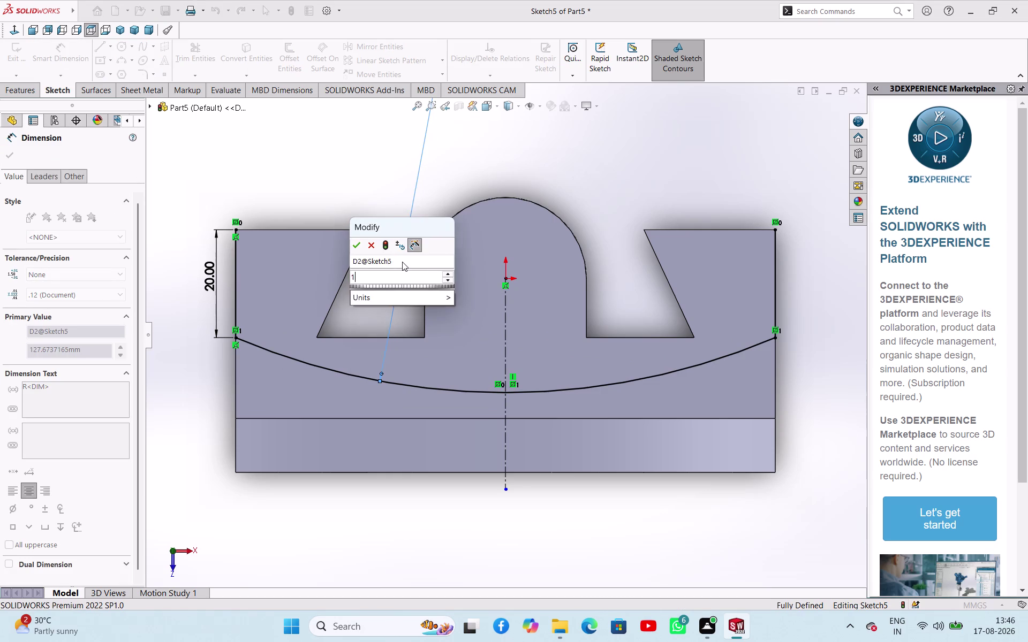
text(00)
key(Return)
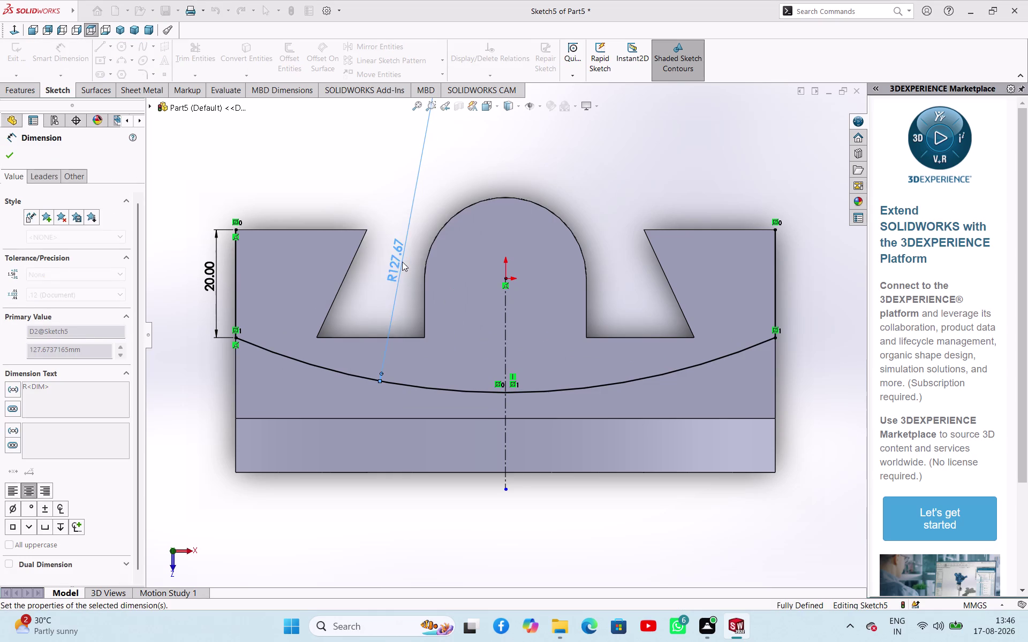